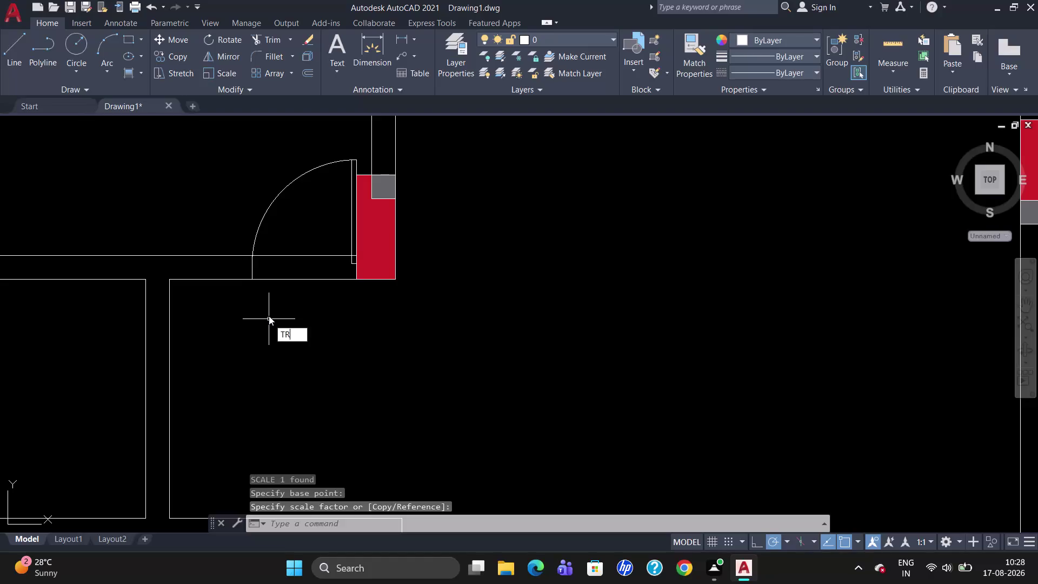
Trim both wall line pieces inside the doorway beside the red column.
key(Return)
key(Return)
click(308, 256)
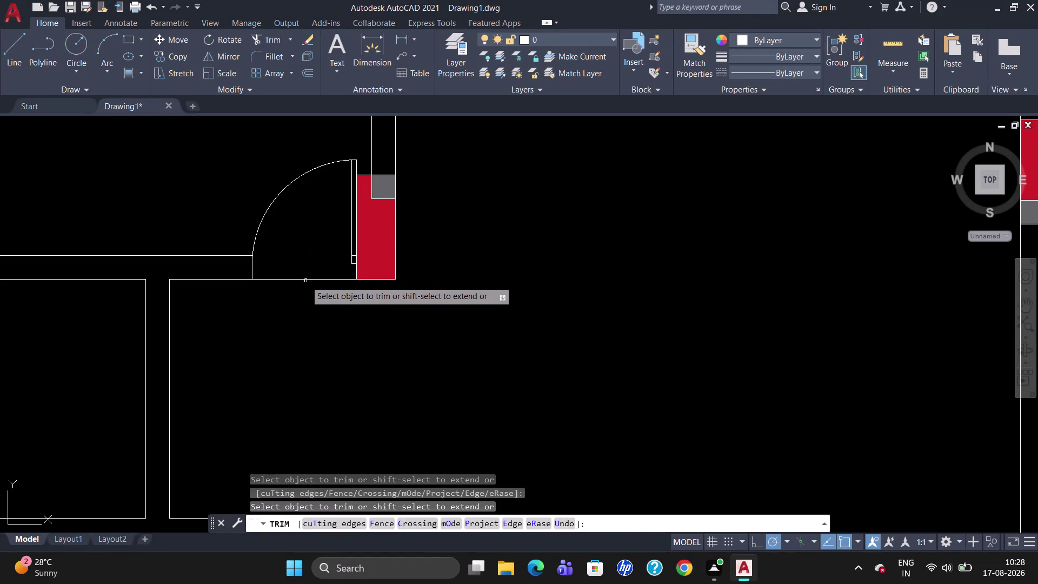
click(306, 281)
key(Escape)
scroll(down, 3)
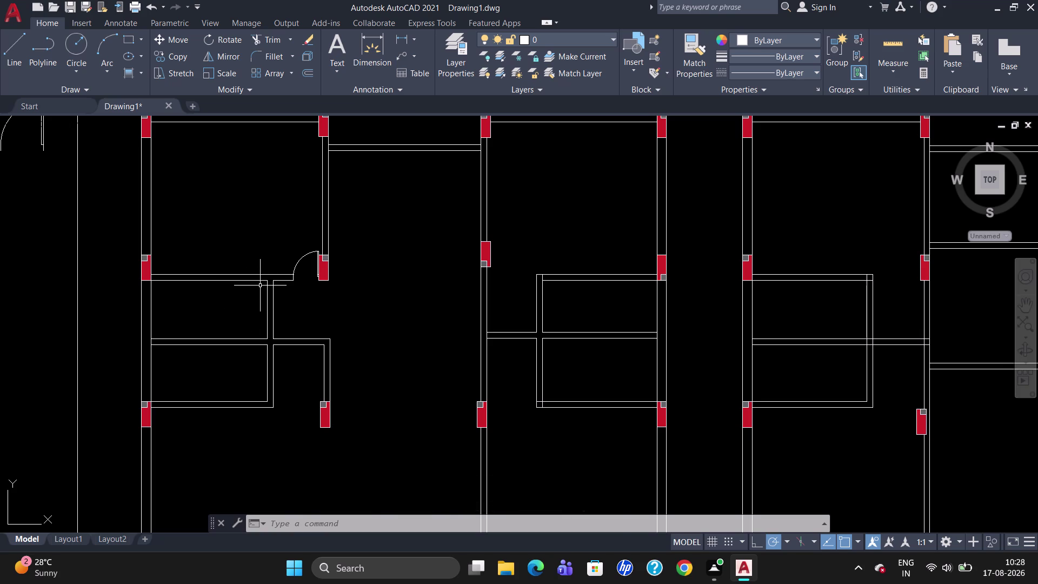
scroll(up, 3)
Try starting a line tracked 2' from the wall junction, cancelling the misplaced attempts.
key(l)
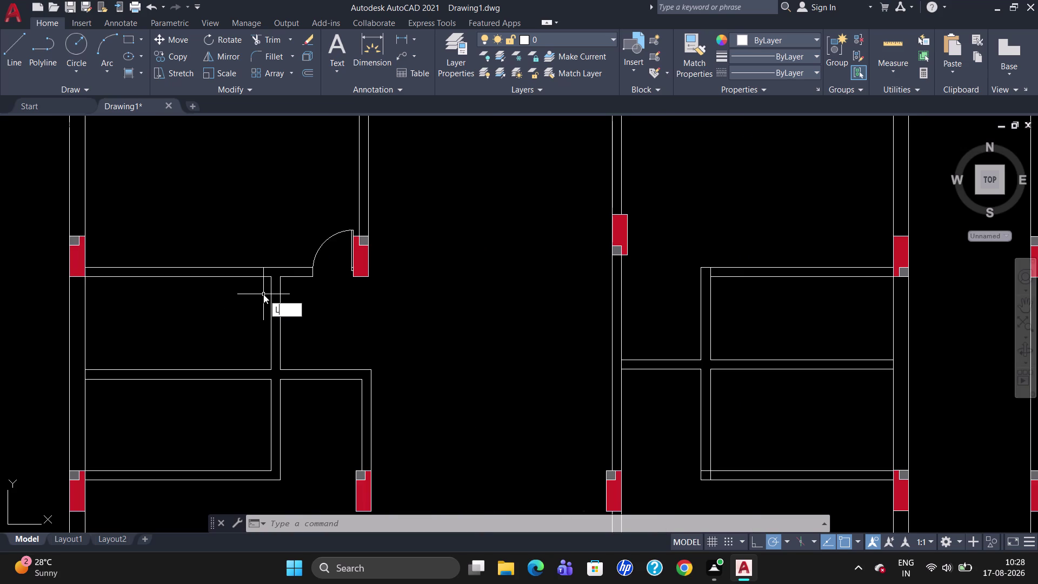
key(Return)
click(270, 282)
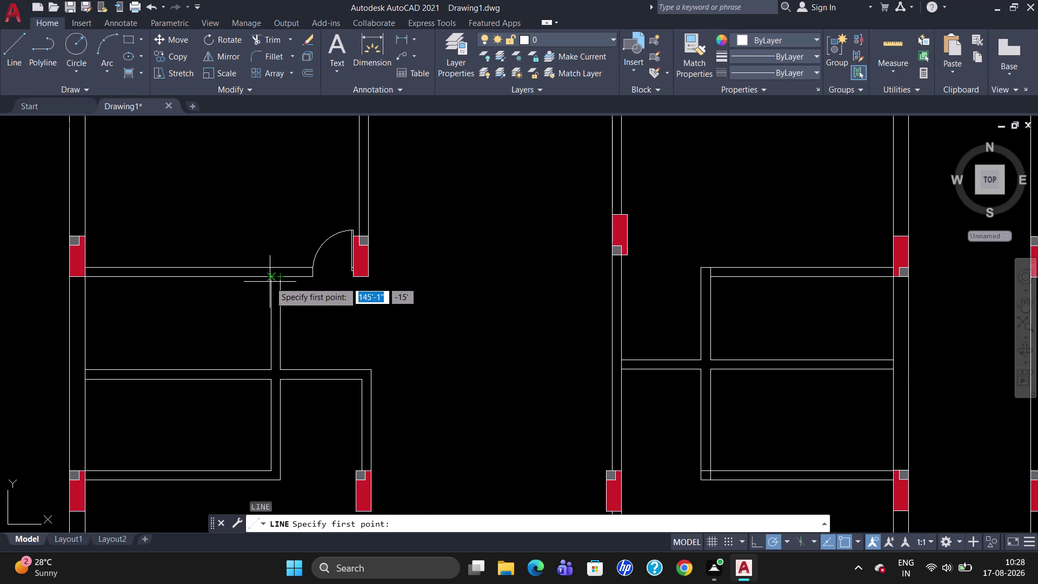
click(271, 265)
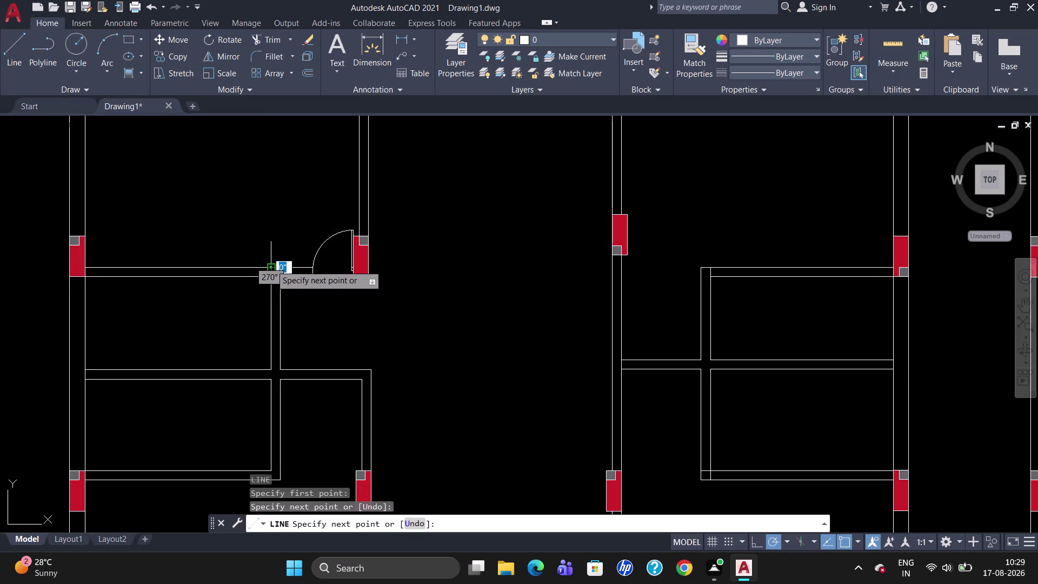
key(Escape)
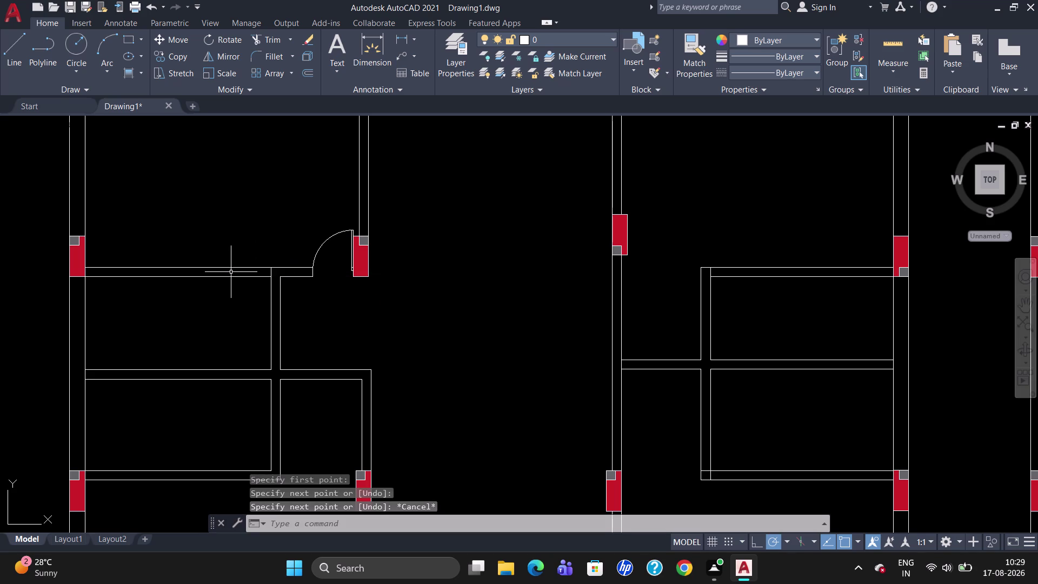
key(l)
key(Return)
text(TK)
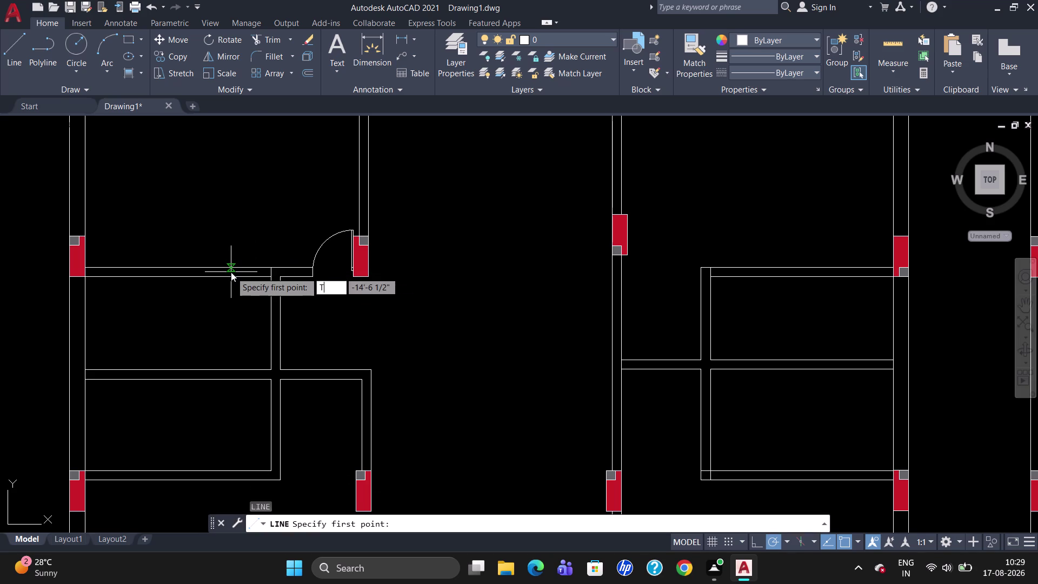
key(Return)
text(2')
key(Return)
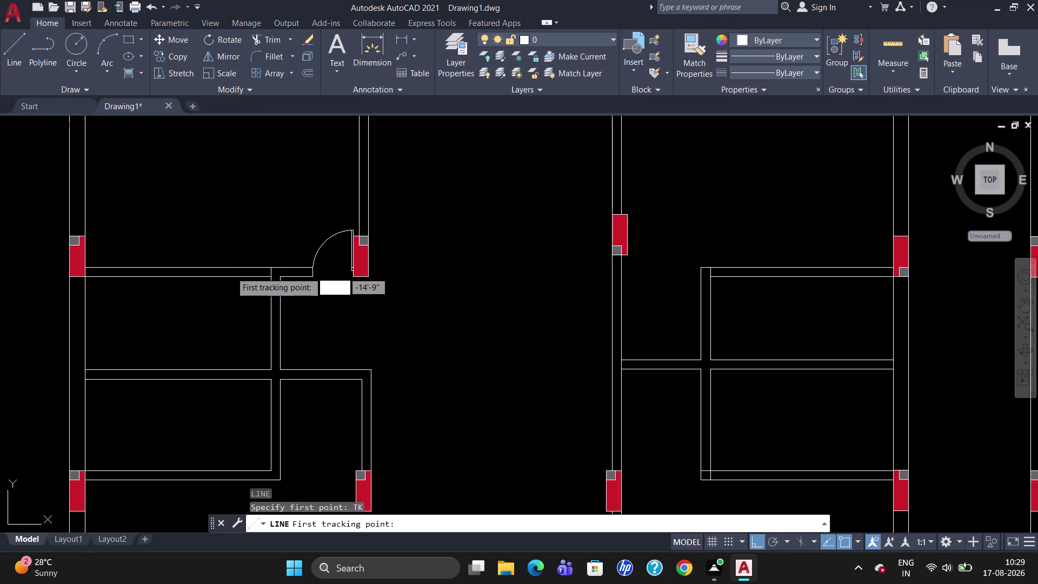
key(Return)
key(Escape)
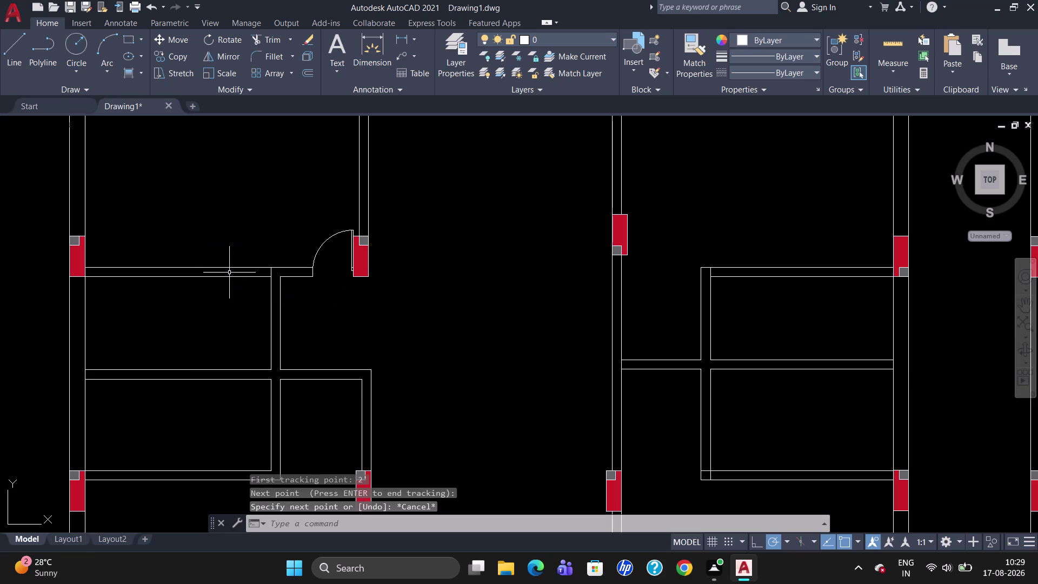
Draw a line starting 2' from the wall junction down across the wall.
key(l)
key(Return)
text(TK)
key(Return)
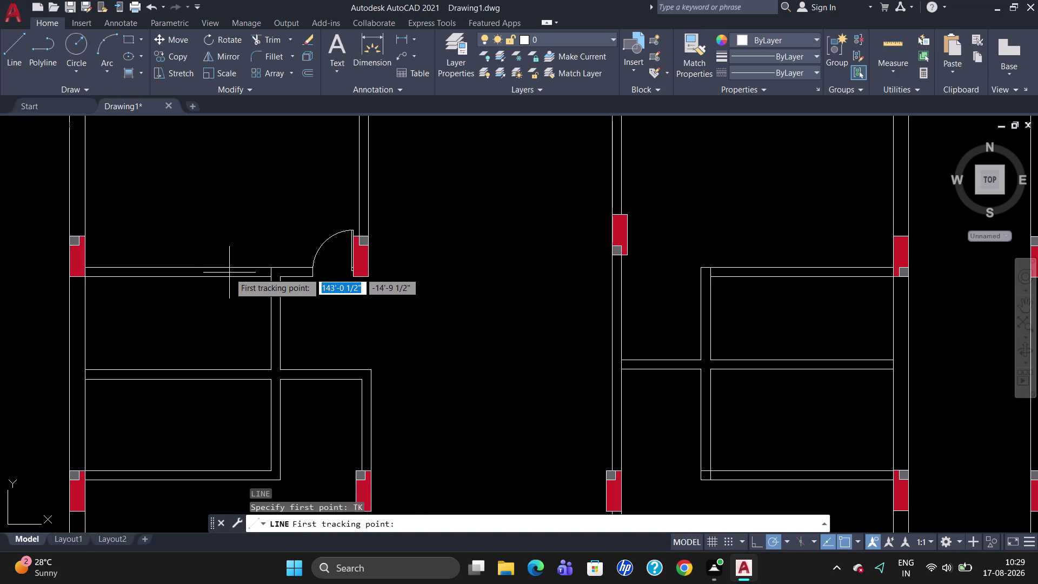
click(268, 280)
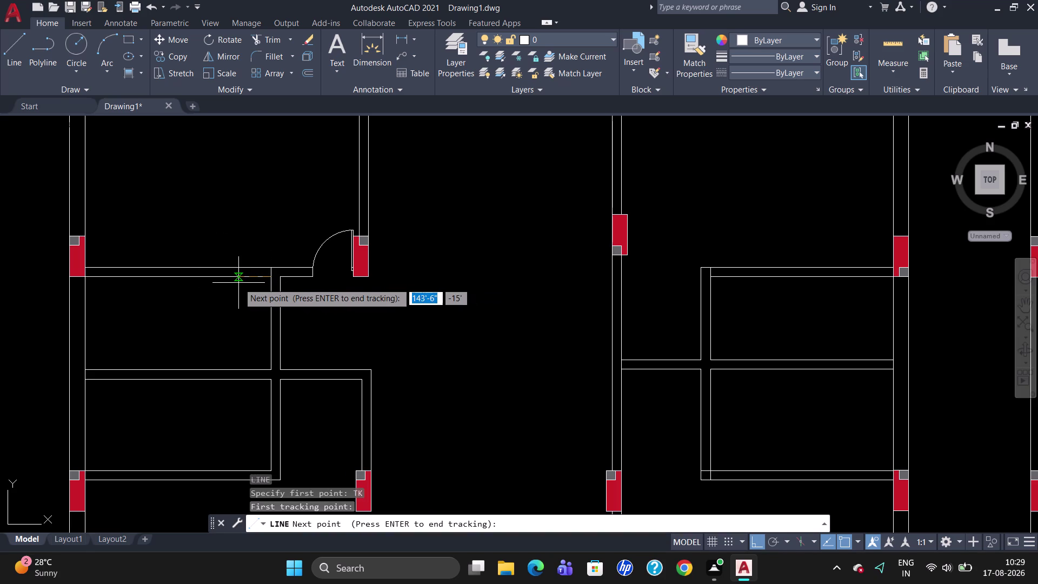
text(2')
key(Return)
key(Return)
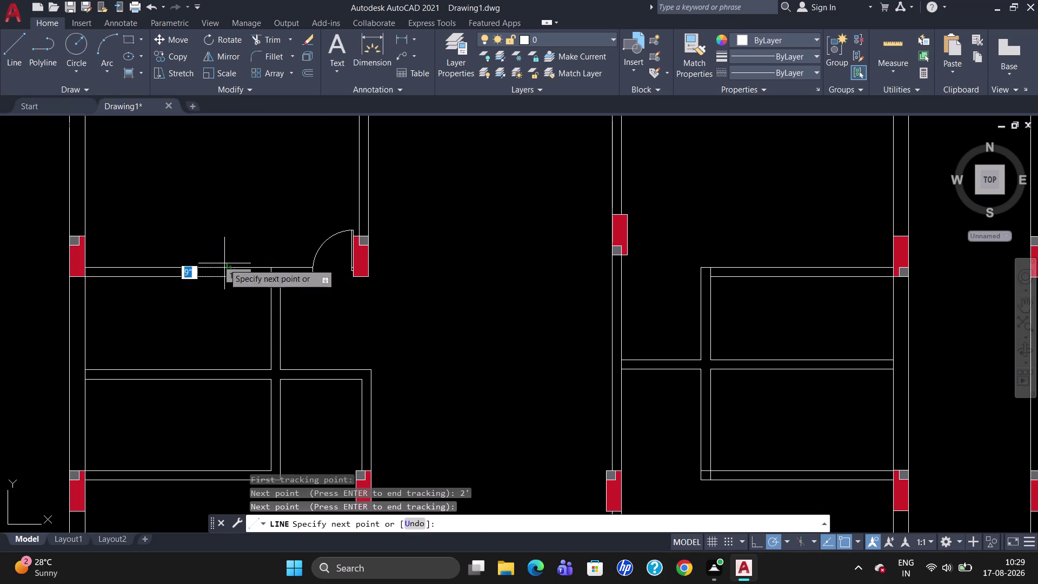
click(231, 267)
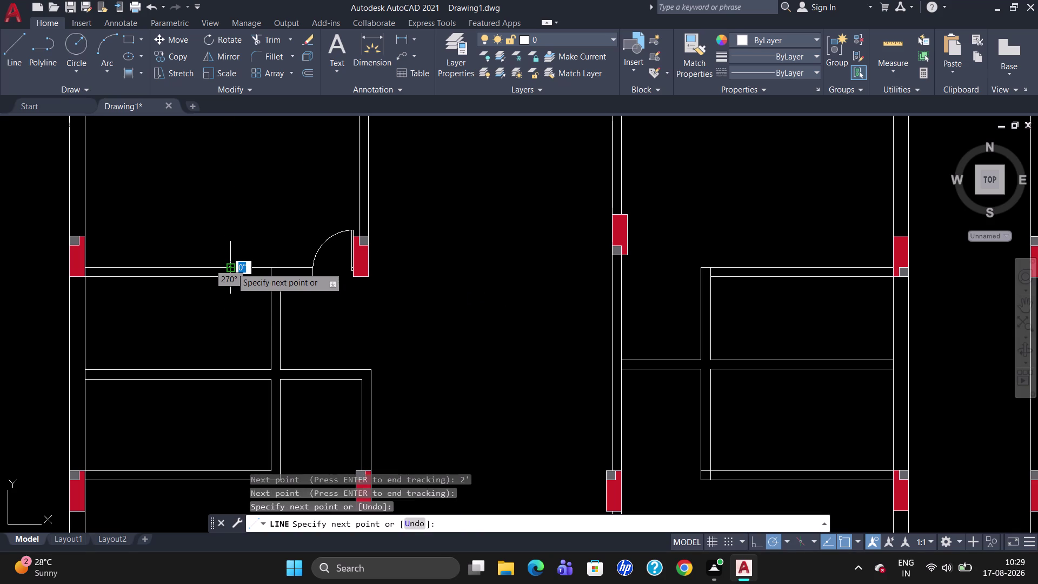
key(Escape)
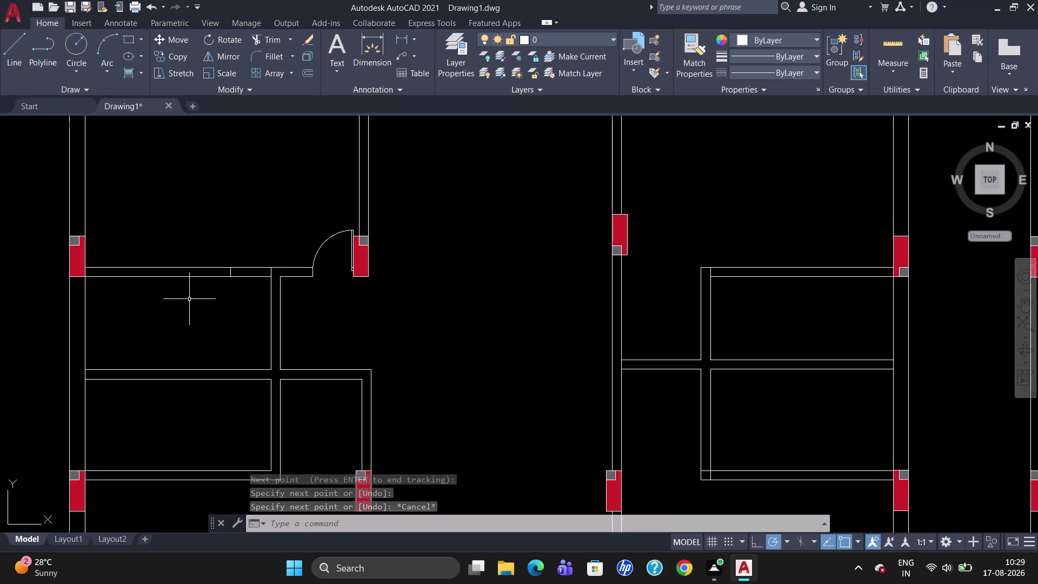
scroll(down, 3)
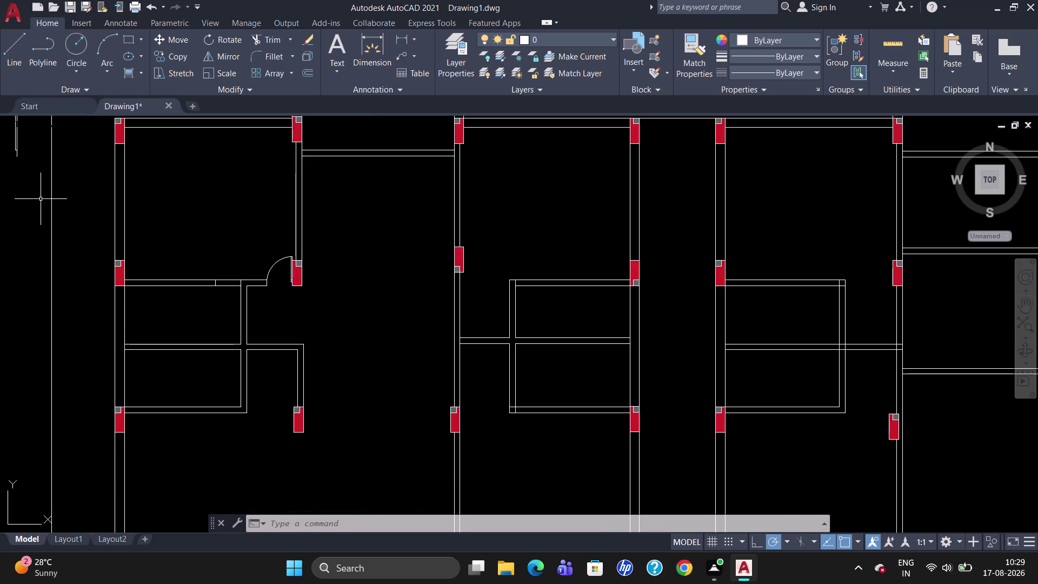
Zoom to the doorway and erase the door swing arc next to the red column.
scroll(down, 3)
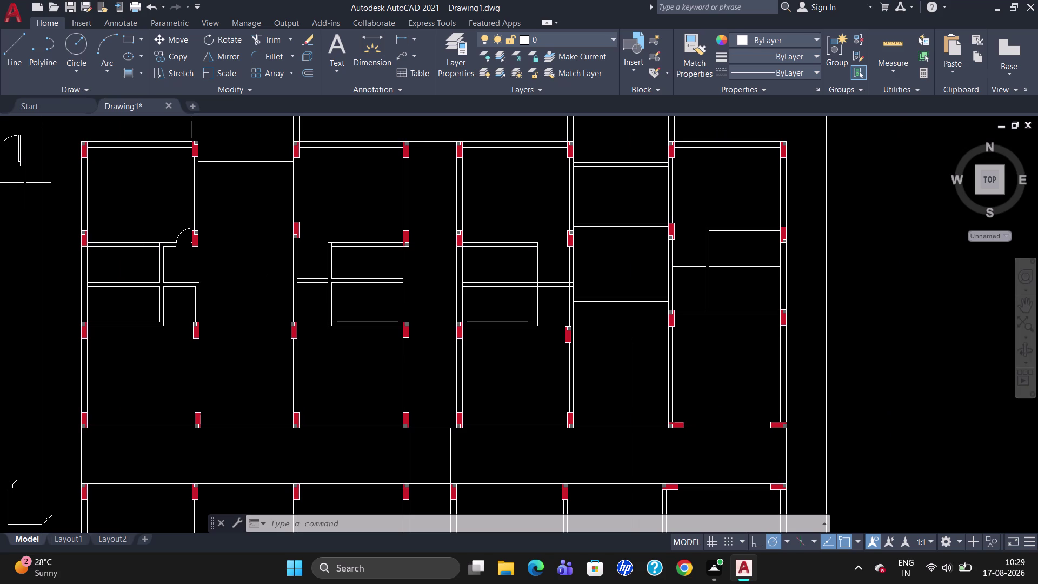
scroll(up, 3)
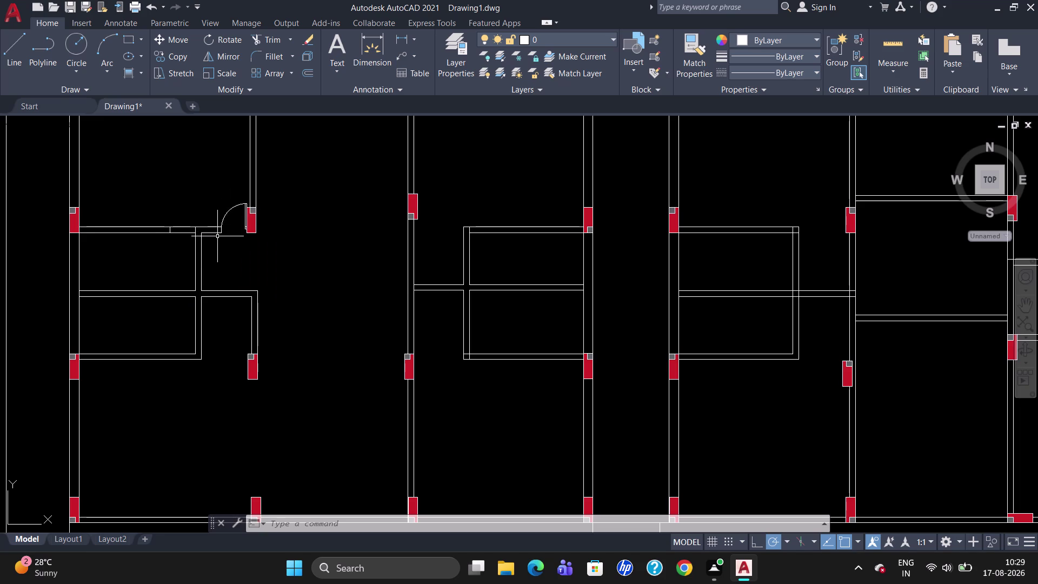
scroll(up, 3)
scroll(up, 3)
click(239, 178)
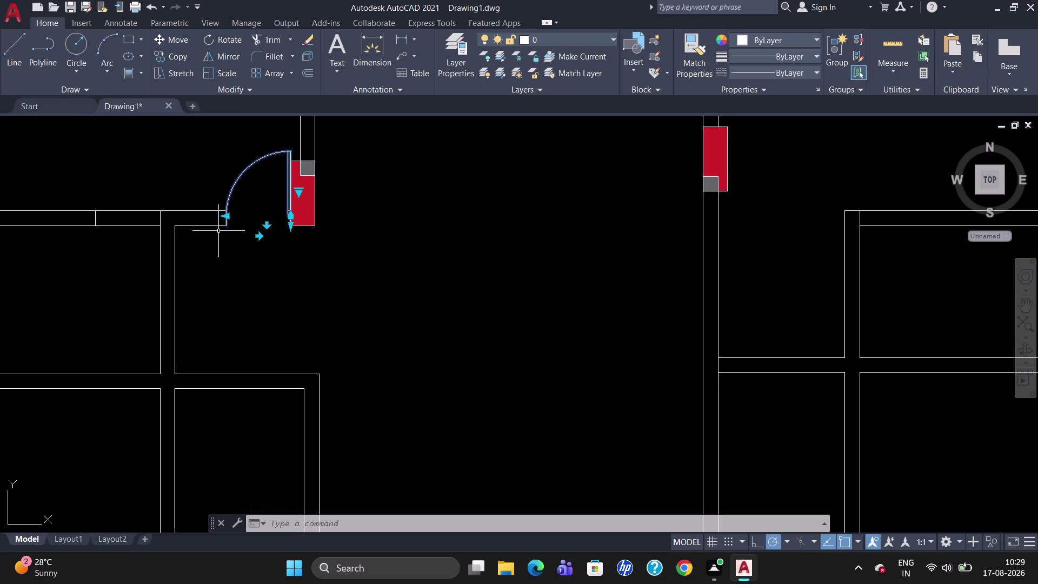
key(Delete)
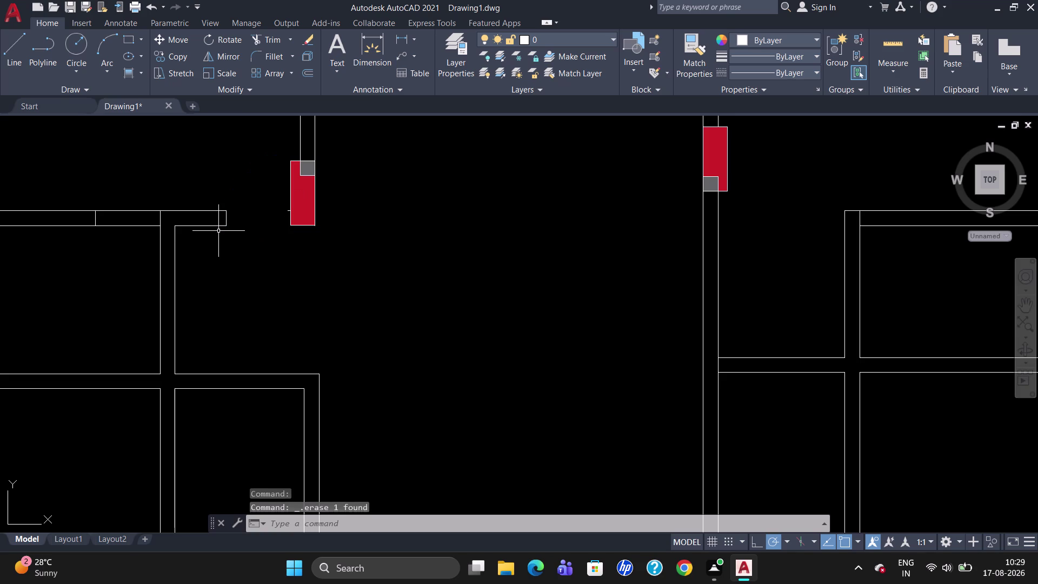
Offset the wall end line 1' to its left.
key(o)
key(Return)
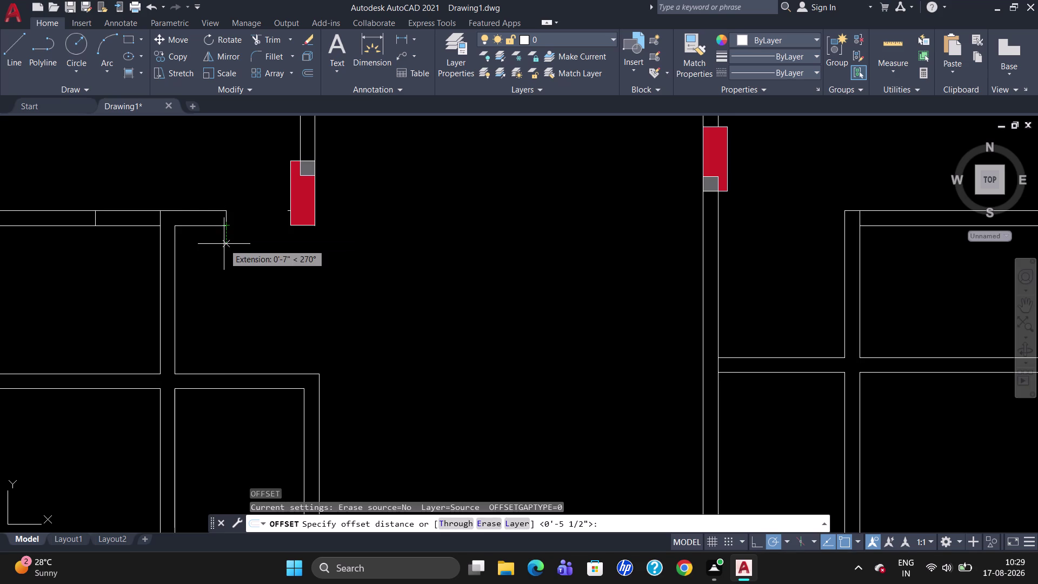
key(1)
key(apostrophe)
key(Return)
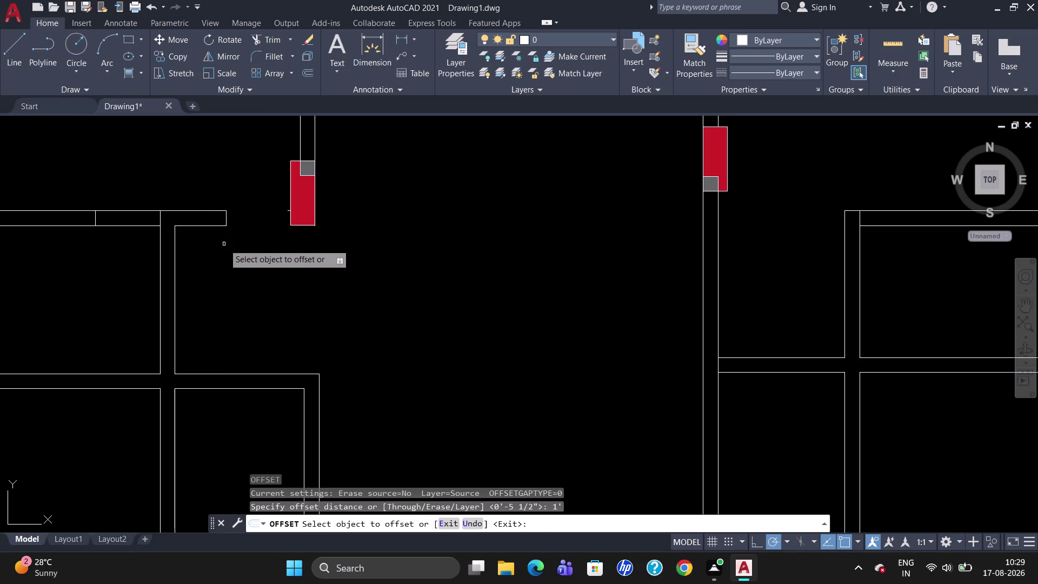
click(226, 219)
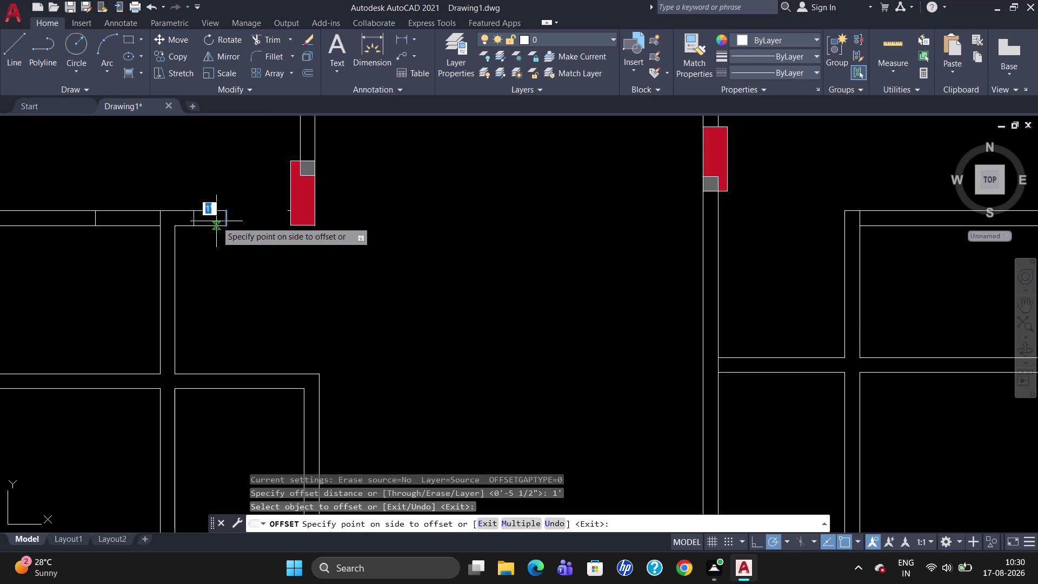
click(216, 221)
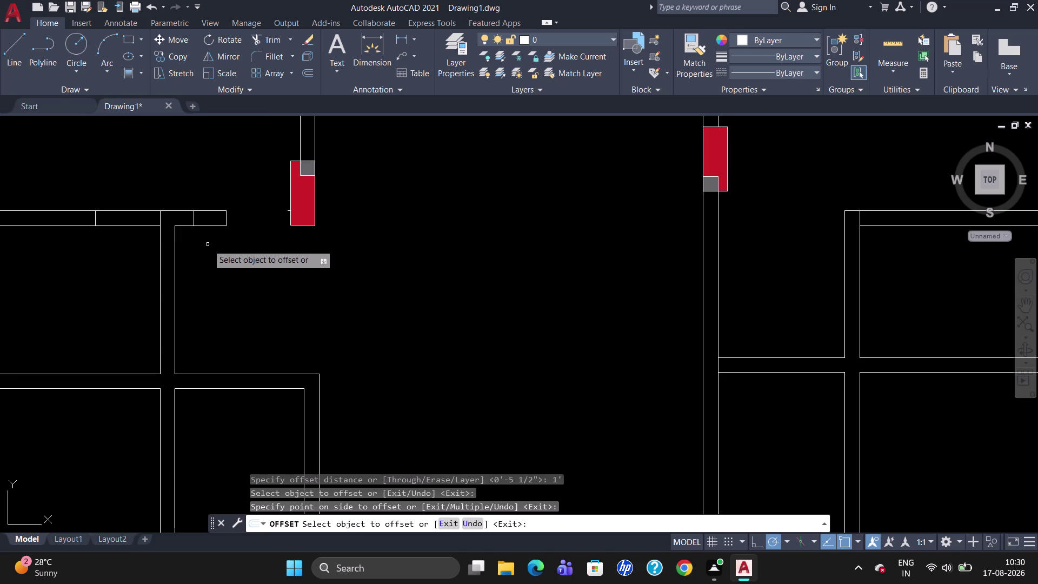
key(Escape)
scroll(down, 3)
scroll(down, 3)
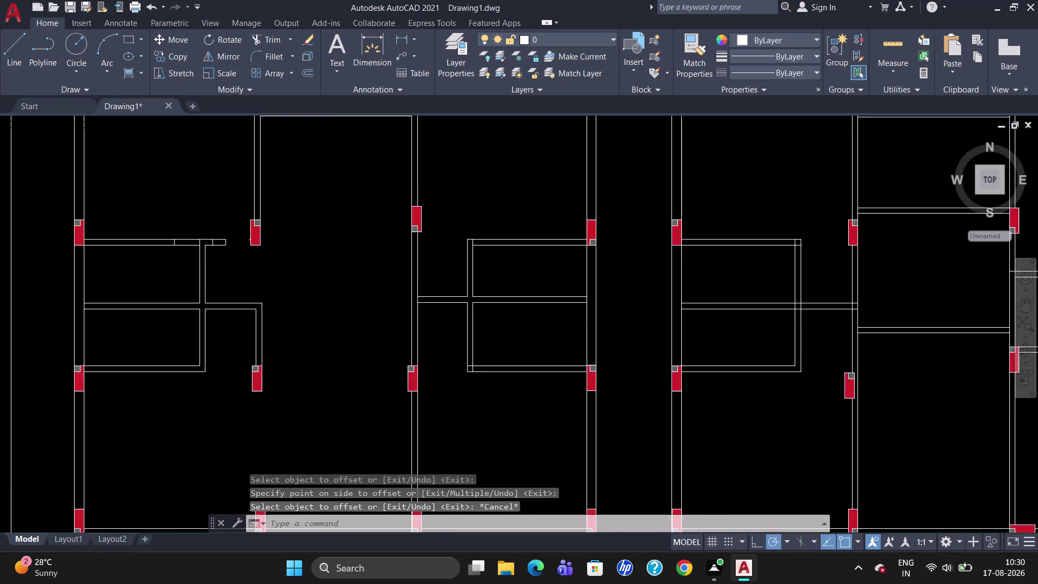
click(67, 152)
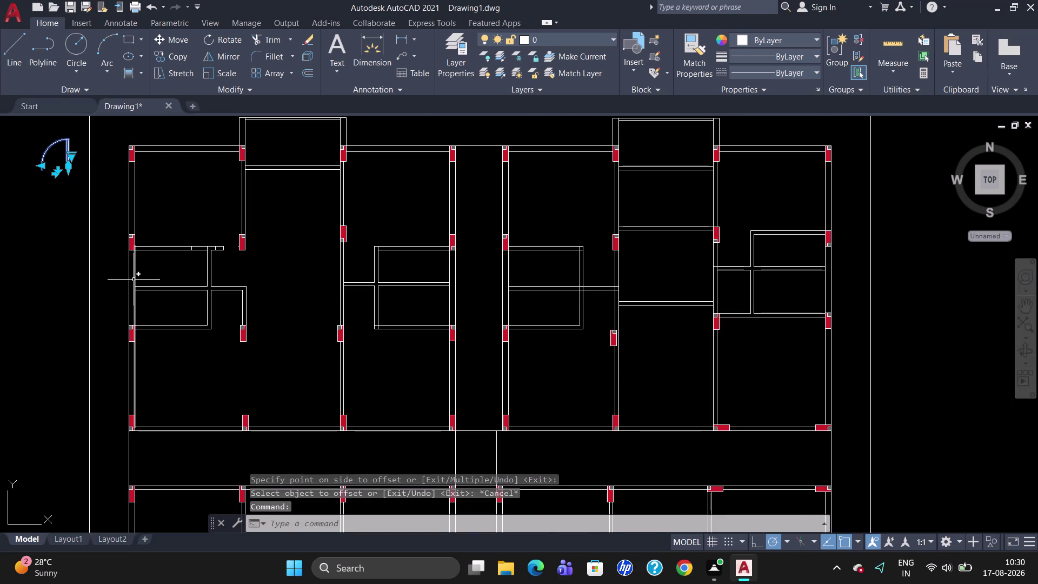
Copy the door swing to a spot beside the red column.
text(CO)
key(Return)
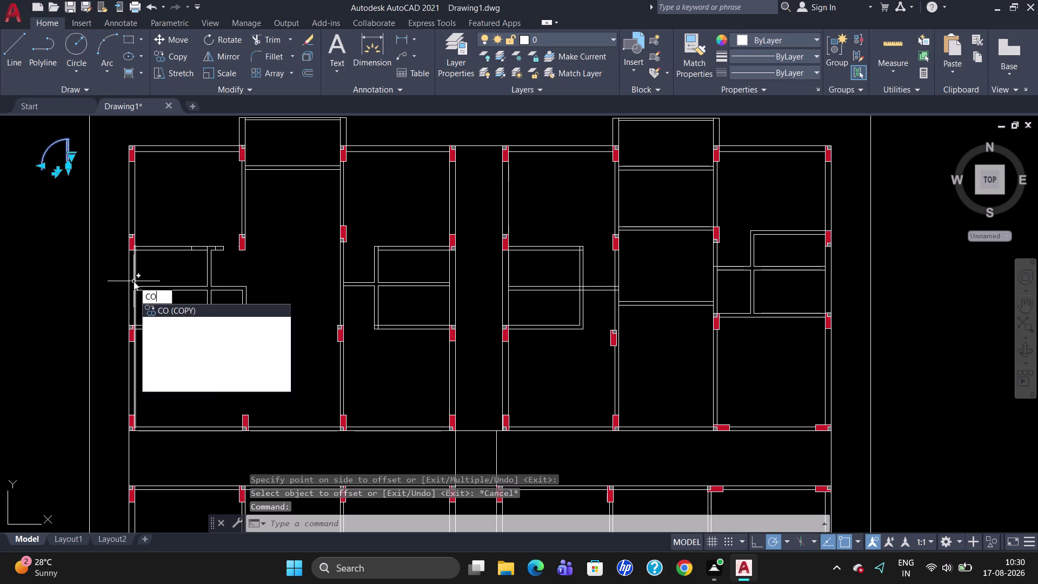
click(71, 174)
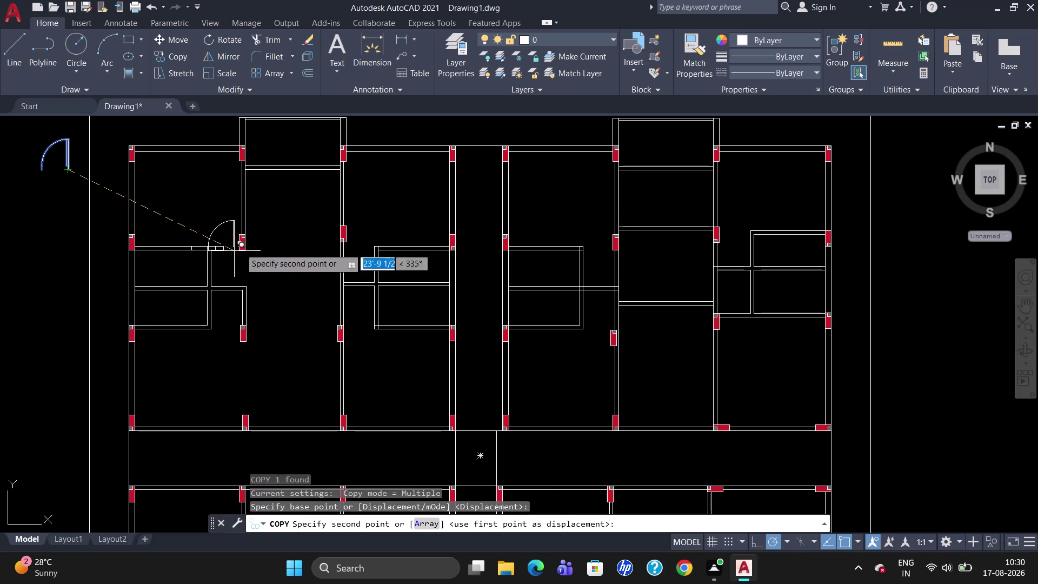
scroll(up, 3)
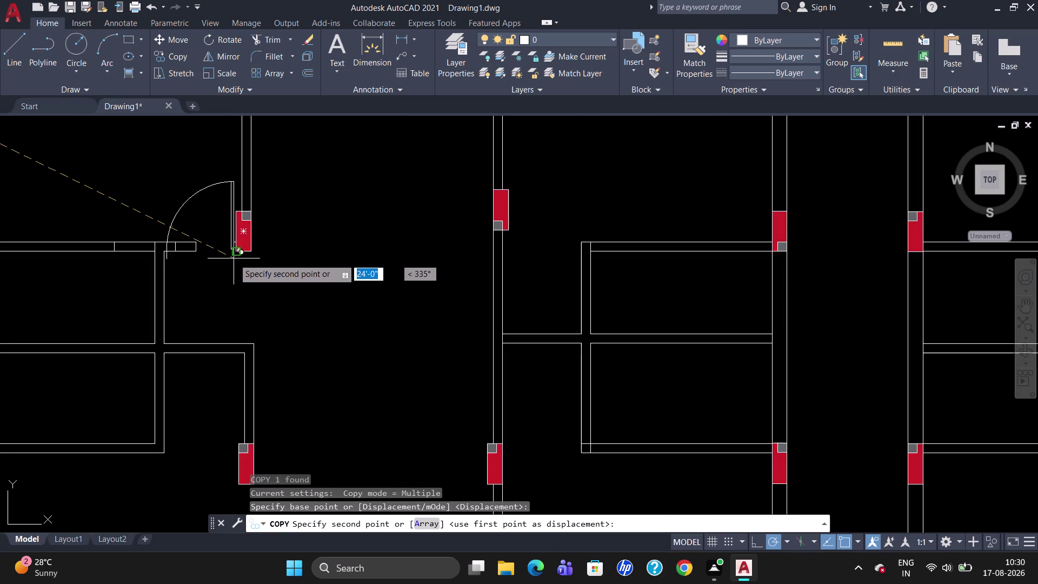
click(236, 256)
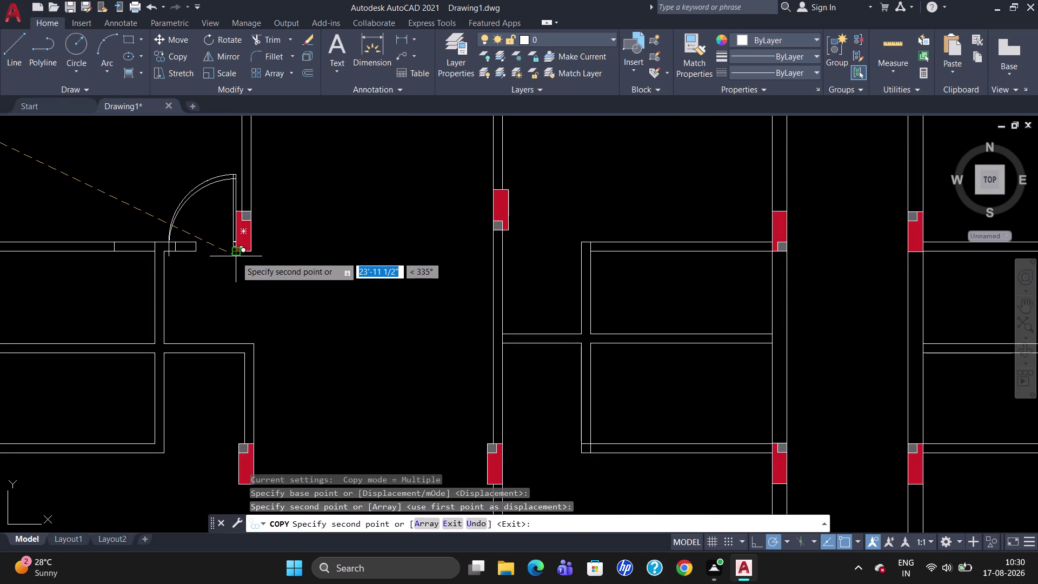
key(Escape)
Erase the stray short line crossing the column edge.
scroll(up, 3)
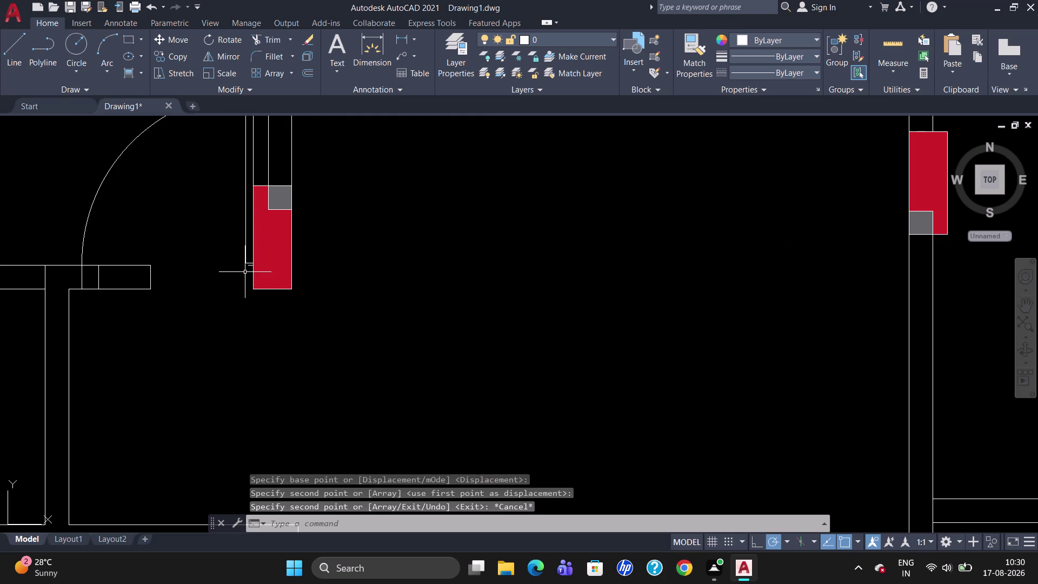
click(251, 267)
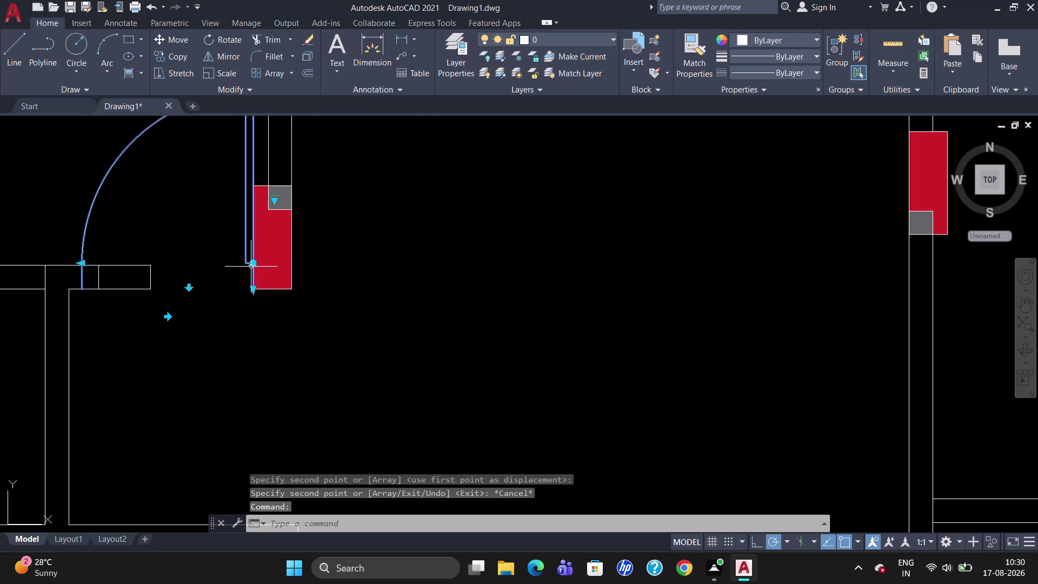
scroll(up, 3)
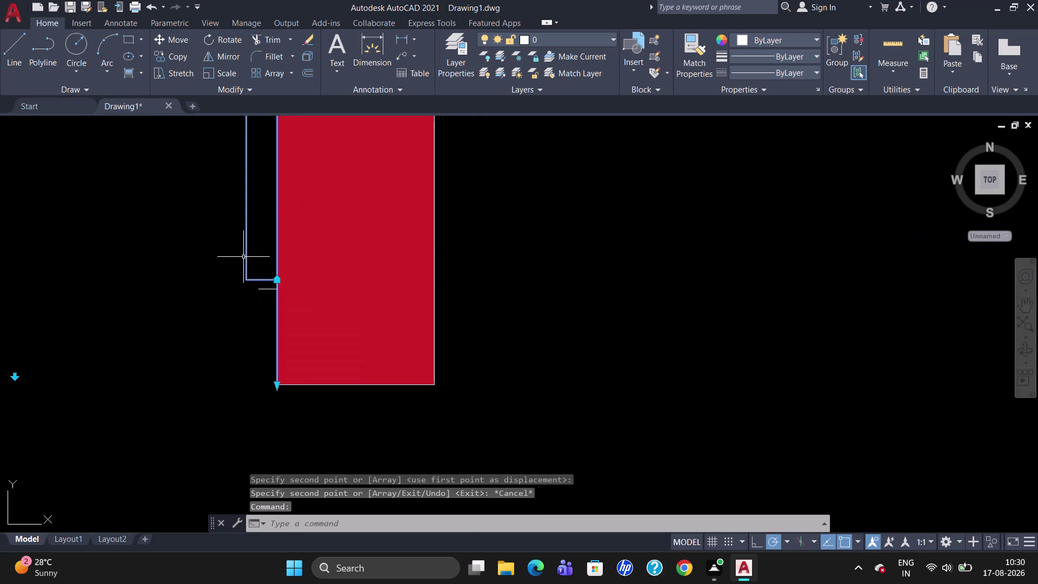
key(Escape)
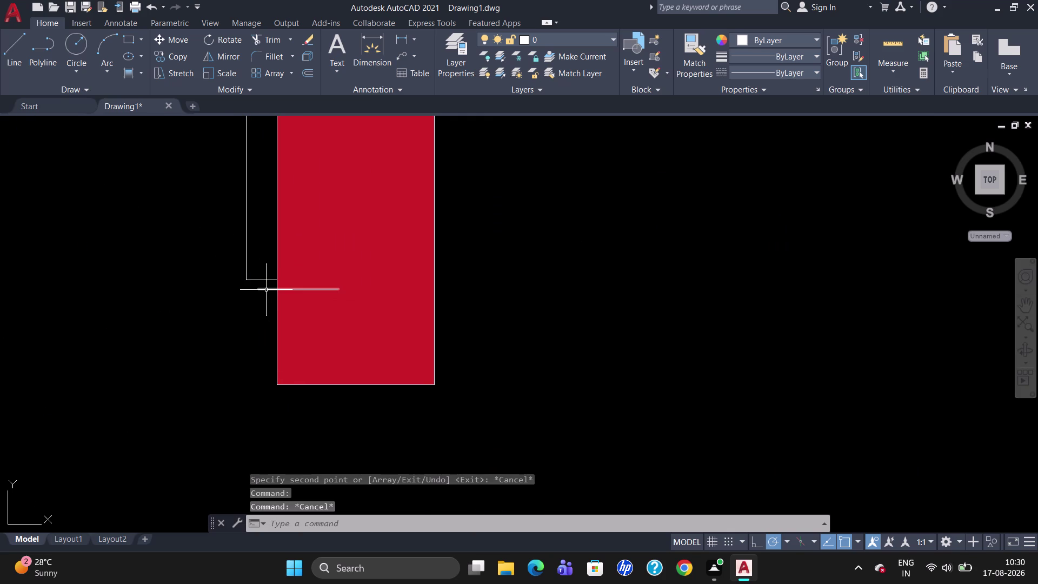
click(266, 290)
key(Delete)
scroll(down, 3)
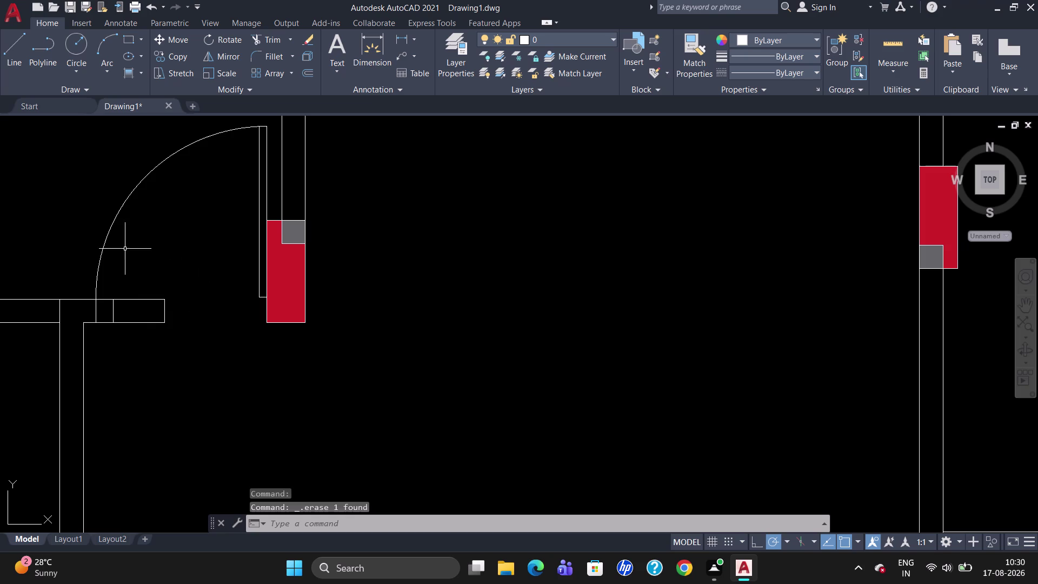
Scale the door swing down from its hinge point to fit the opening.
key(s)
key(c)
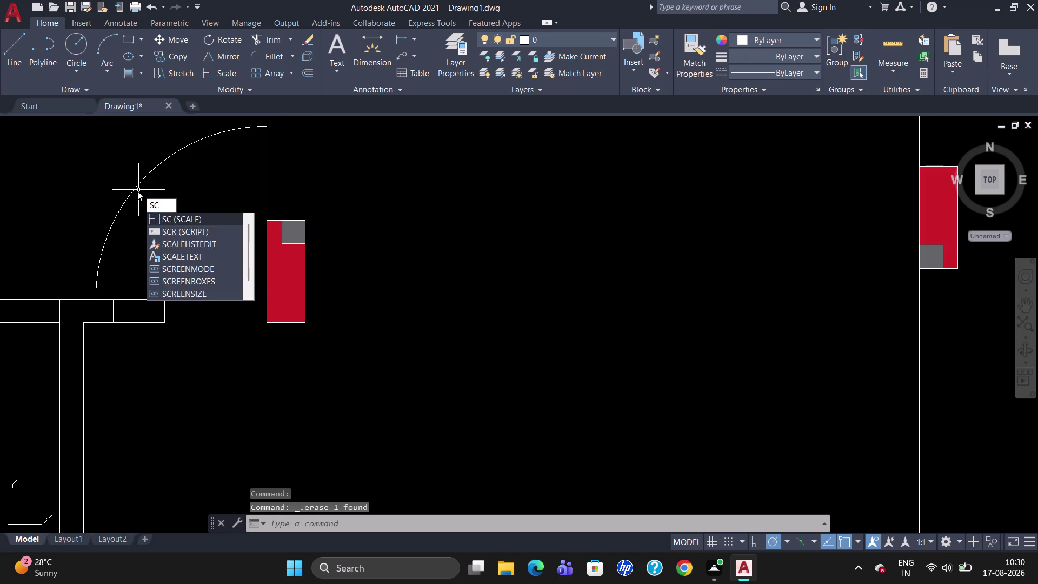
key(Return)
click(138, 185)
key(Return)
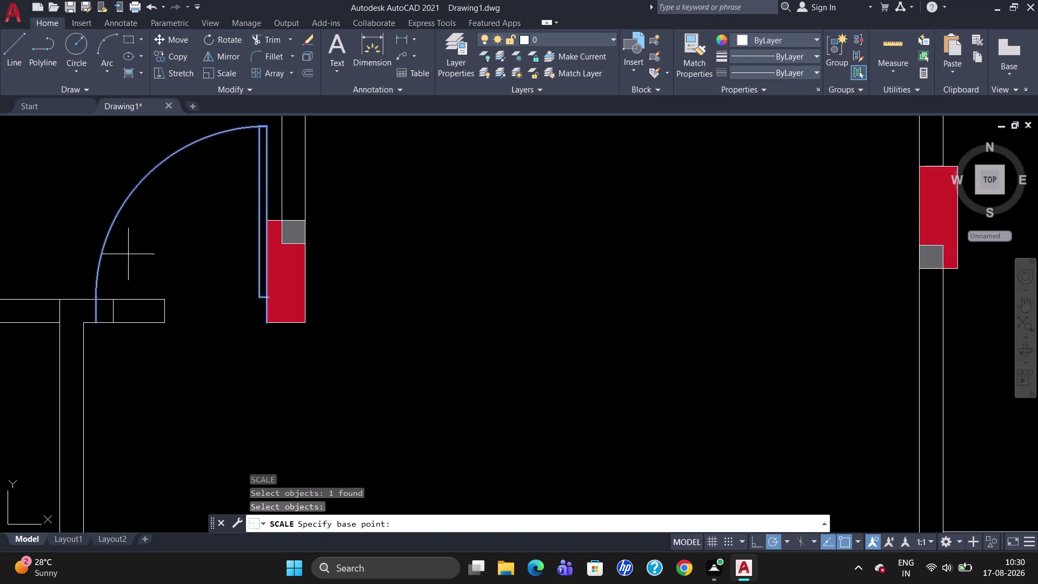
click(267, 324)
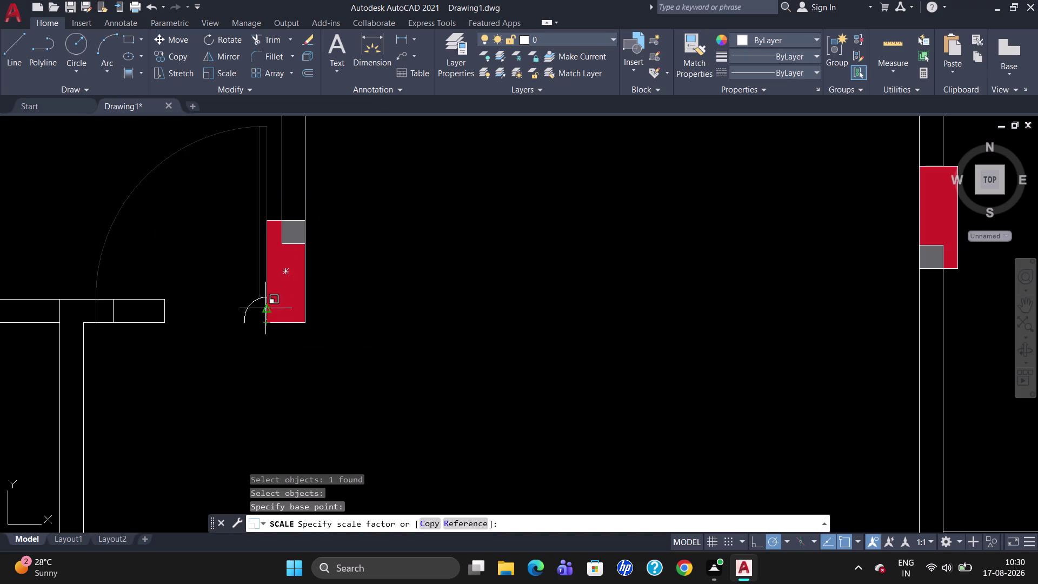
click(242, 238)
key(Escape)
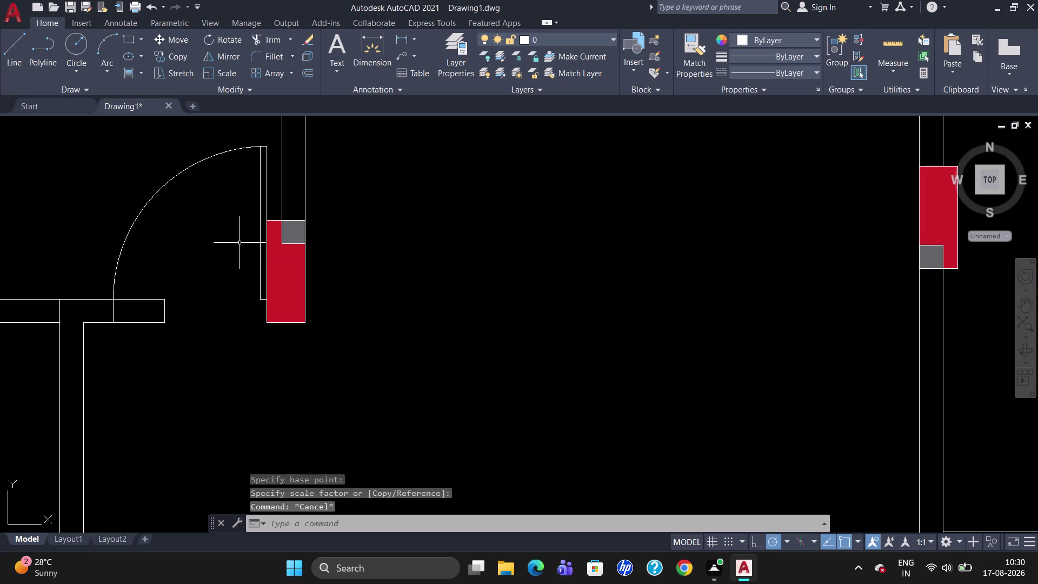
Trim away the wall stub edges inside the doorway.
text(TR)
key(Return)
key(Return)
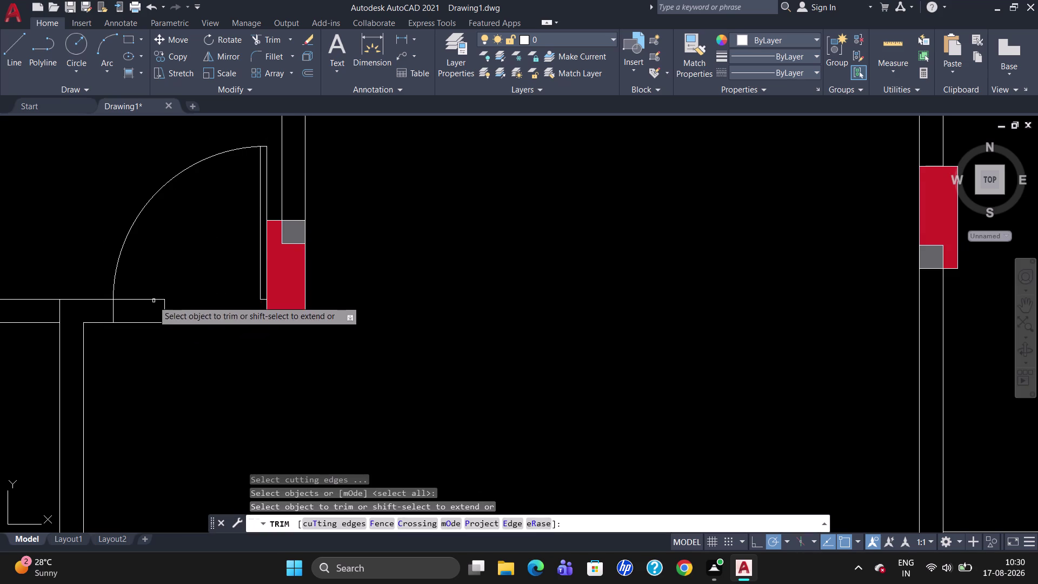
click(142, 299)
click(146, 322)
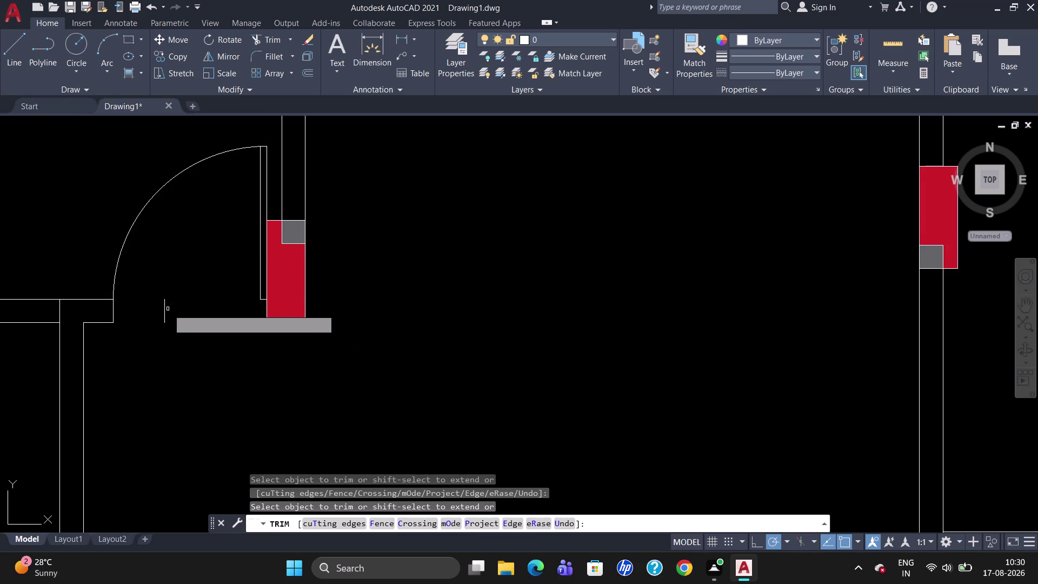
key(Escape)
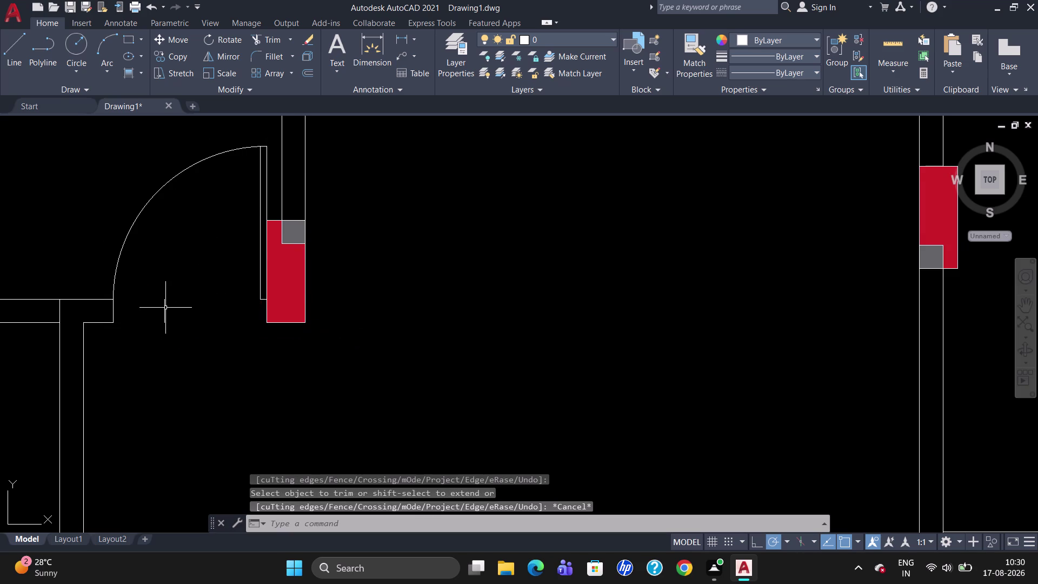
Delete the leftover linework piece and the tiny stray point near the column.
click(165, 308)
key(Delete)
scroll(down, 3)
scroll(up, 3)
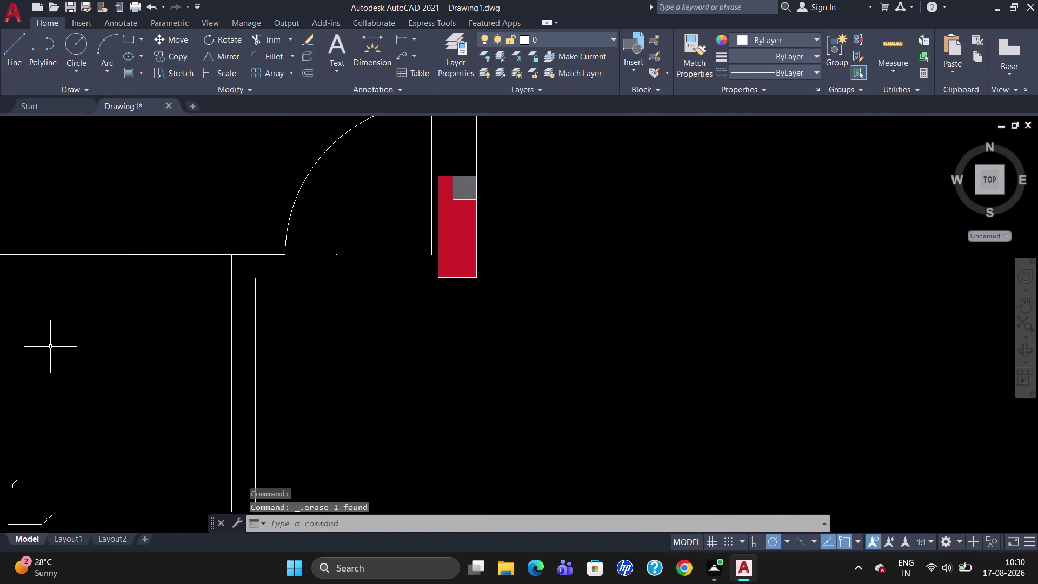
click(332, 255)
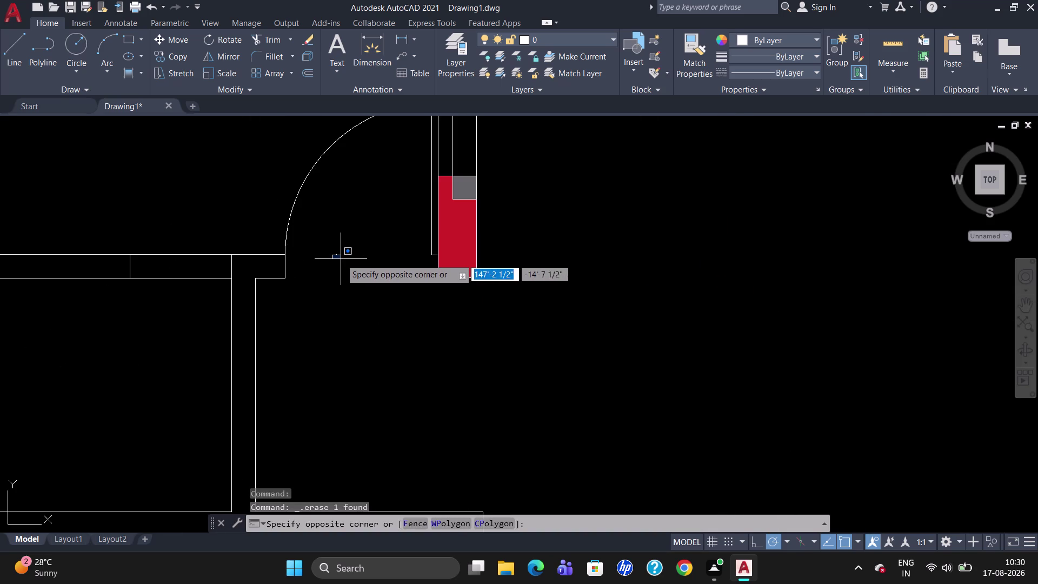
click(340, 257)
click(338, 256)
key(Delete)
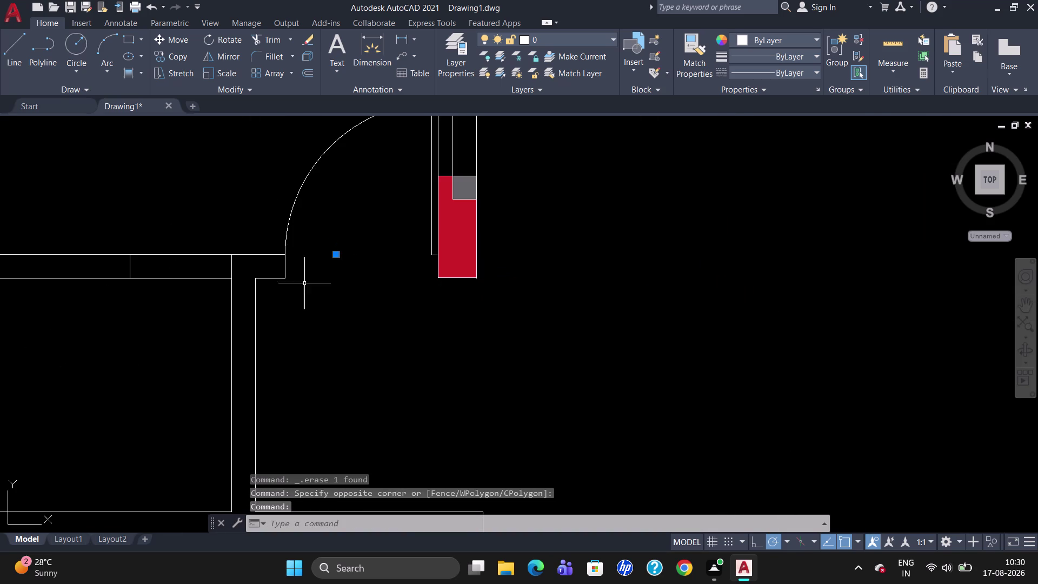
scroll(down, 3)
key(Delete)
scroll(down, 3)
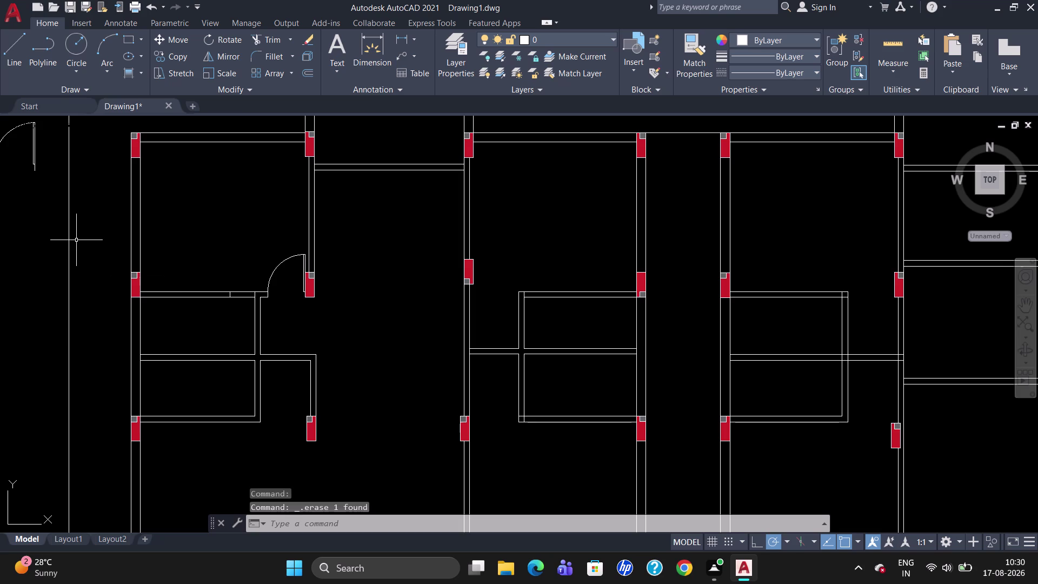
Zoom out to the whole plan and start rotating the spare door swing on its left.
scroll(down, 3)
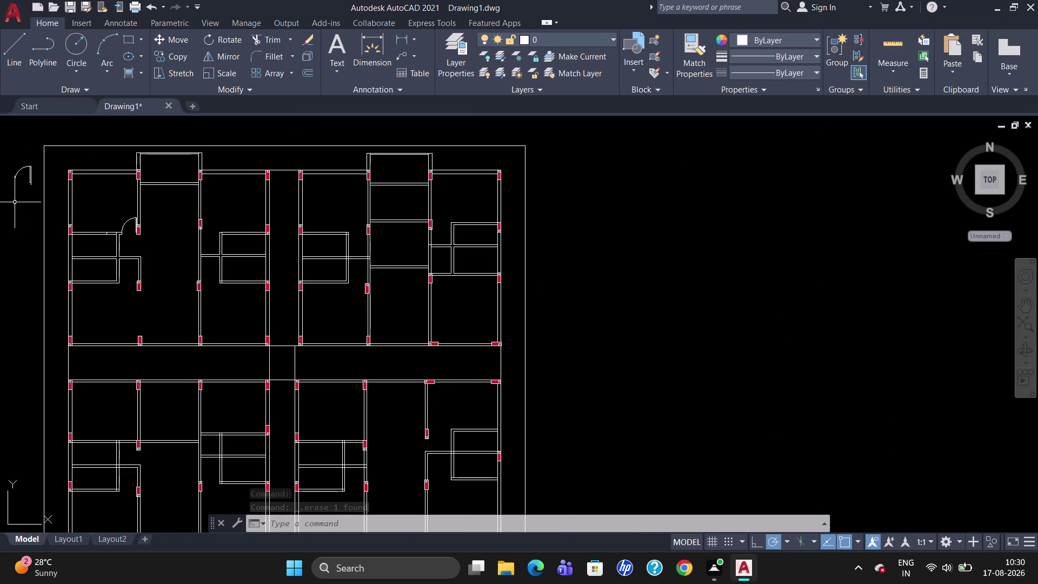
scroll(up, 3)
scroll(down, 3)
scroll(up, 3)
scroll(down, 3)
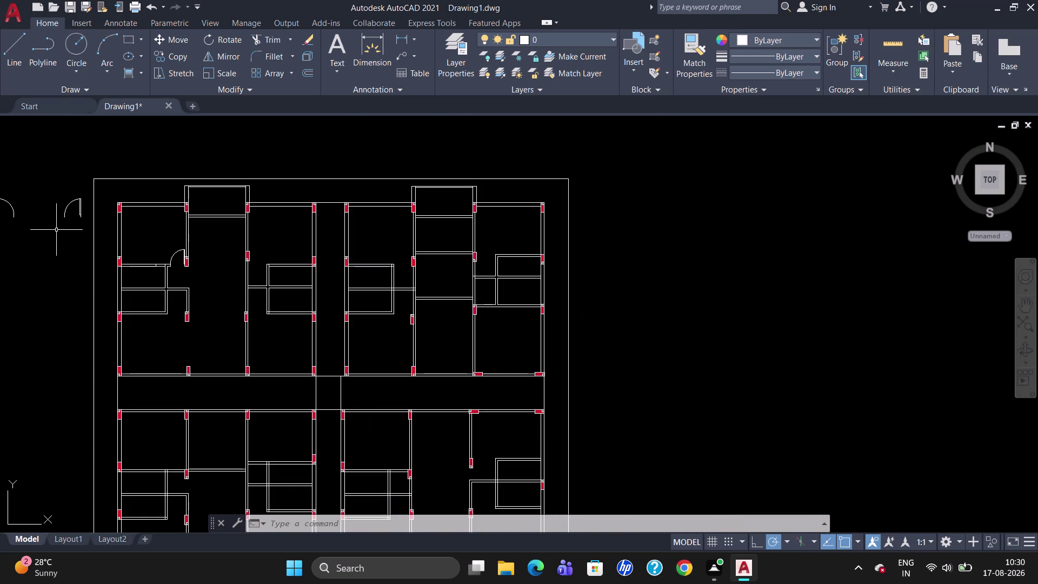
scroll(down, 3)
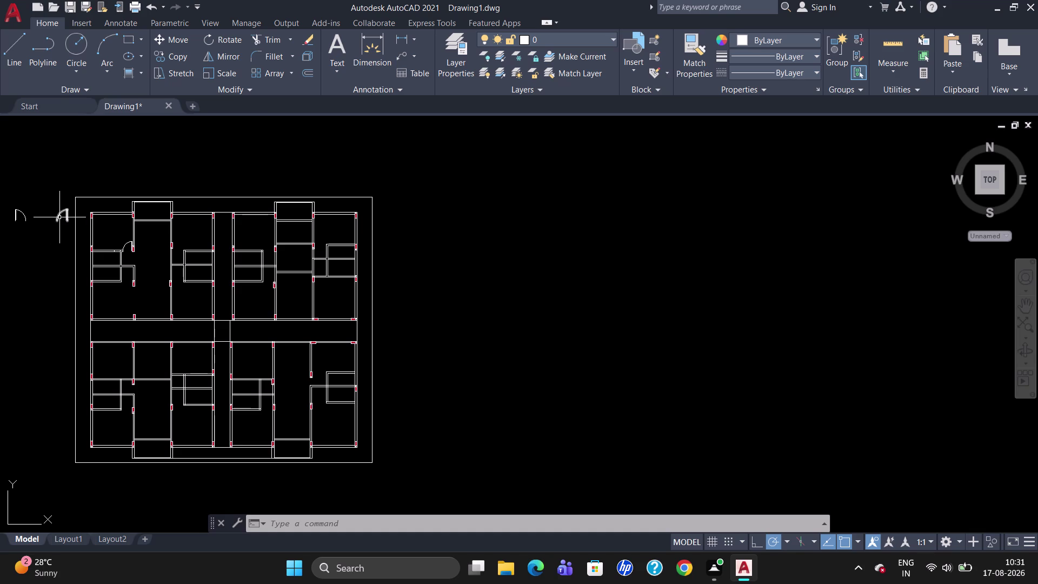
click(16, 214)
text(RO)
key(Return)
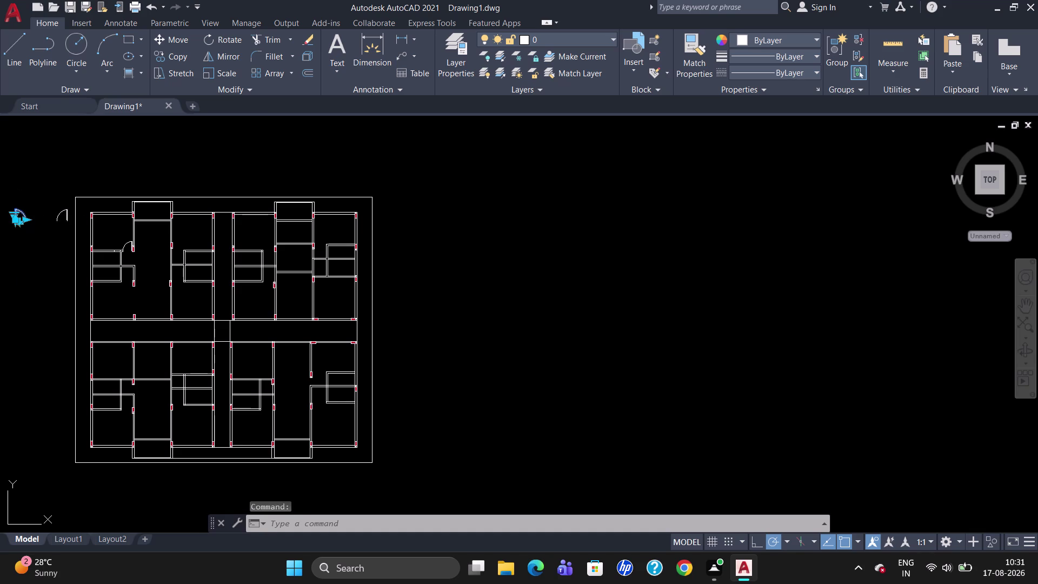
click(17, 214)
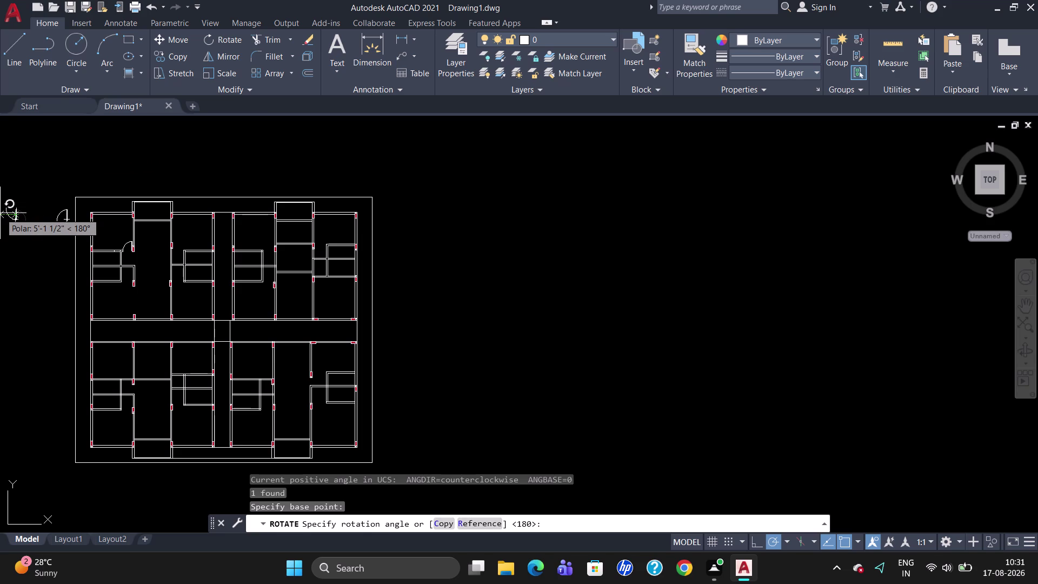
Rotate the spare door swing 180° and copy it to the upper-left apartment doorway.
click(0, 213)
click(16, 212)
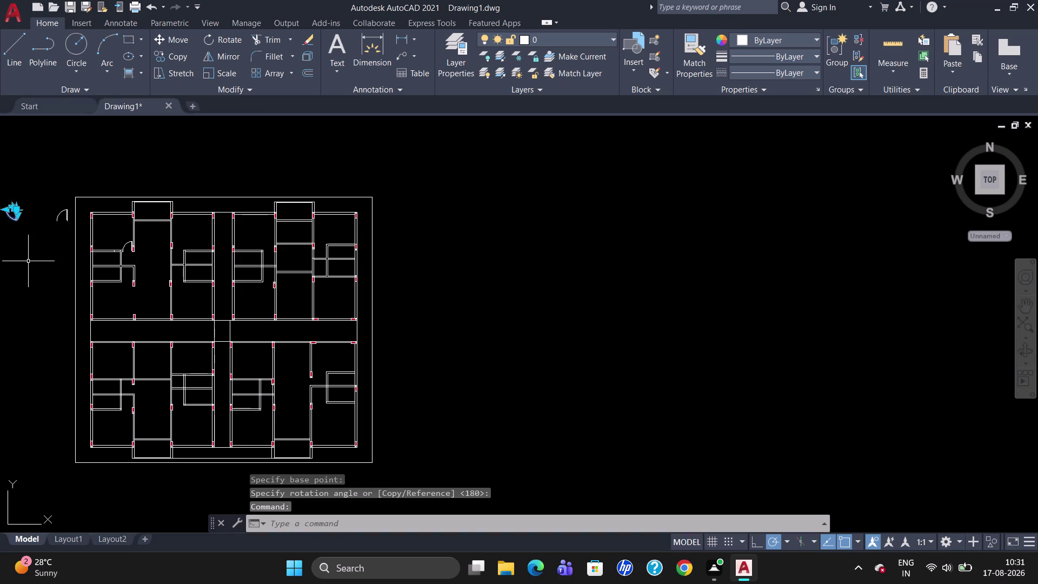
text(CO)
key(Return)
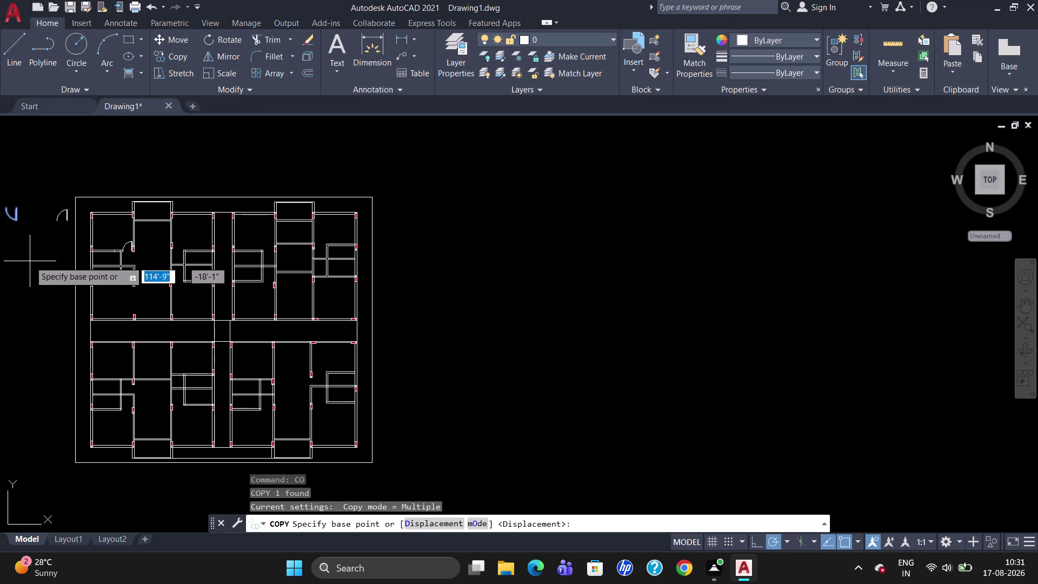
click(21, 207)
scroll(up, 3)
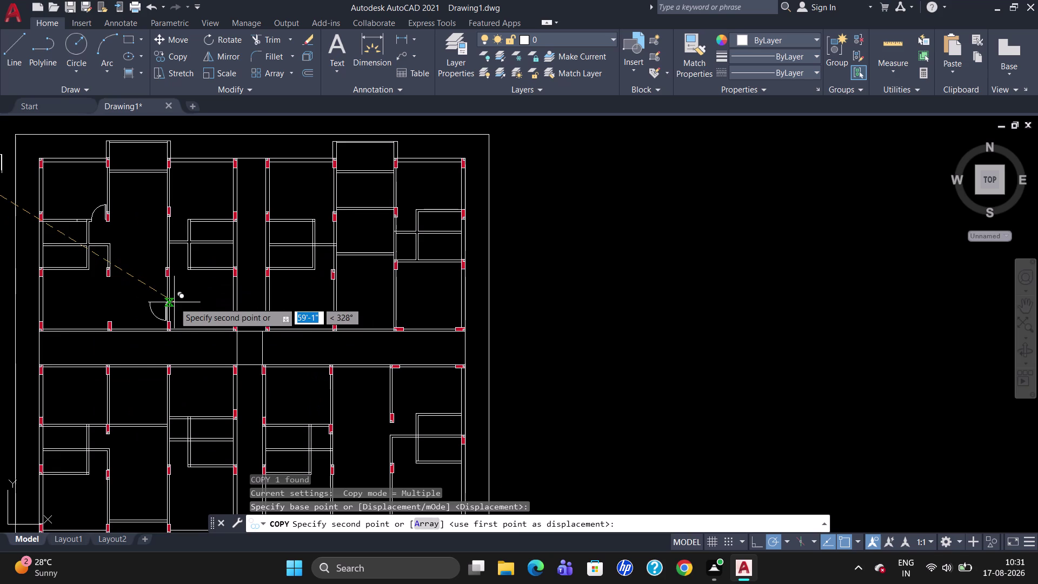
scroll(up, 3)
scroll(up, 3)
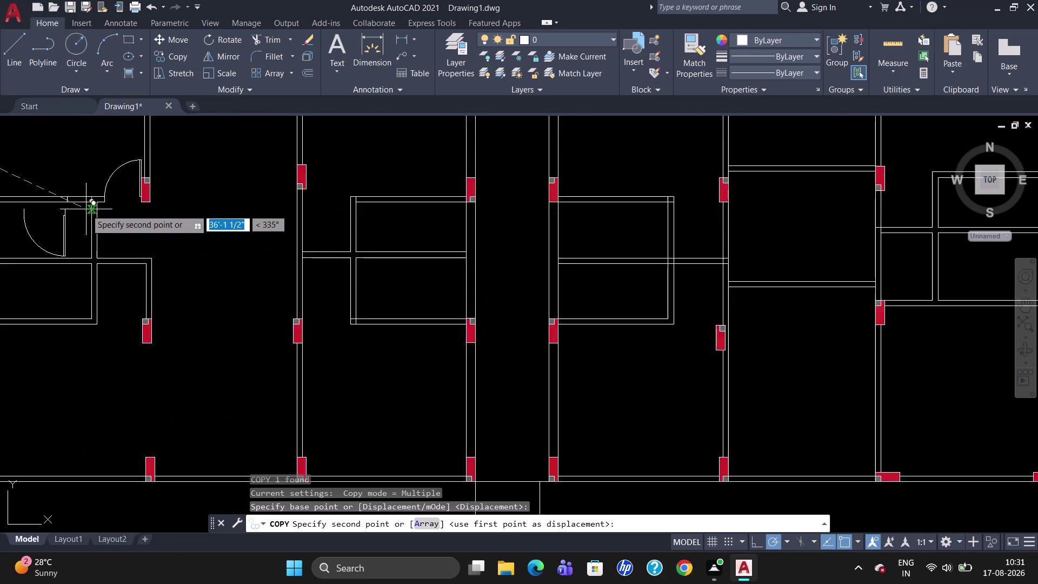
scroll(up, 3)
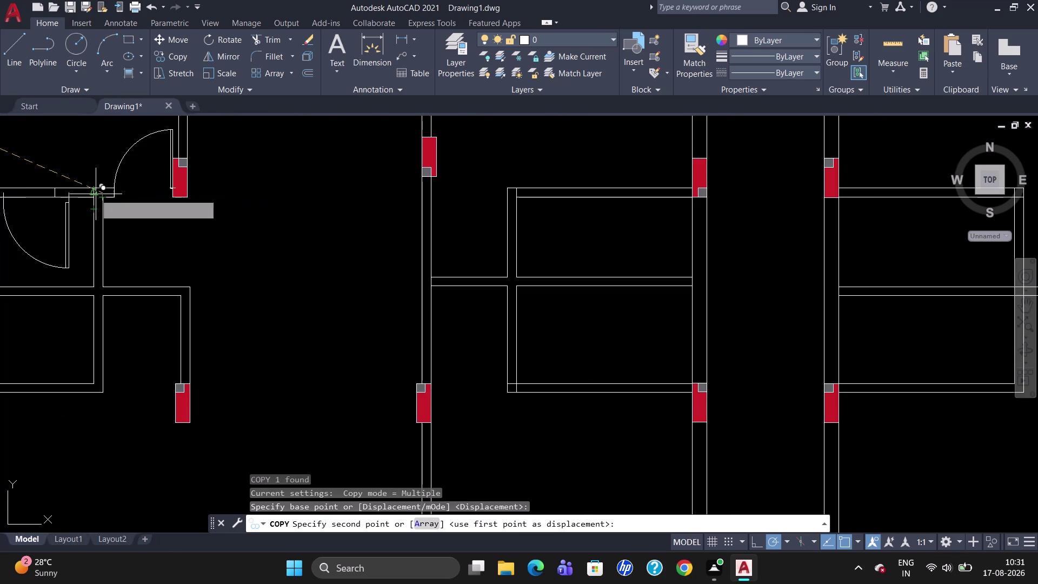
click(95, 186)
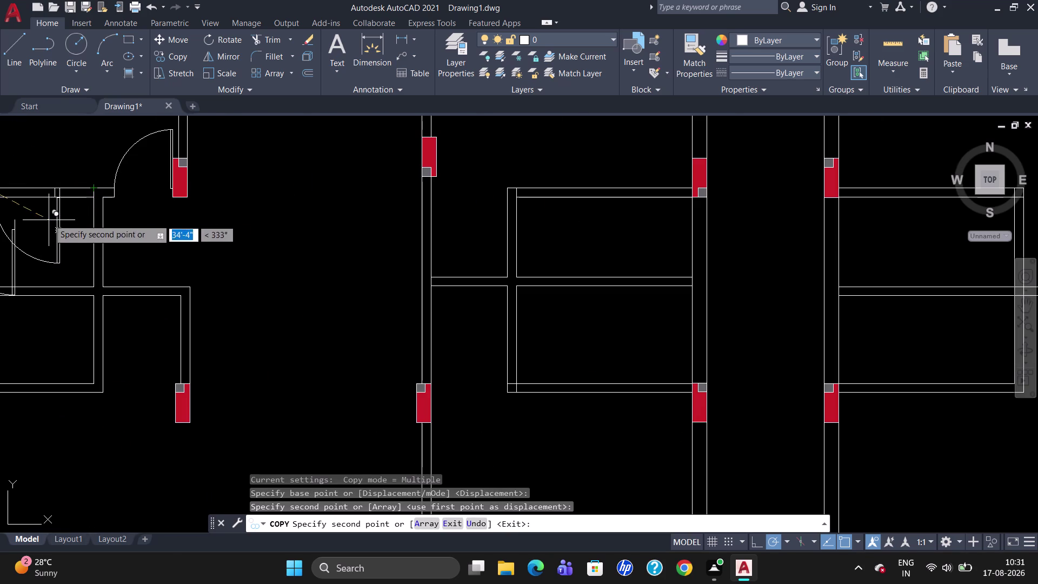
key(Escape)
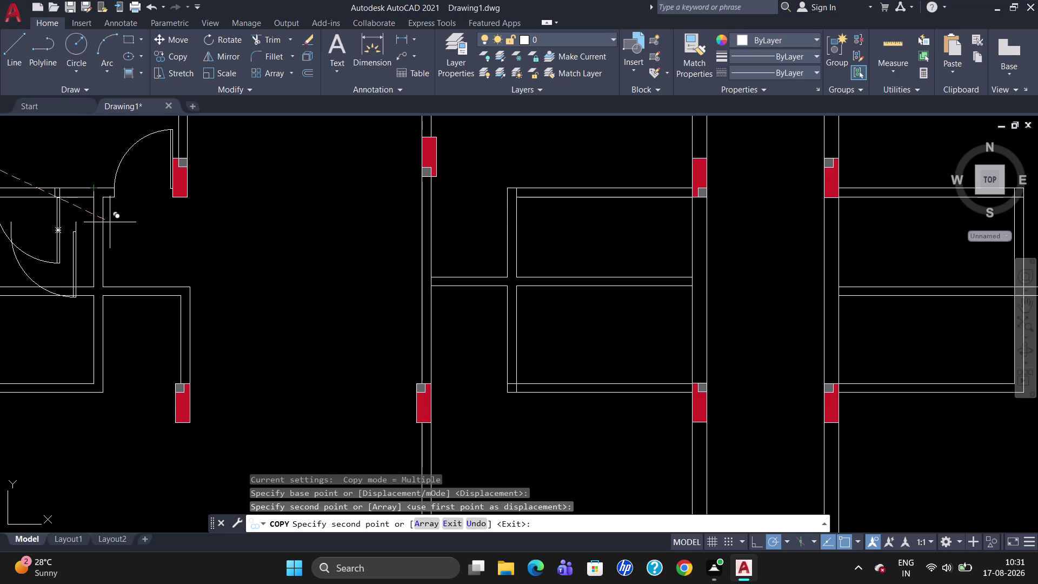
key(m)
key(Return)
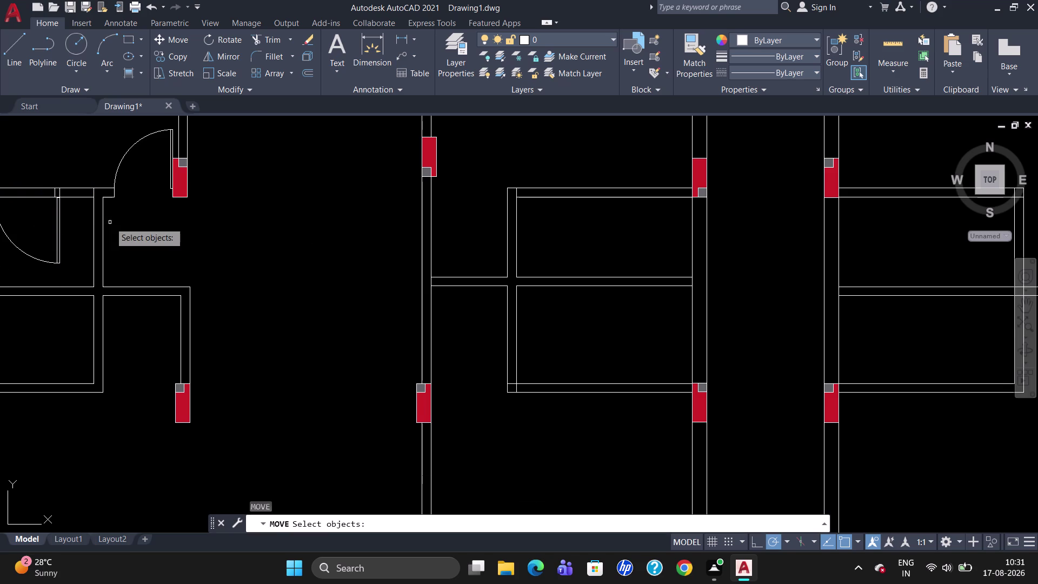
Move the copied door swing into the upper-left wall opening.
click(60, 226)
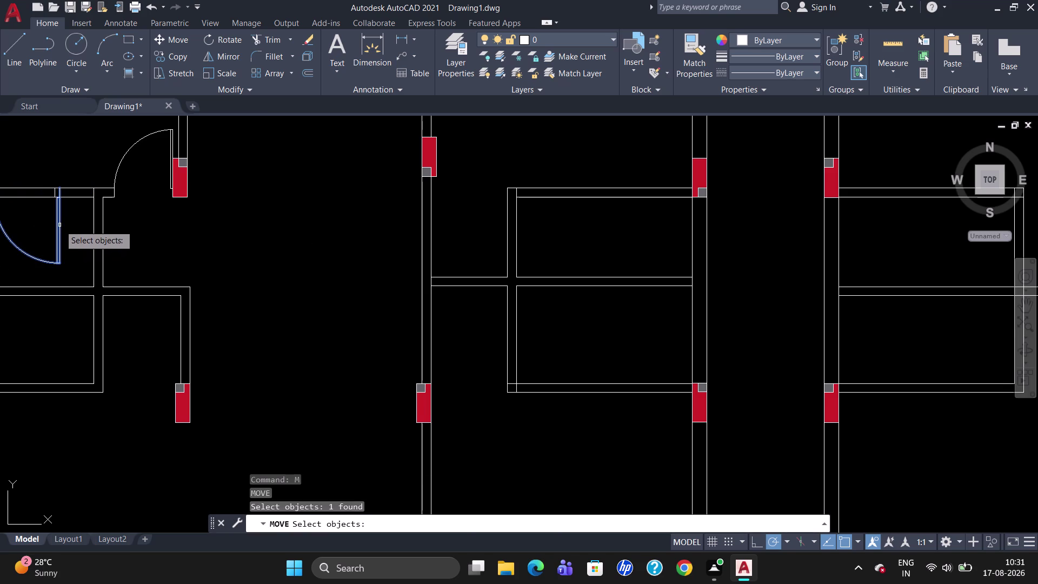
key(Return)
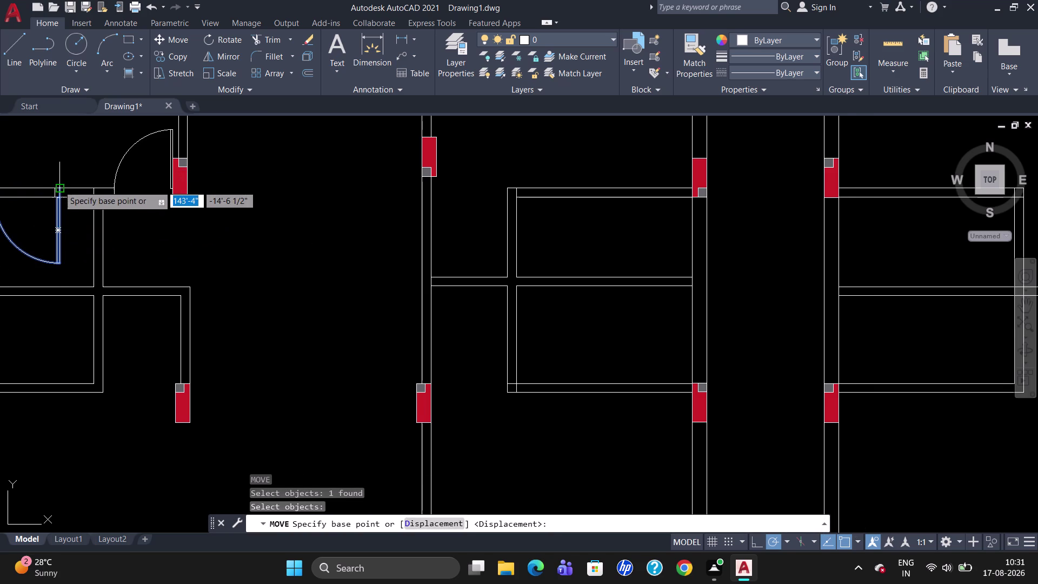
click(60, 186)
scroll(up, 3)
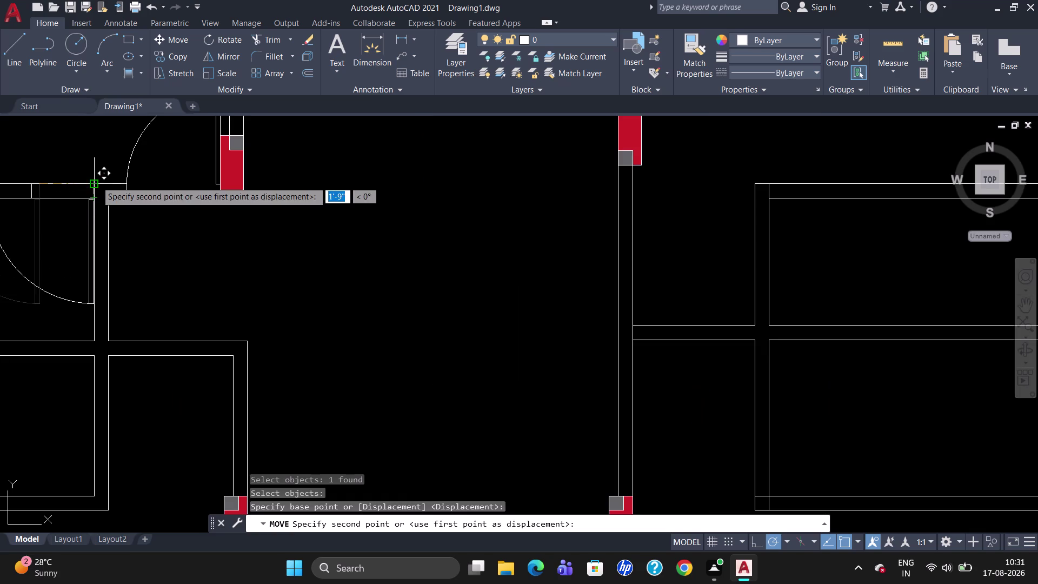
click(96, 180)
scroll(down, 3)
Scale the door swing from its hinge so it fits the opening.
click(56, 198)
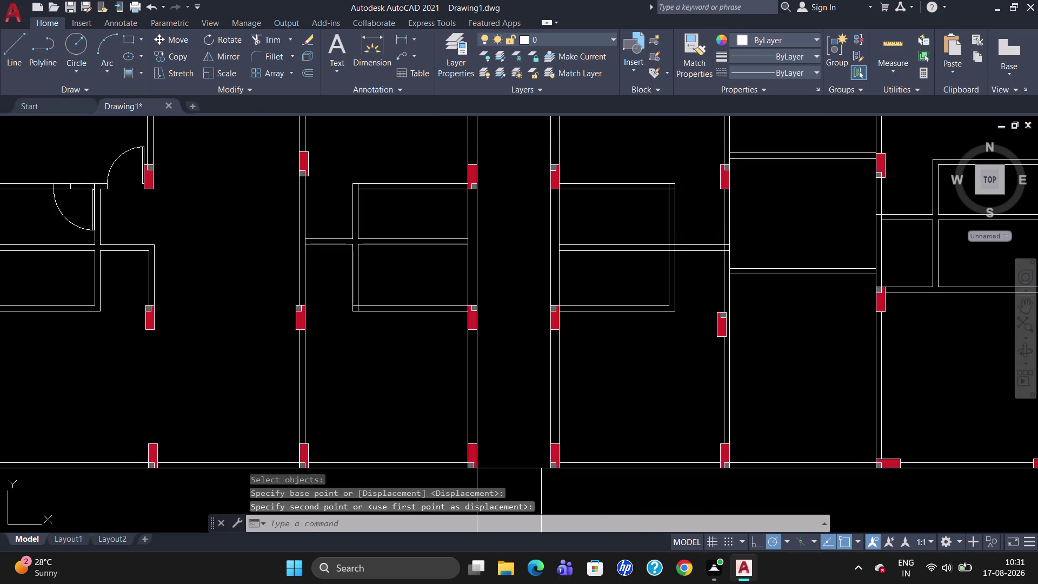
text(SC)
key(Return)
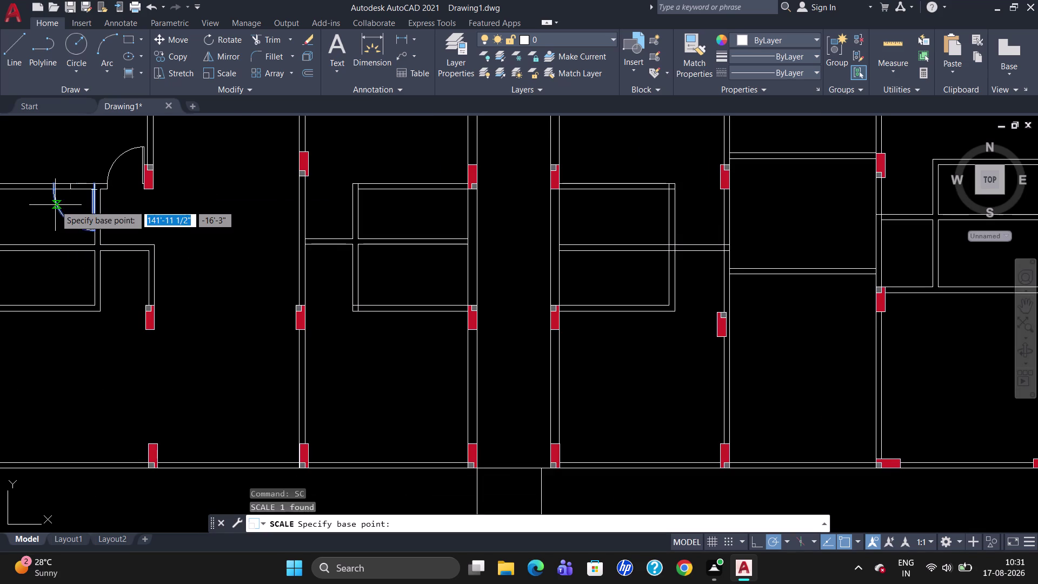
scroll(up, 3)
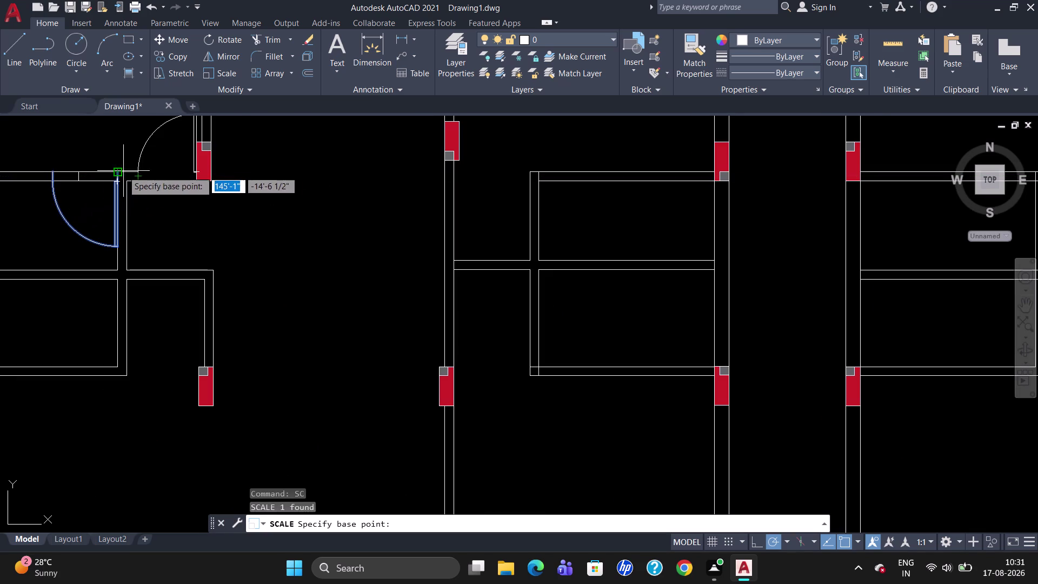
click(121, 171)
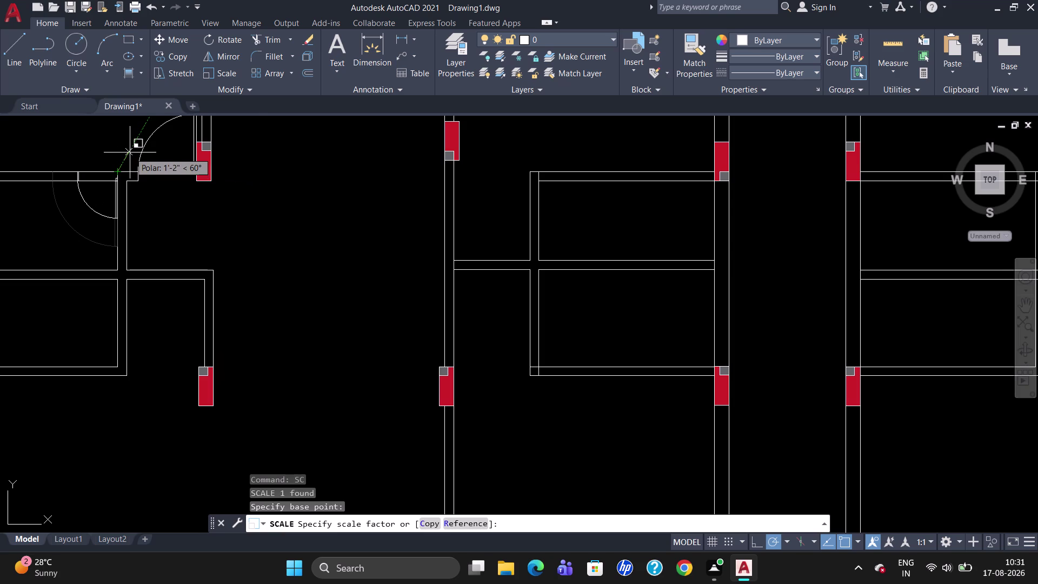
scroll(up, 3)
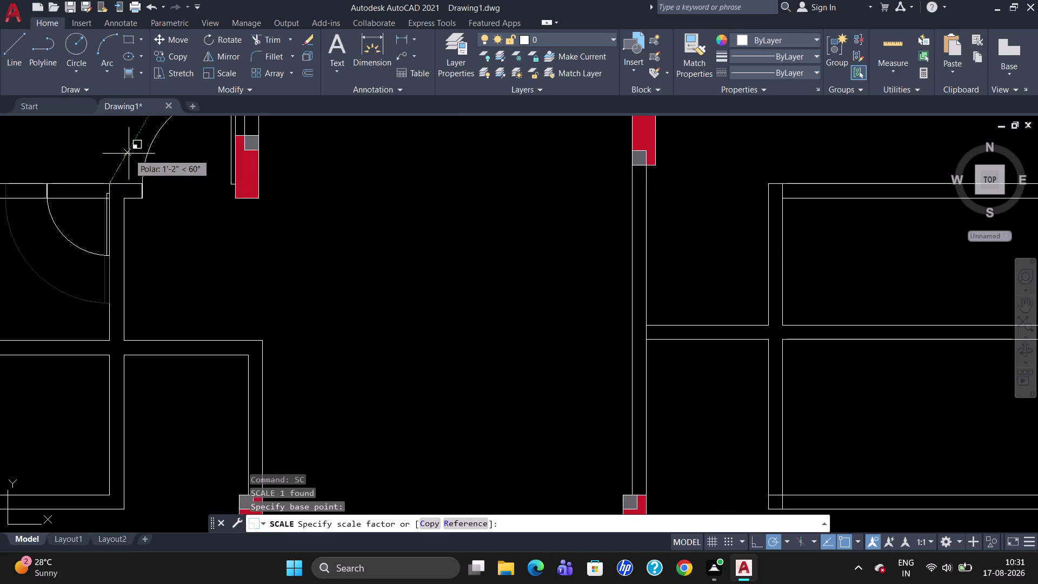
click(129, 154)
text(T)
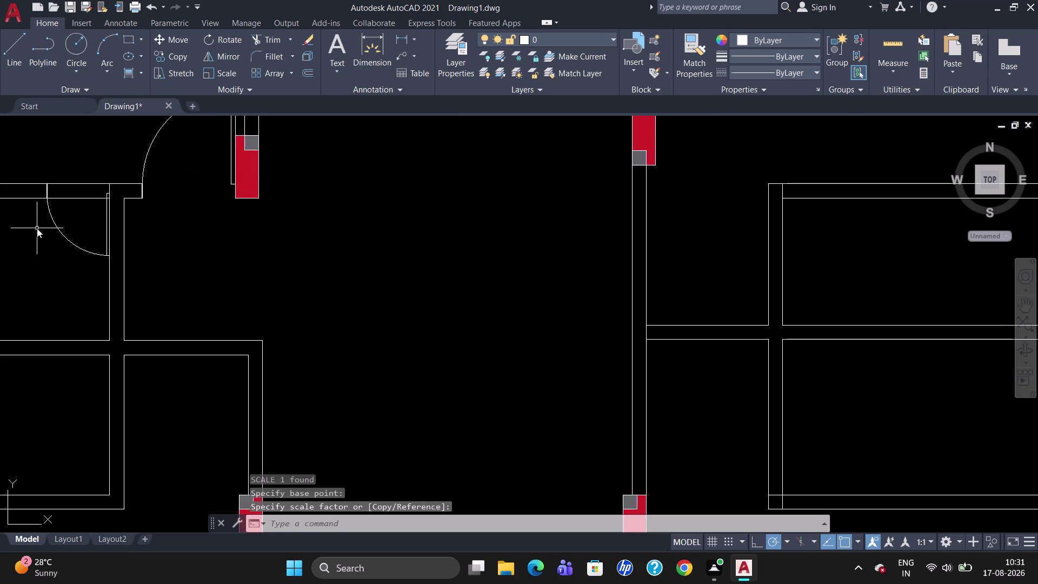
text(R)
key(Return)
key(Return)
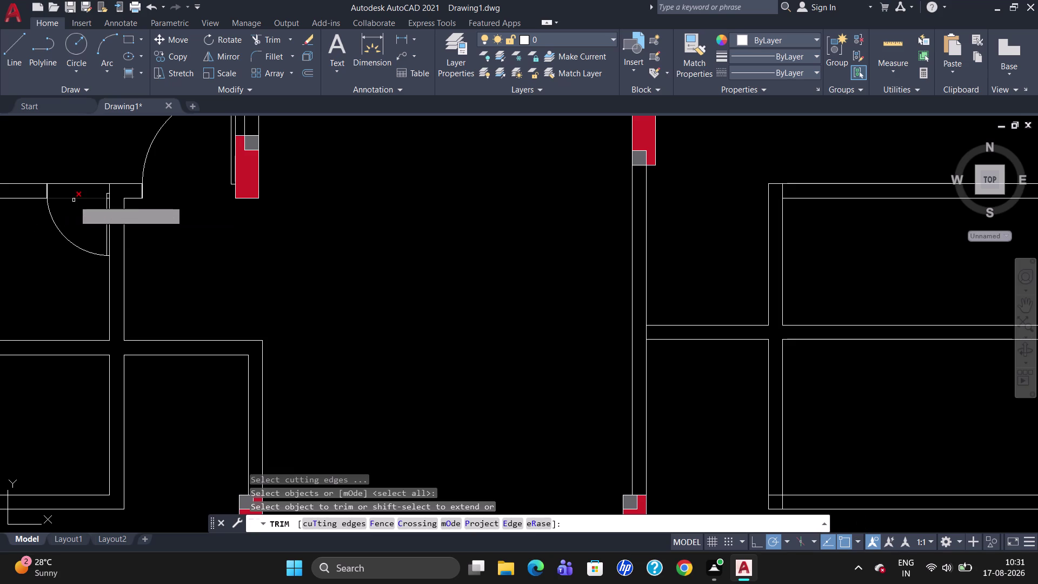
click(84, 199)
click(83, 184)
scroll(down, 3)
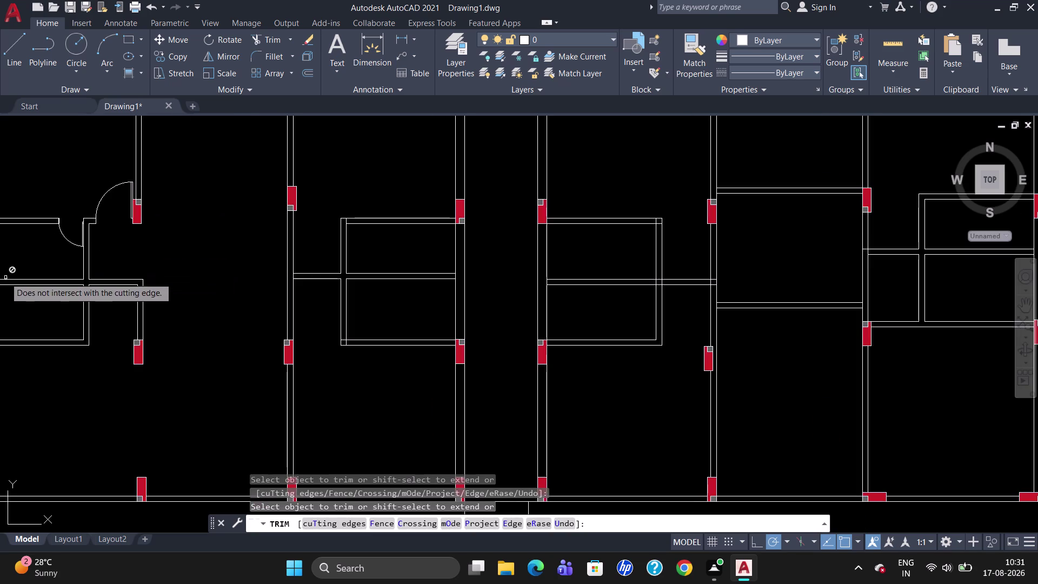
scroll(up, 3)
scroll(down, 3)
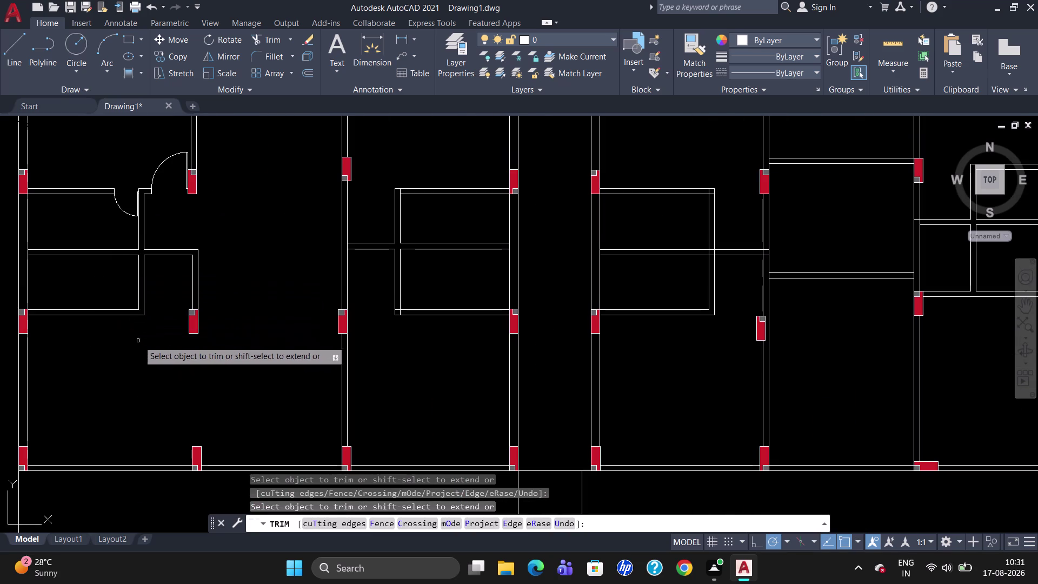
scroll(up, 3)
scroll(down, 3)
scroll(down, 3)
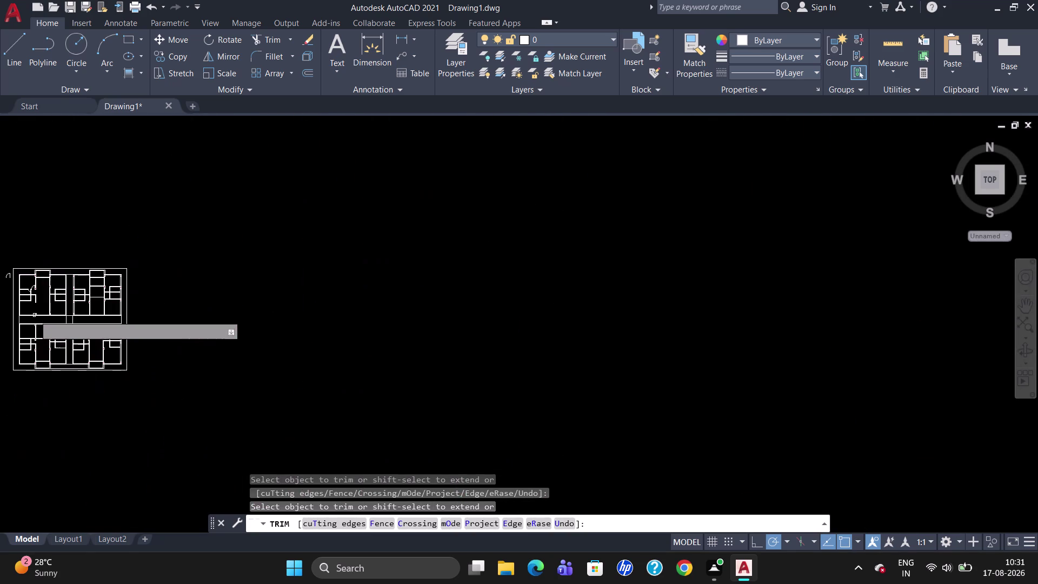
scroll(up, 3)
scroll(down, 3)
scroll(up, 3)
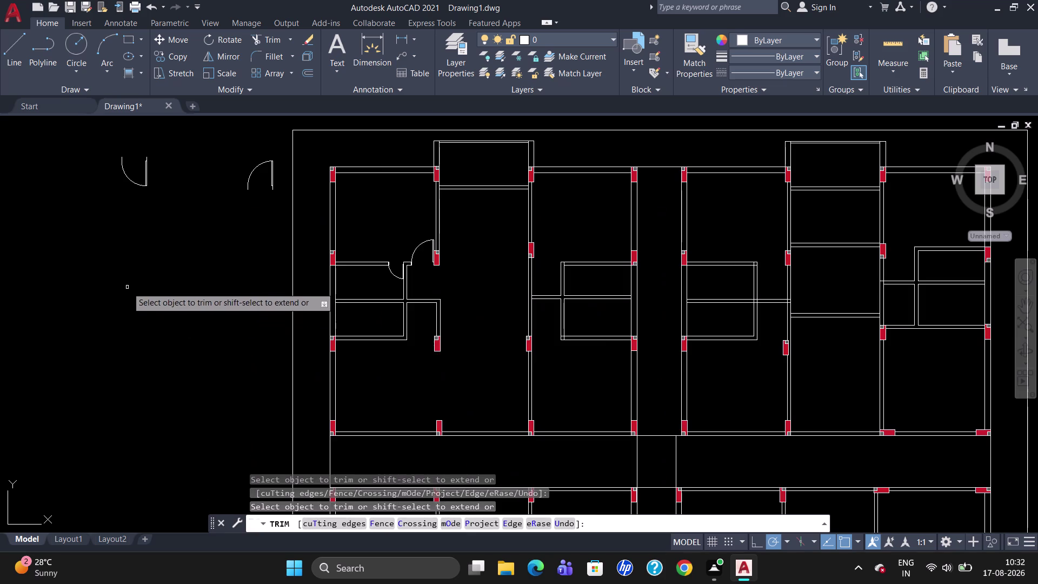
scroll(up, 3)
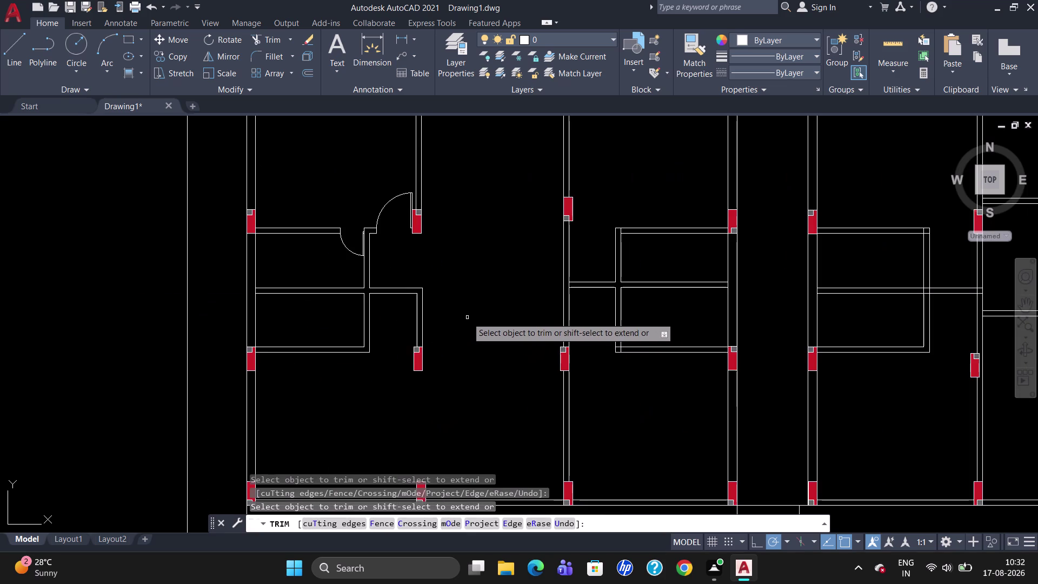
key(Escape)
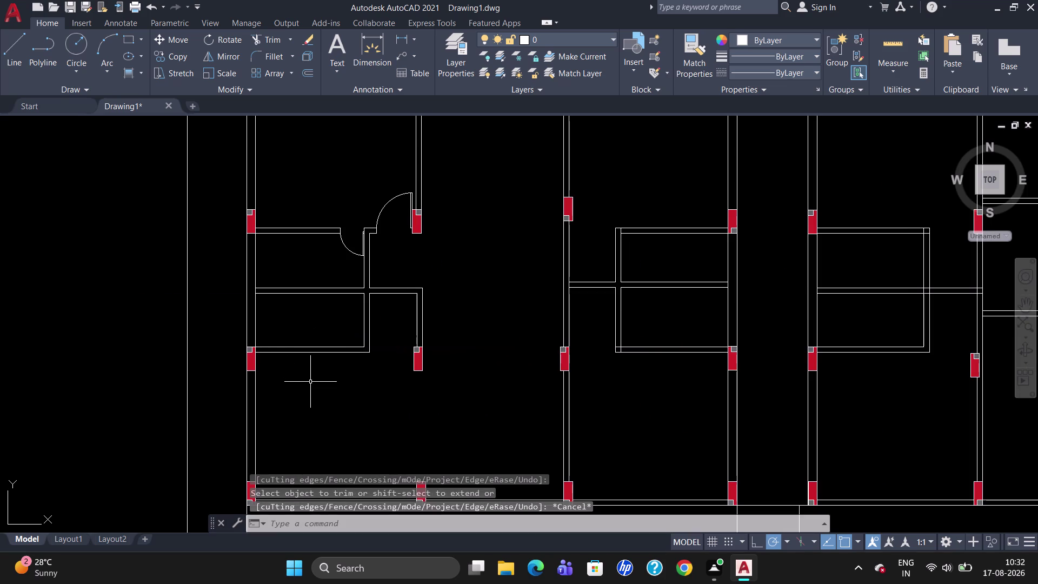
key(l)
Draw a short line near the wall corner.
key(Return)
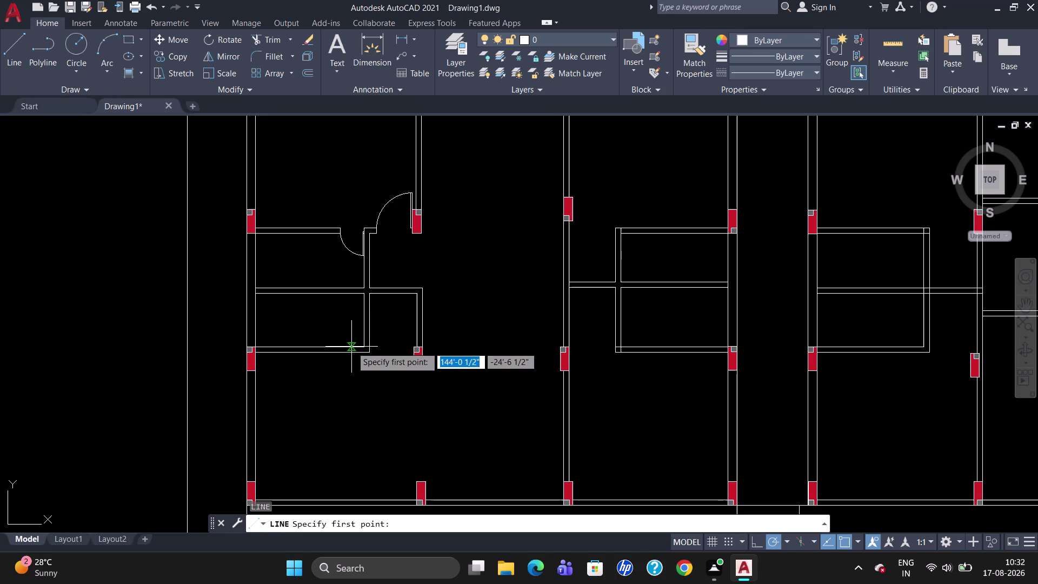
click(365, 345)
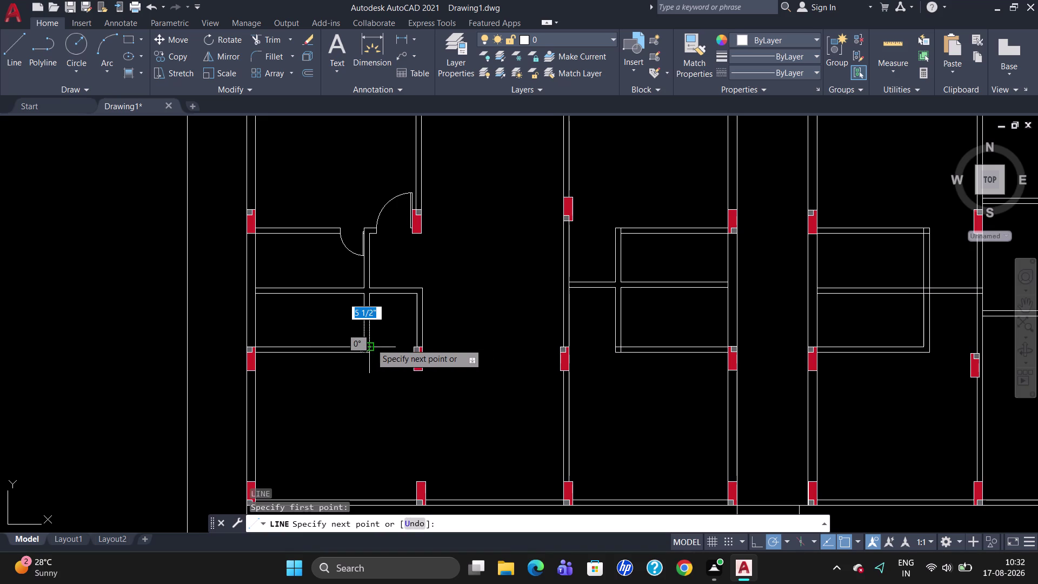
click(371, 343)
key(Escape)
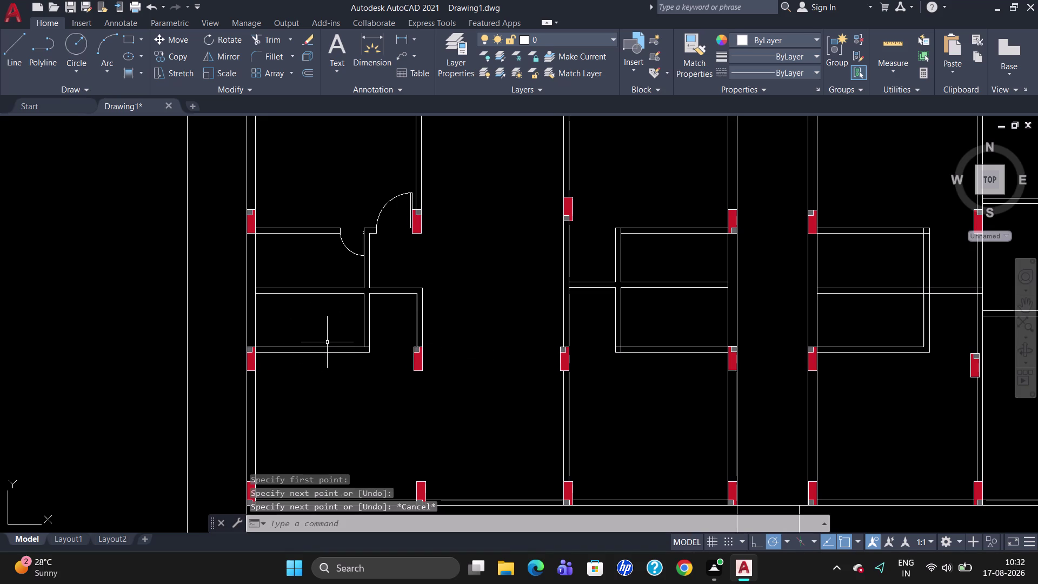
Draw a line across the wall, tracking (TK) 2' from the wall corner.
key(l)
key(Return)
text(TK)
key(Return)
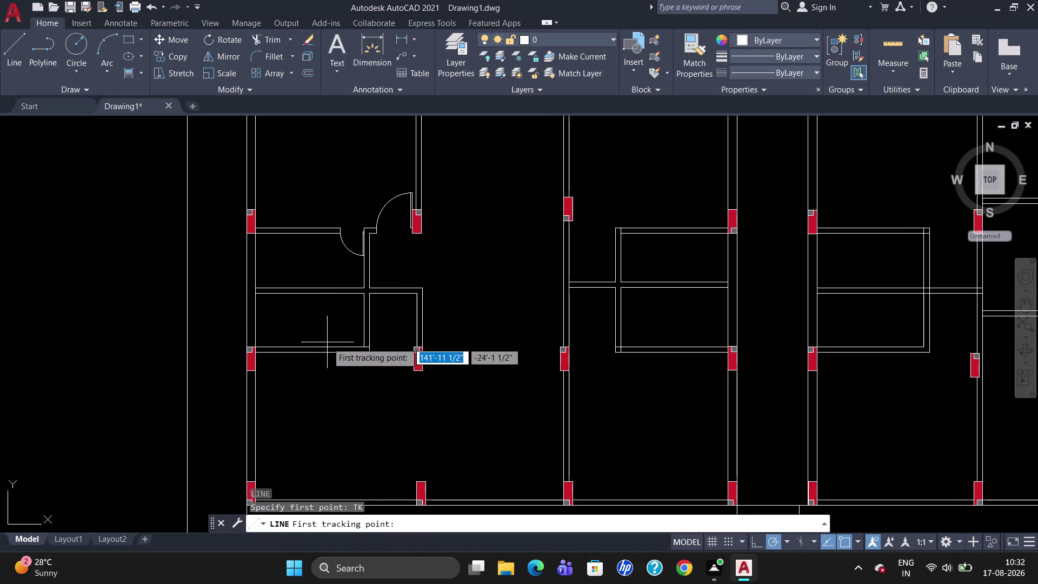
click(363, 346)
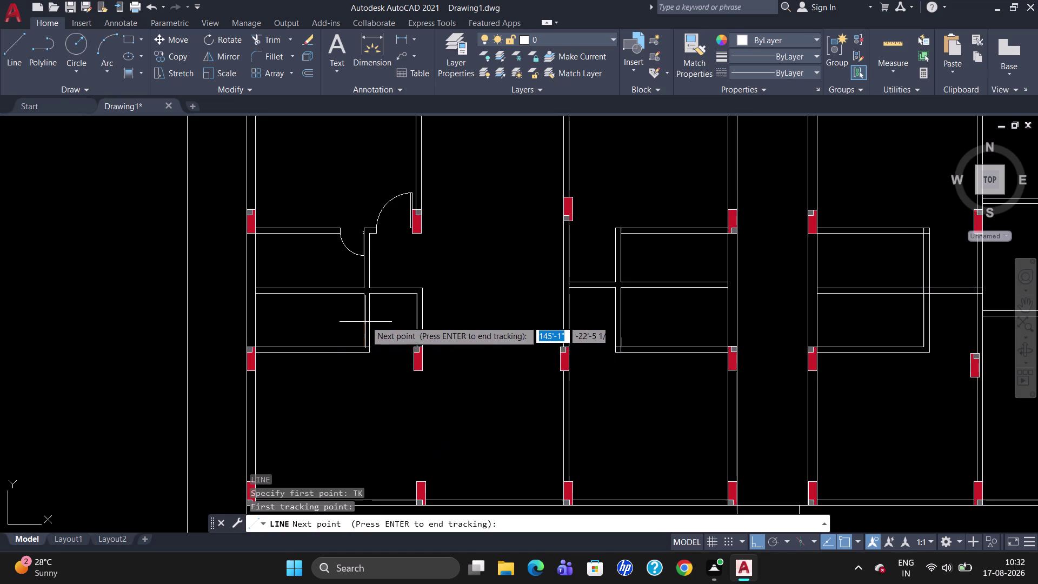
text(2')
key(Return)
key(Return)
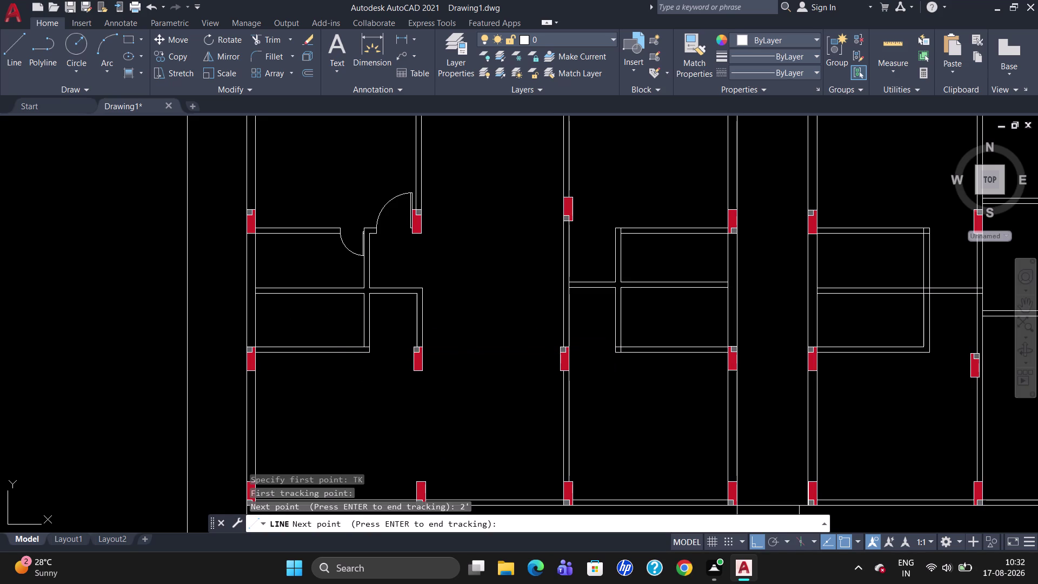
click(374, 321)
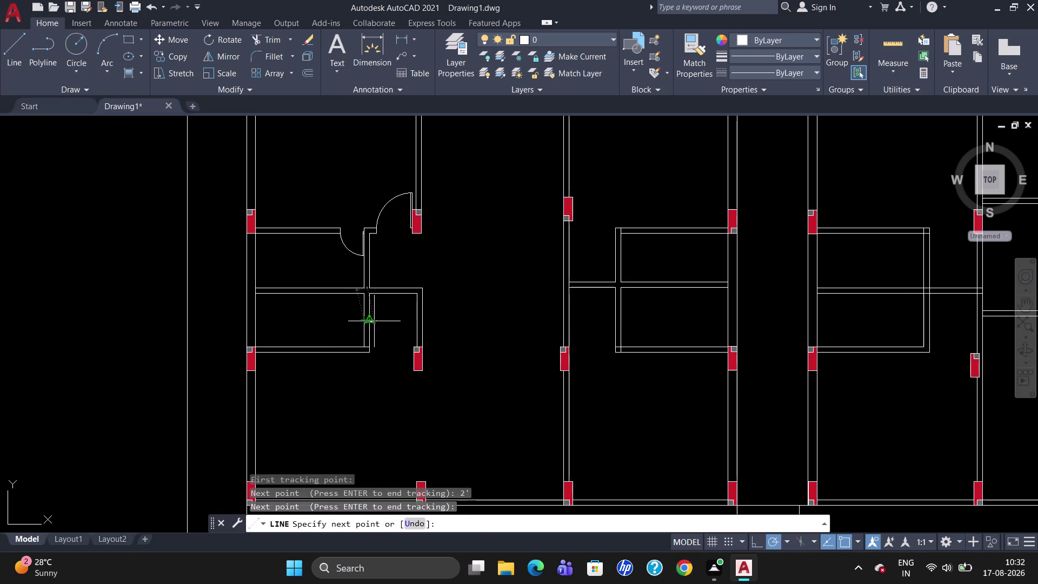
key(Escape)
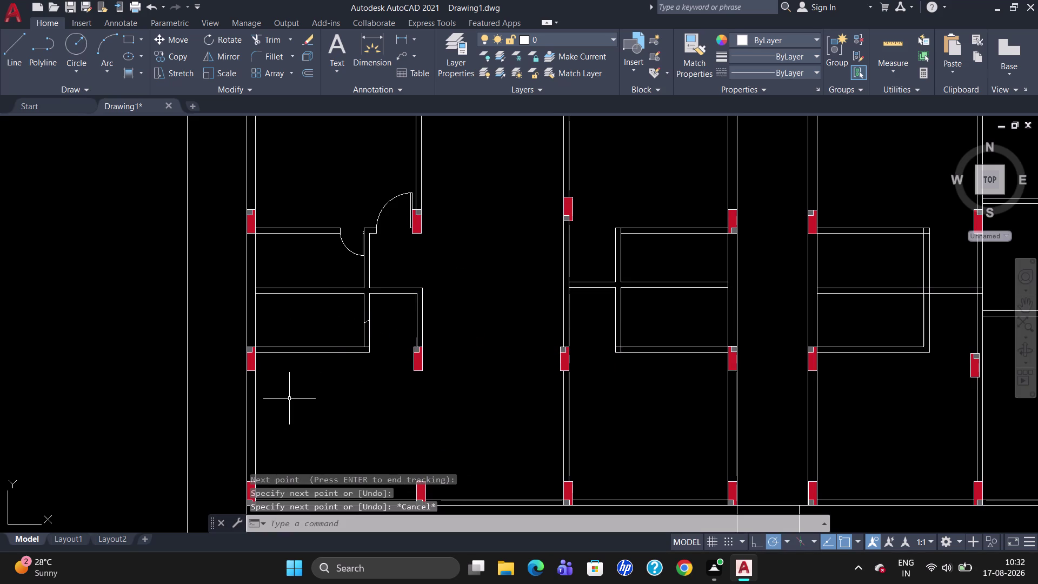
Delete the stray short line and redraw the cross line 2' from the inner corner.
scroll(up, 3)
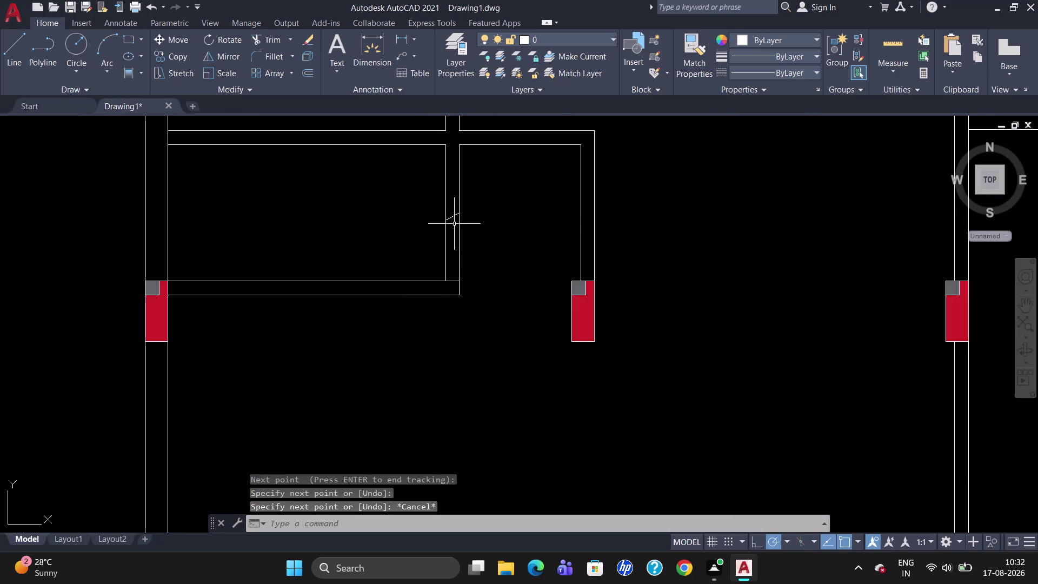
click(453, 217)
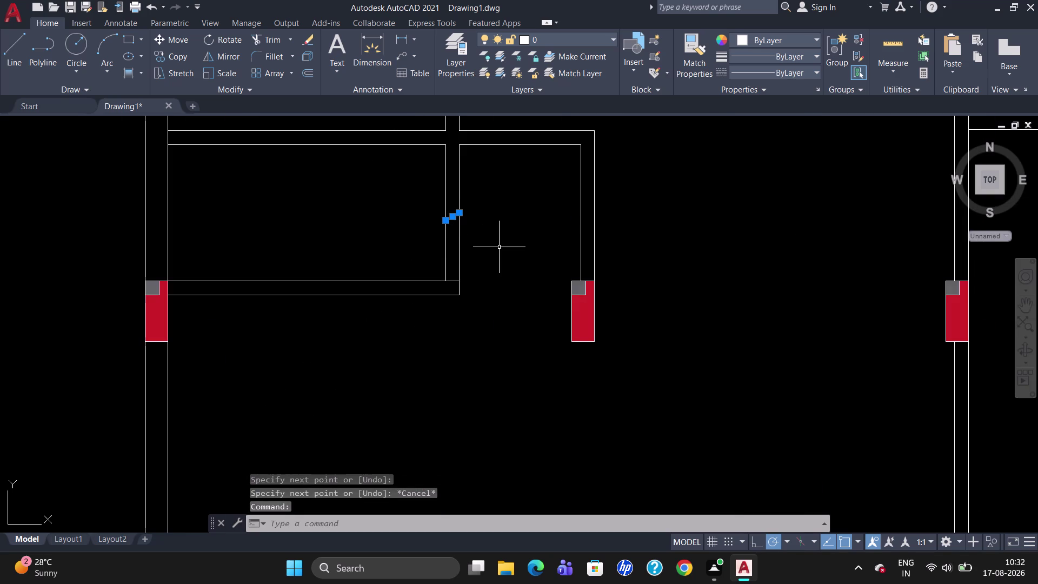
key(Delete)
key(l)
key(Return)
text(TK)
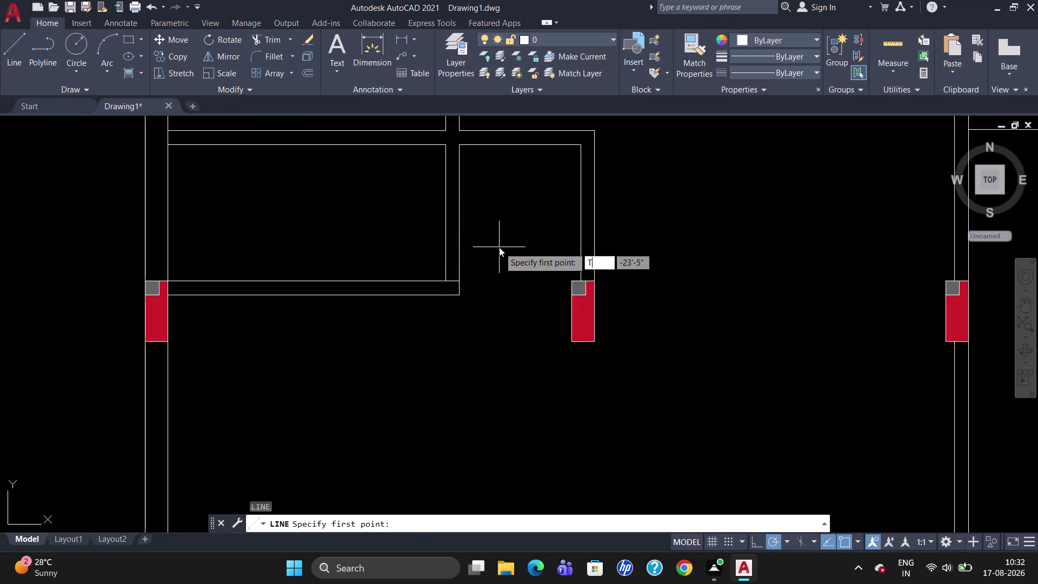
key(Return)
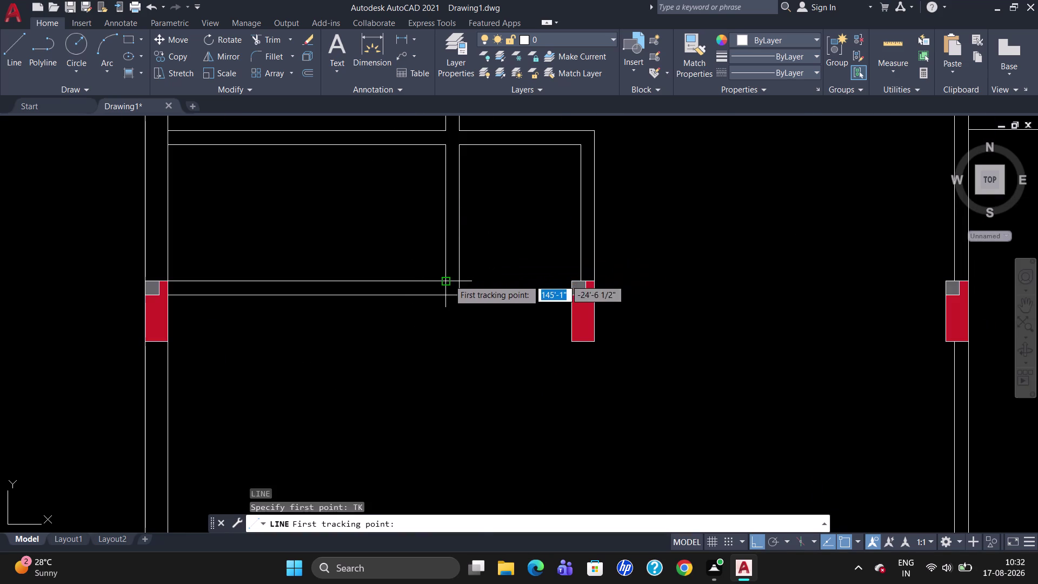
click(448, 280)
text(2')
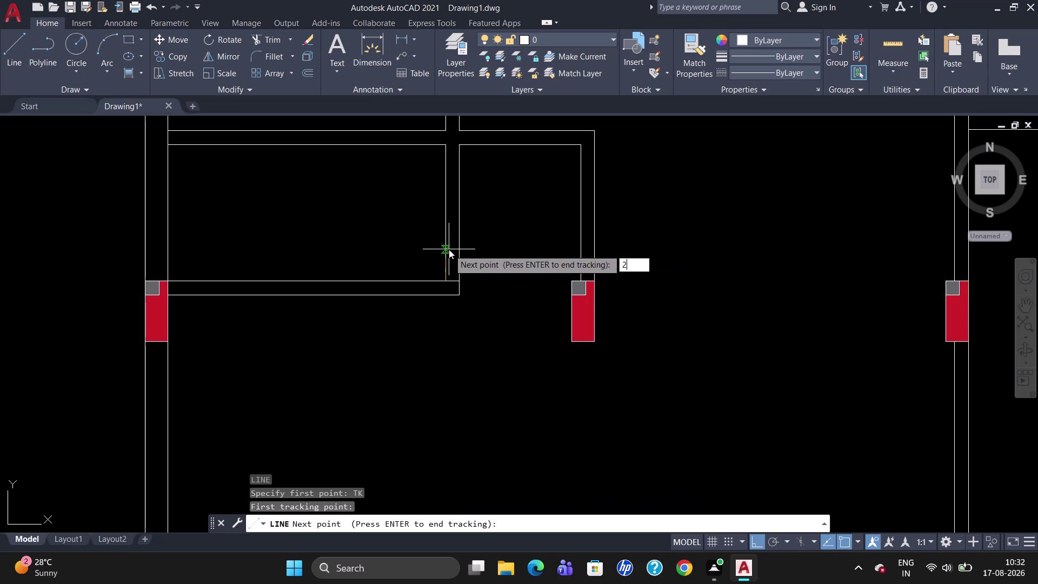
key(Return)
key(Return)
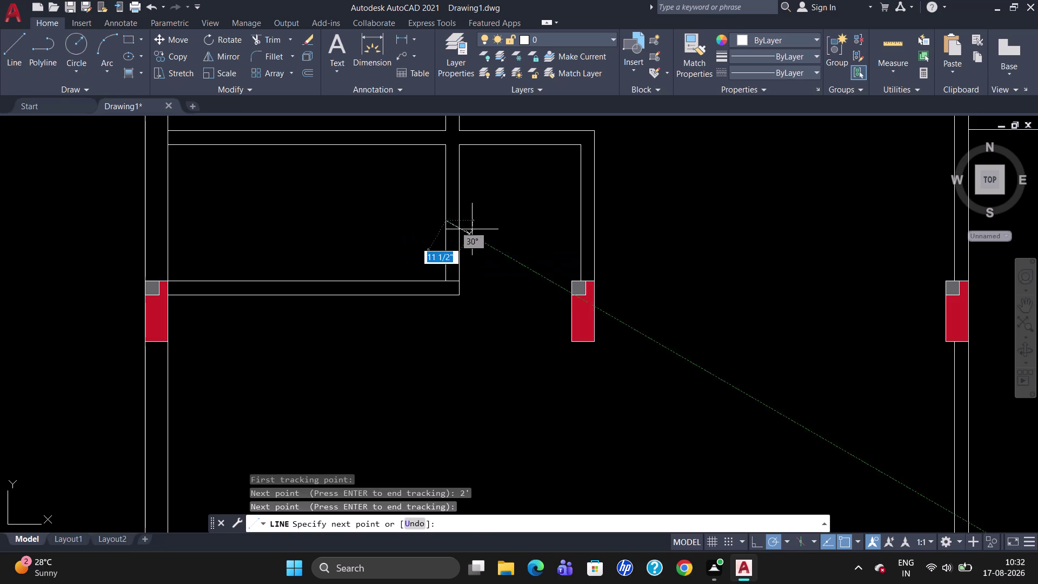
click(464, 218)
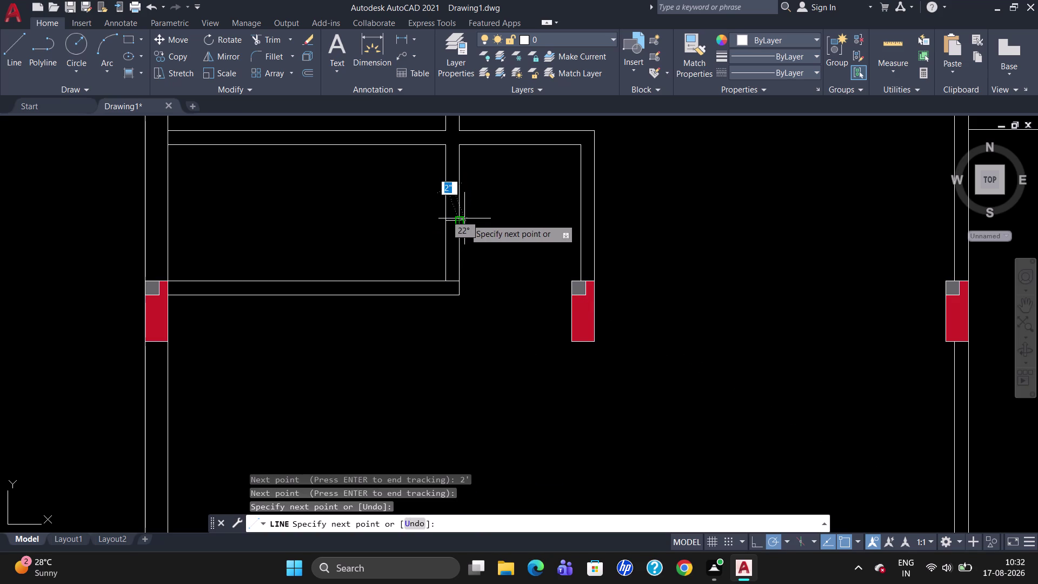
key(Escape)
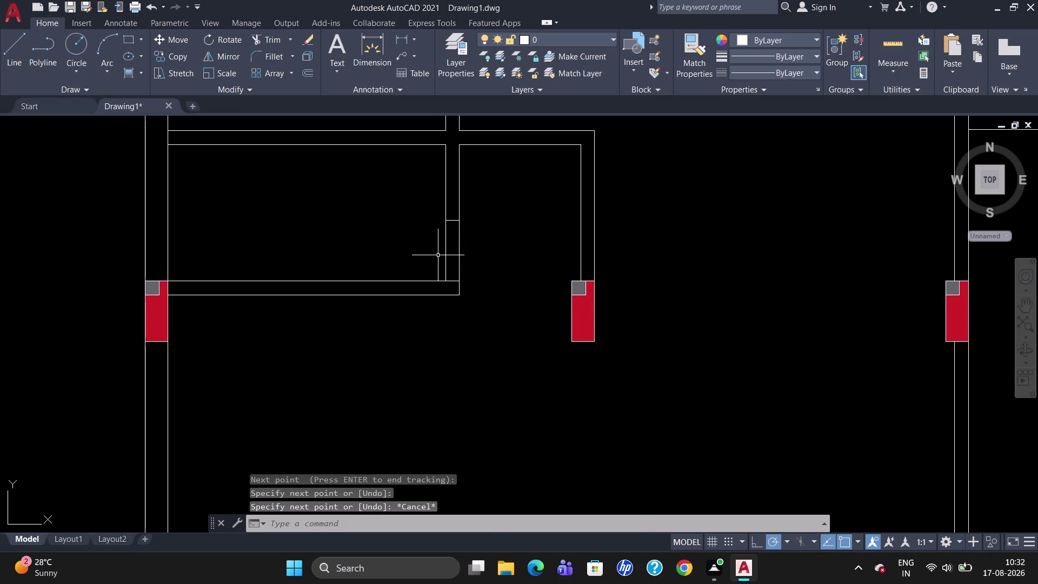
Rotate the spare door swing outside the plan to a new orientation.
scroll(down, 3)
scroll(down, 3)
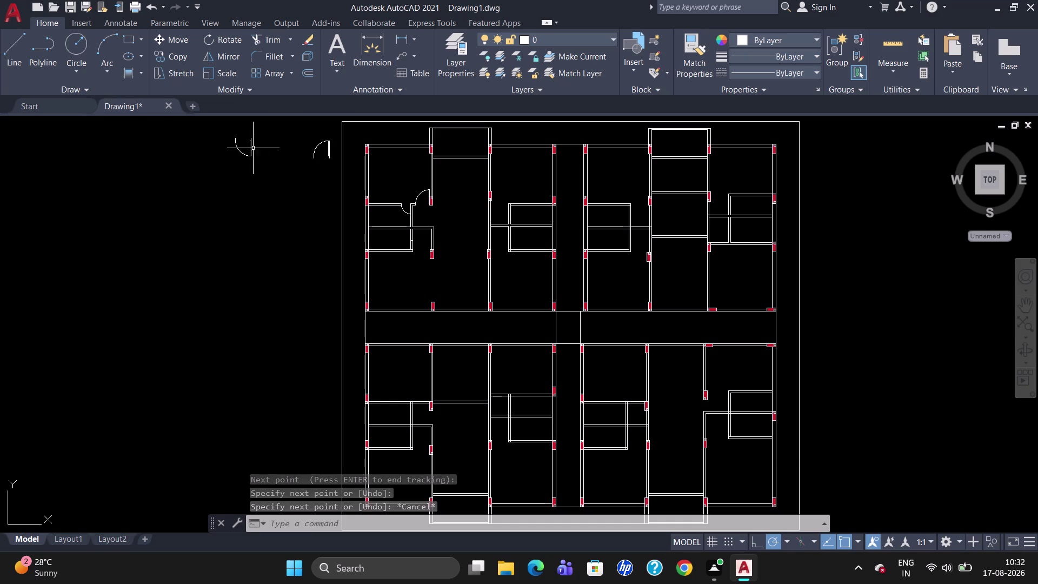
click(249, 146)
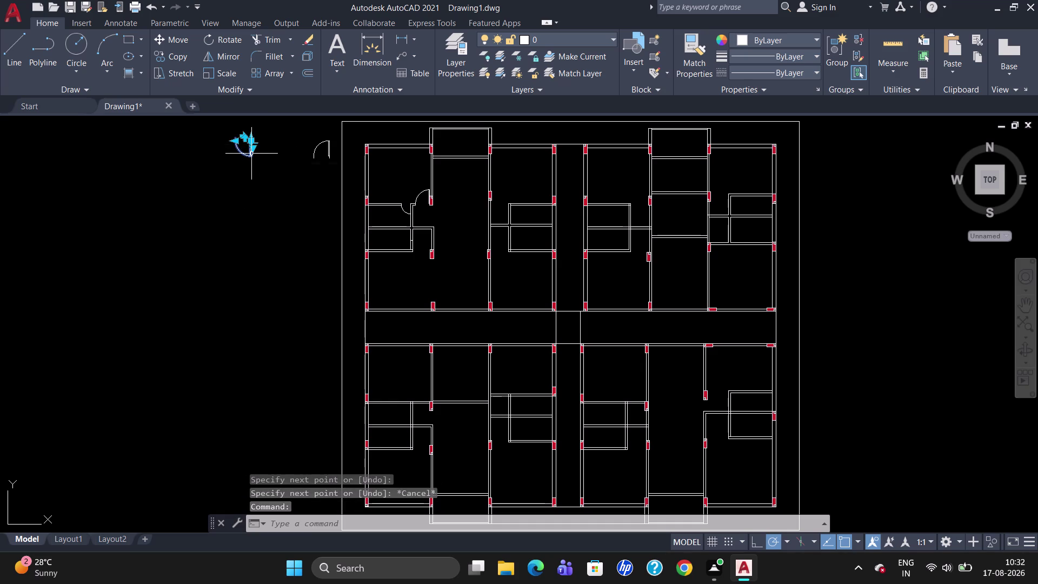
text(RO)
key(Return)
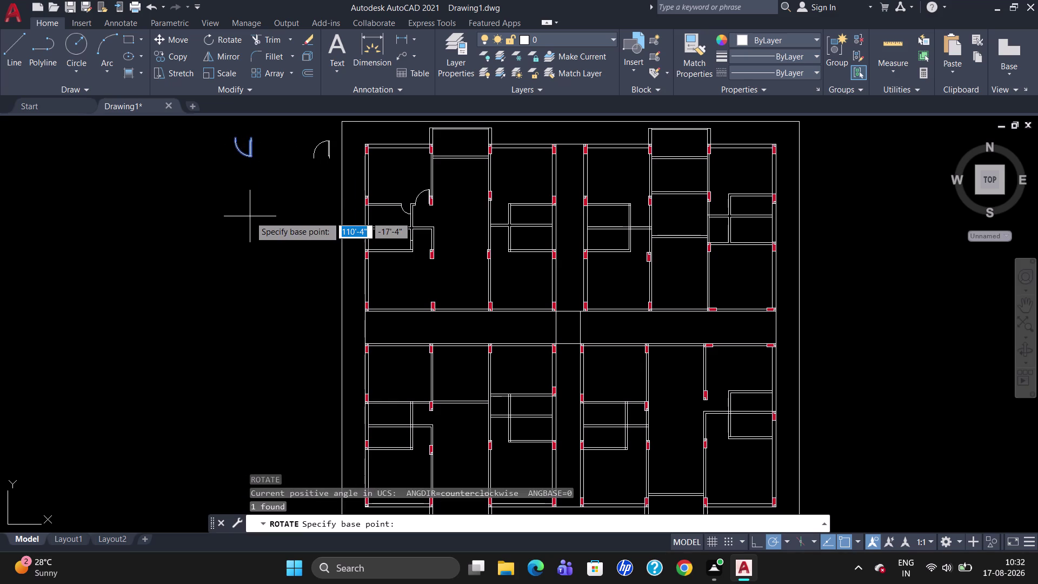
click(252, 133)
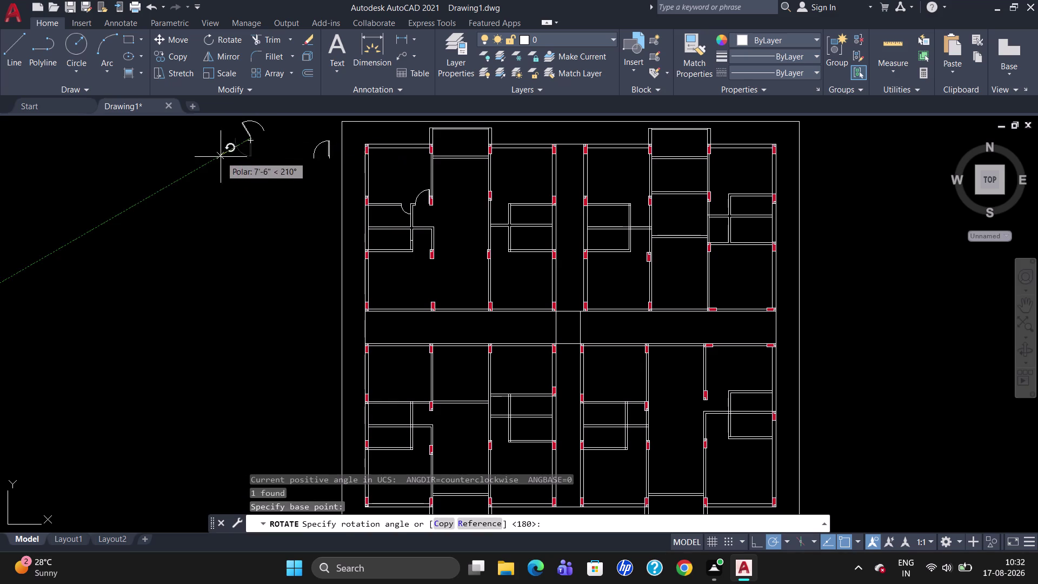
click(245, 208)
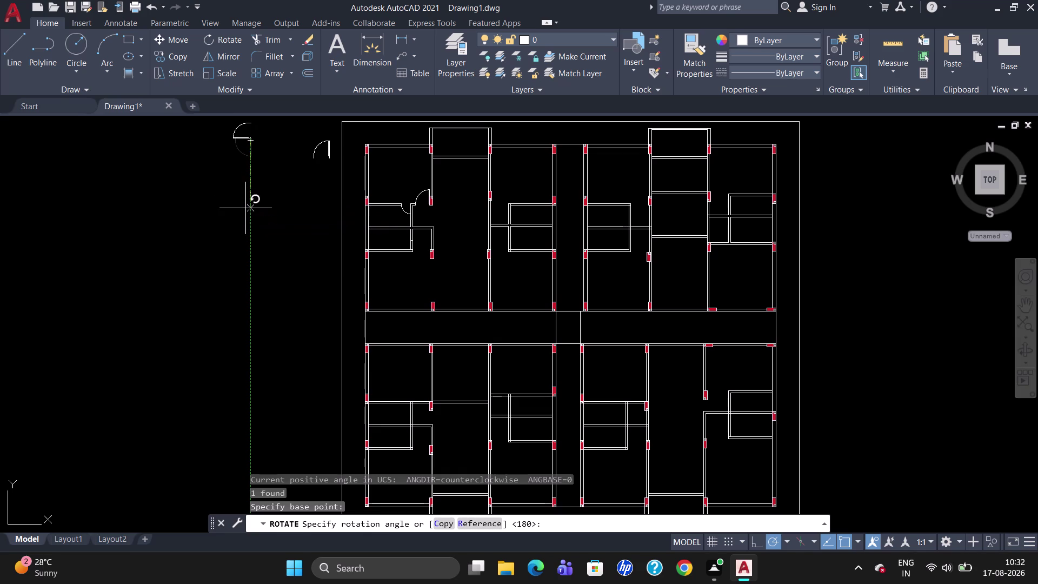
click(234, 131)
Start copying the rotated door swing with CO.
text(C)
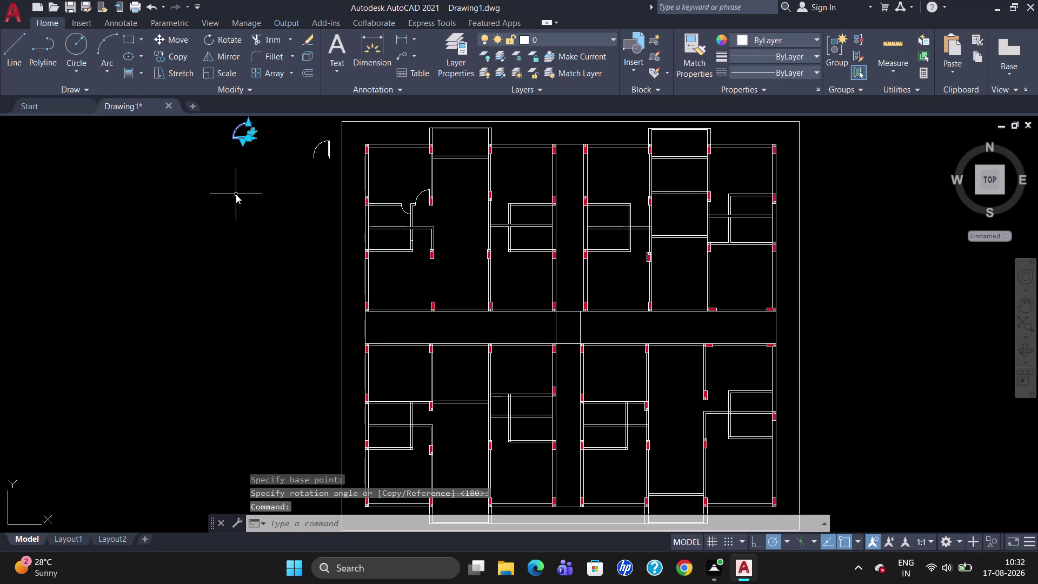
text(O)
key(Return)
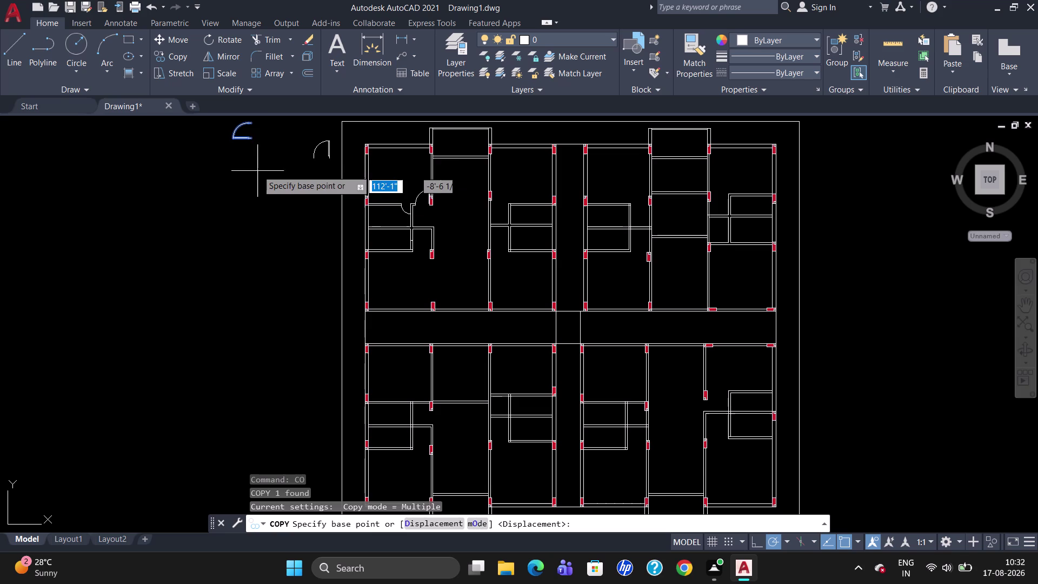
Copy the door swing onto the upper-left room's wall.
click(254, 138)
scroll(up, 3)
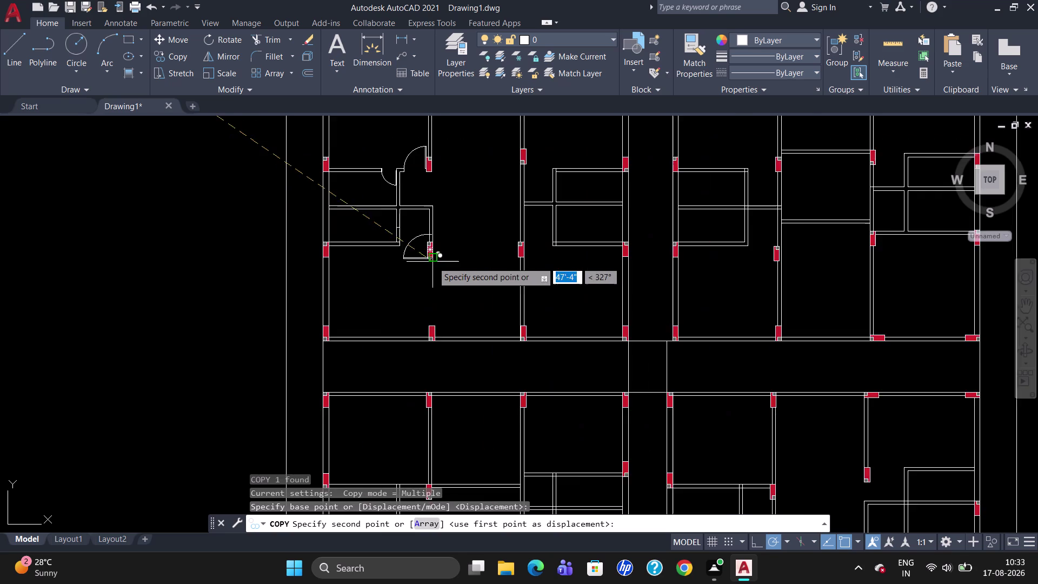
scroll(up, 3)
scroll(up, 3)
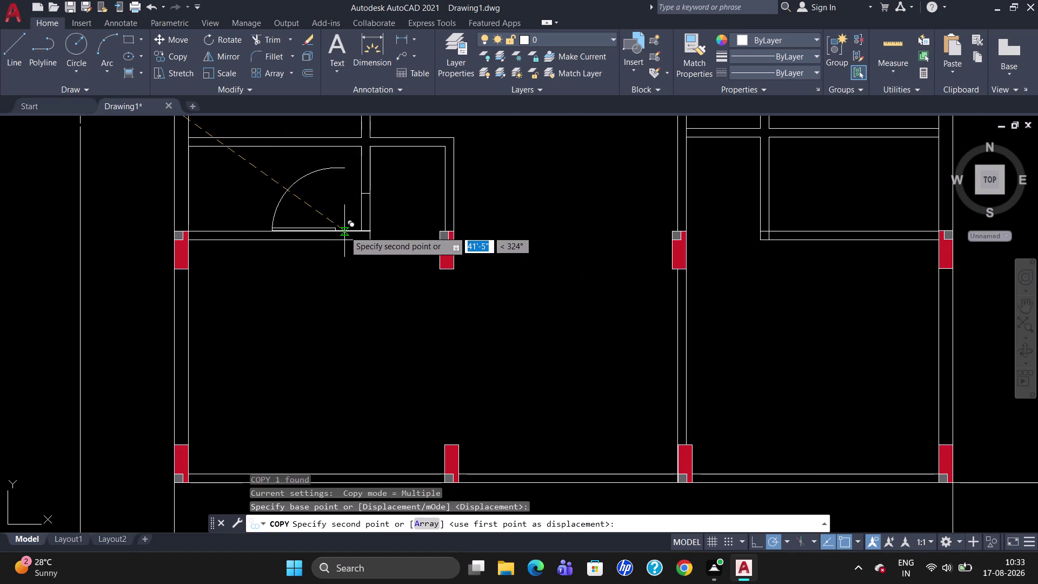
click(344, 231)
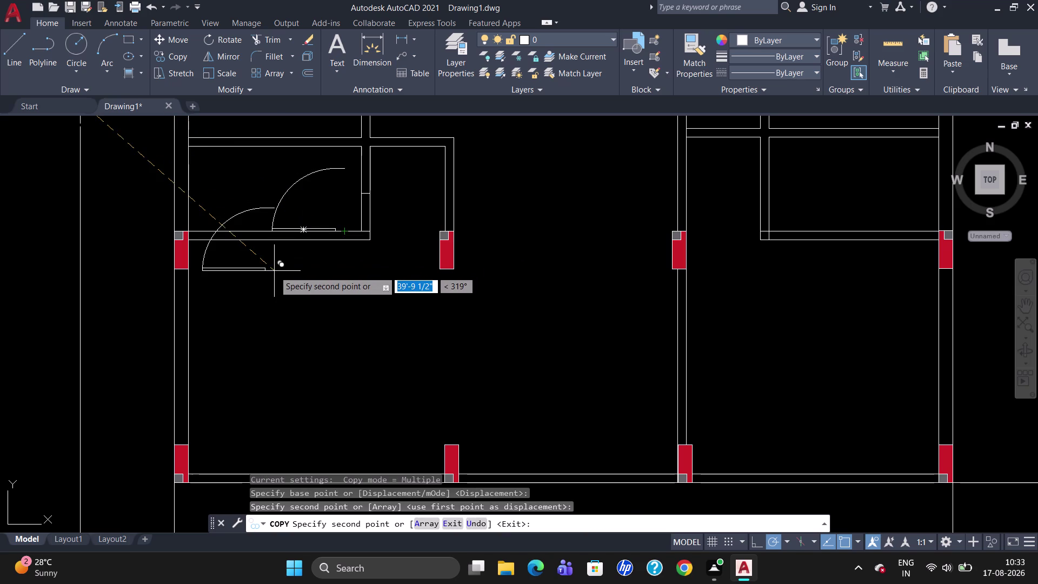
key(Escape)
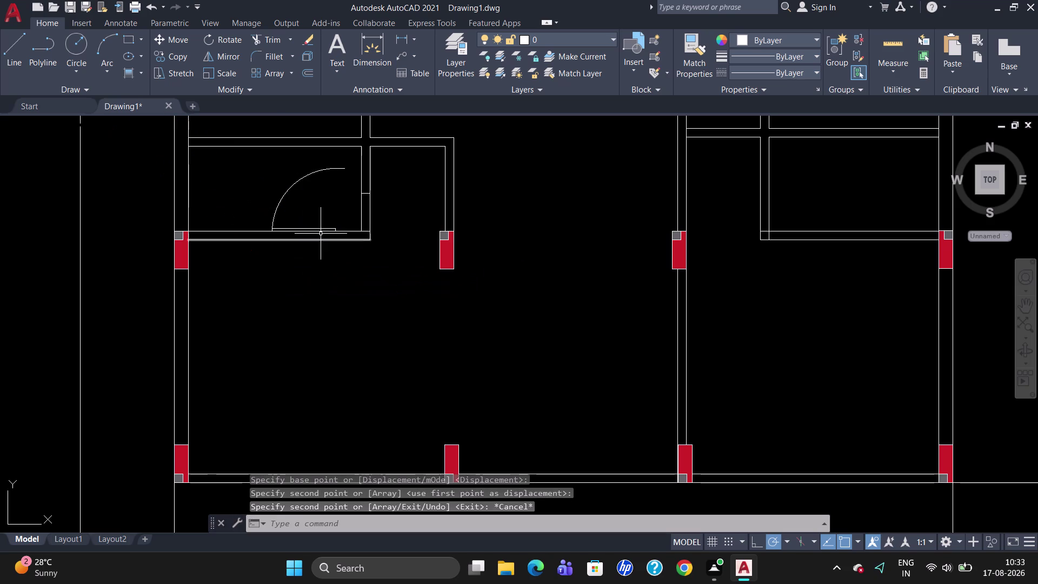
Select the placed door swing and begin moving it.
click(322, 228)
key(m)
key(Return)
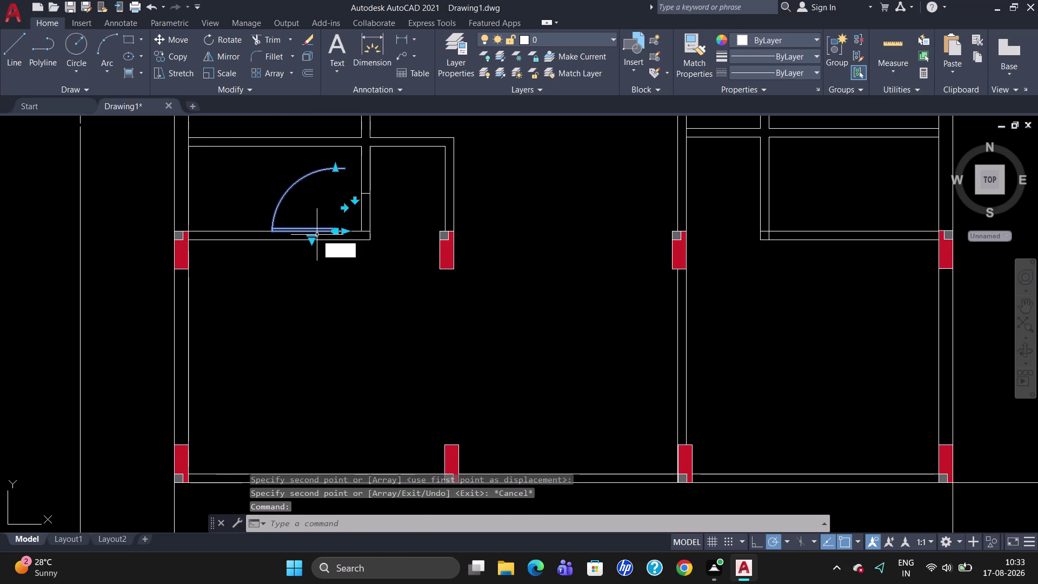
scroll(up, 3)
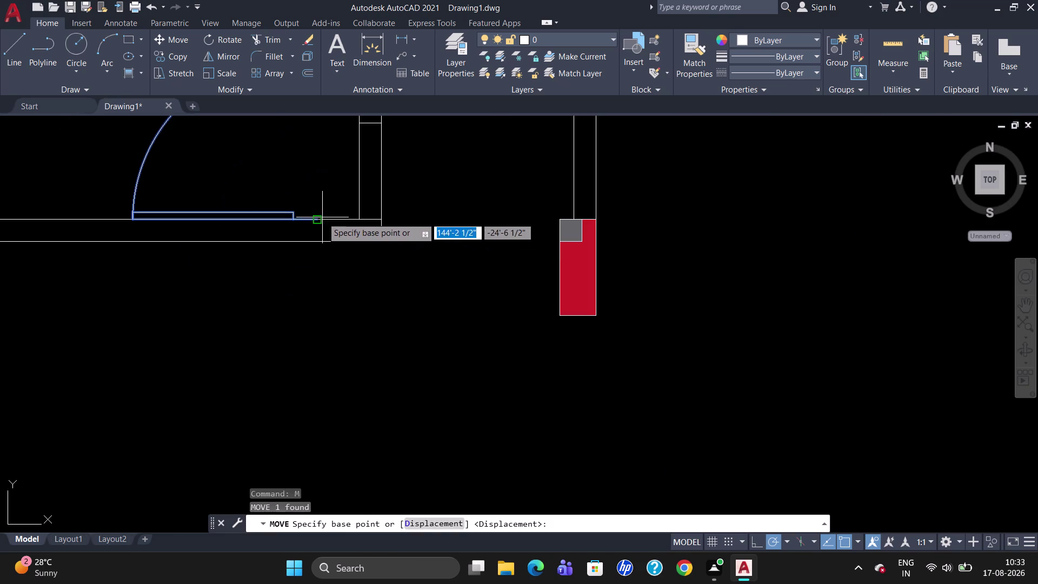
Move the copied door swing right along the wall.
click(322, 216)
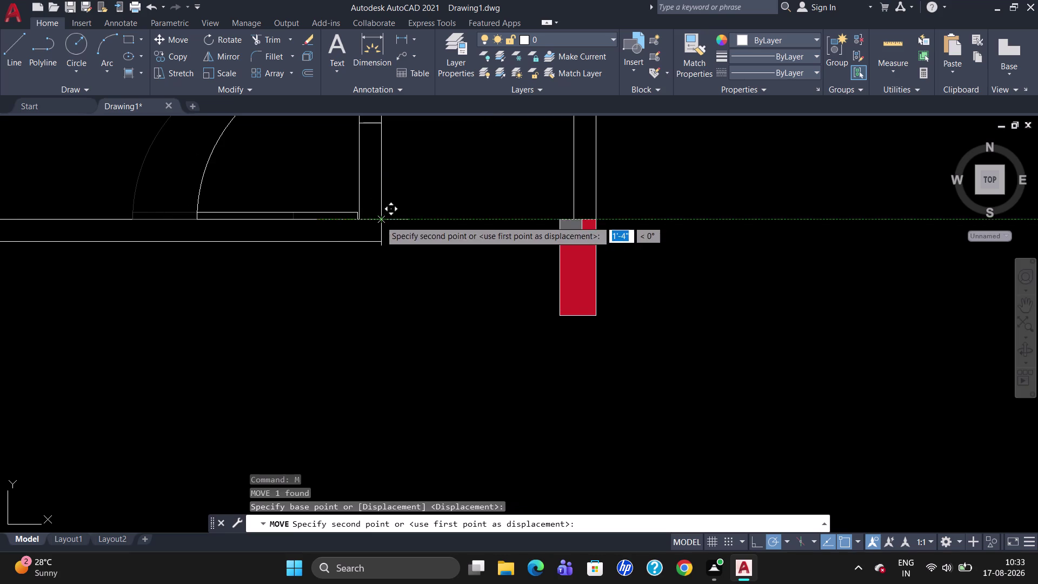
click(381, 216)
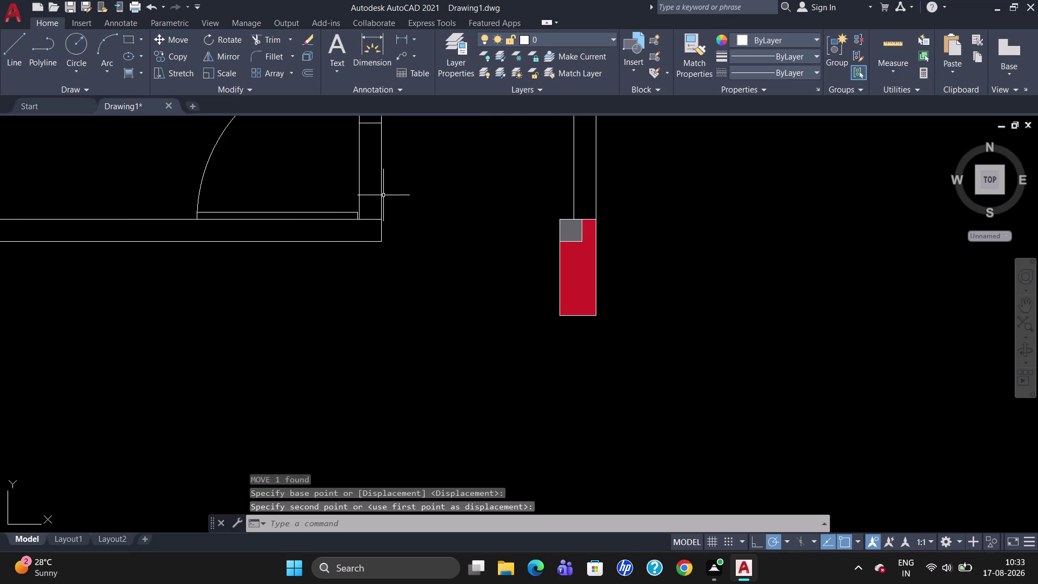
scroll(down, 3)
Scale the door swing down twice, anchored at its wall corner, to fit the opening.
click(342, 149)
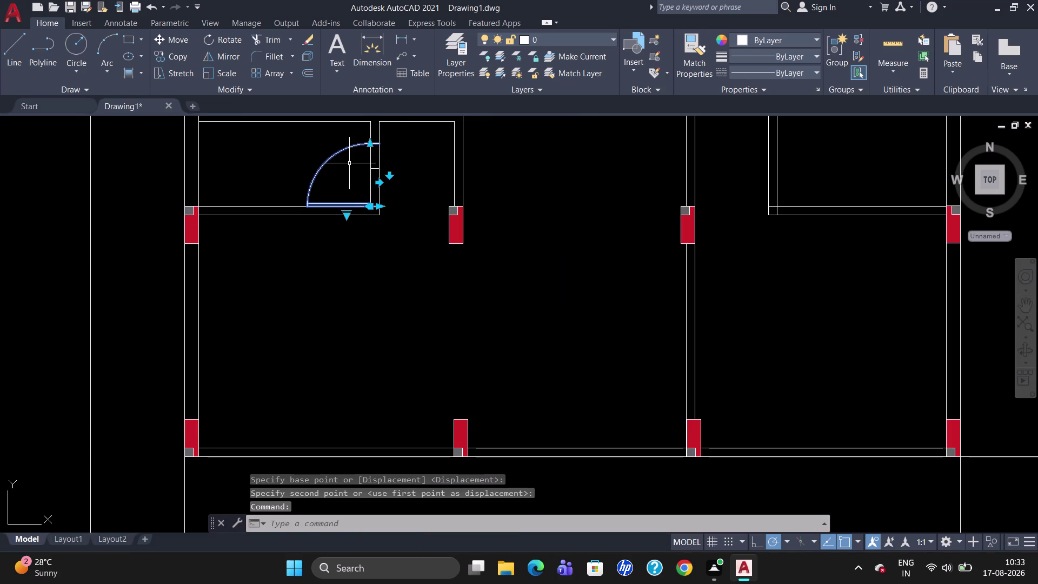
text(SC)
key(Return)
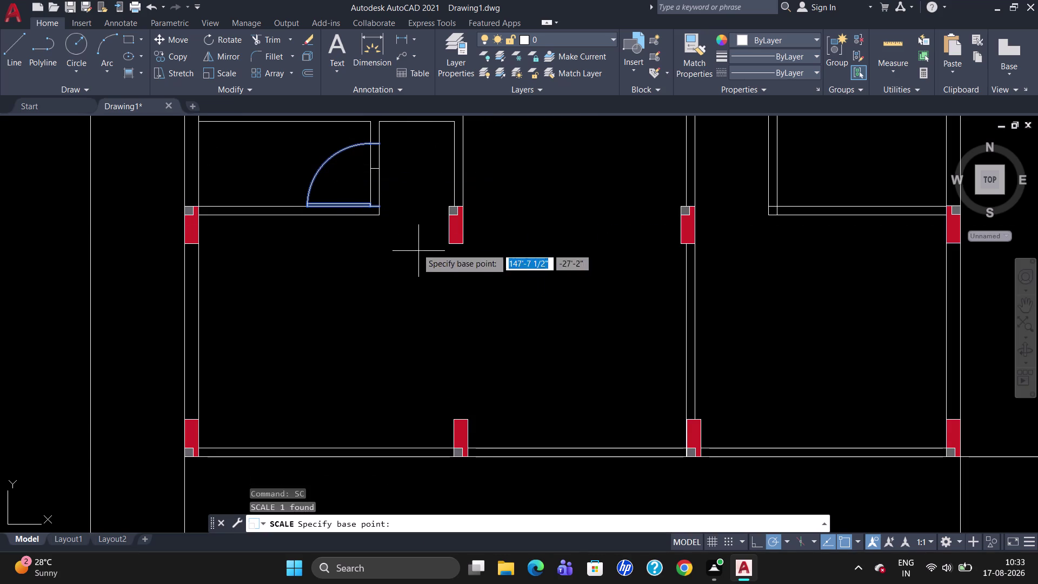
click(384, 206)
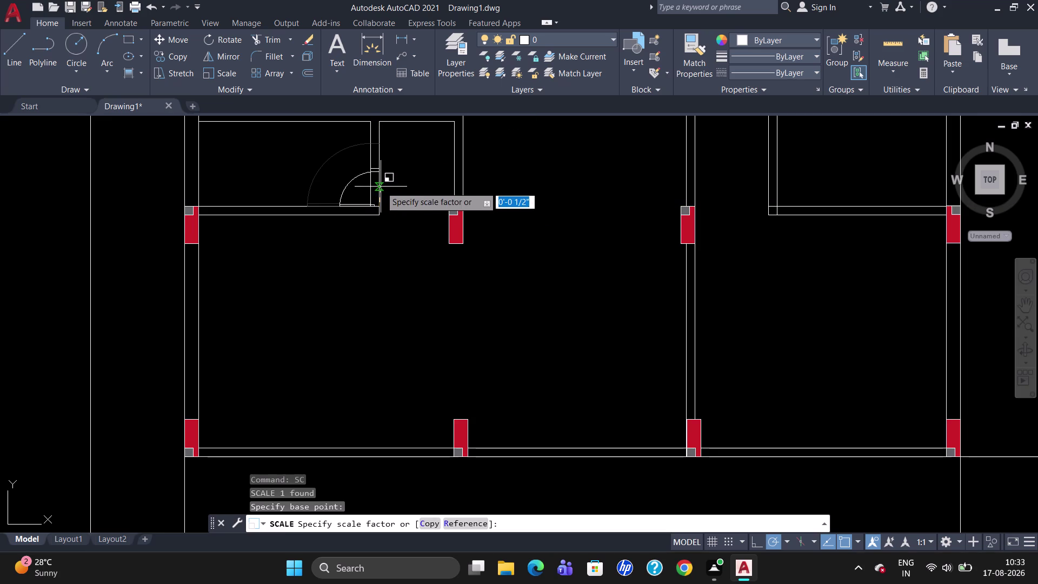
scroll(up, 3)
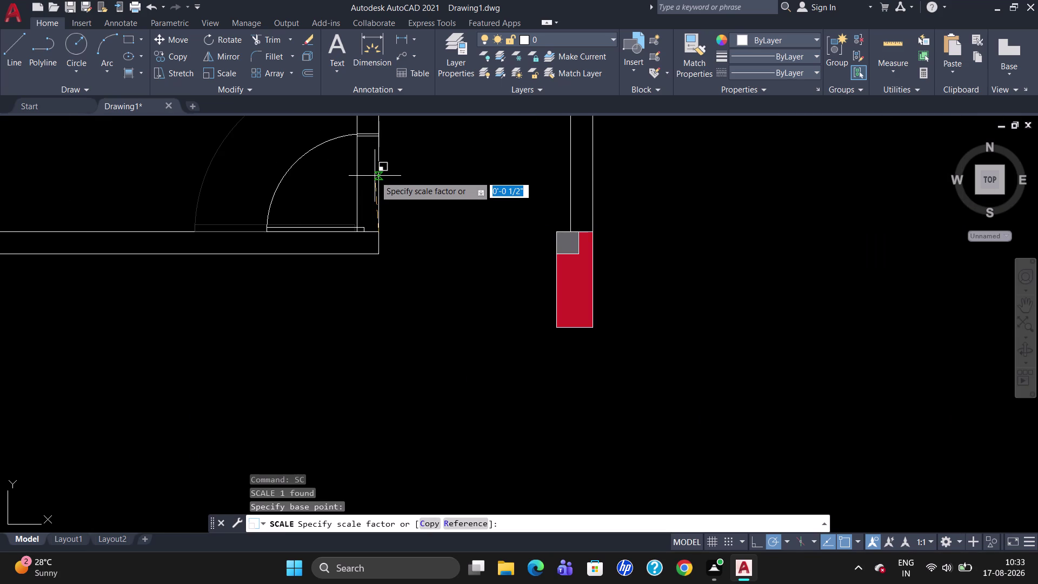
click(376, 175)
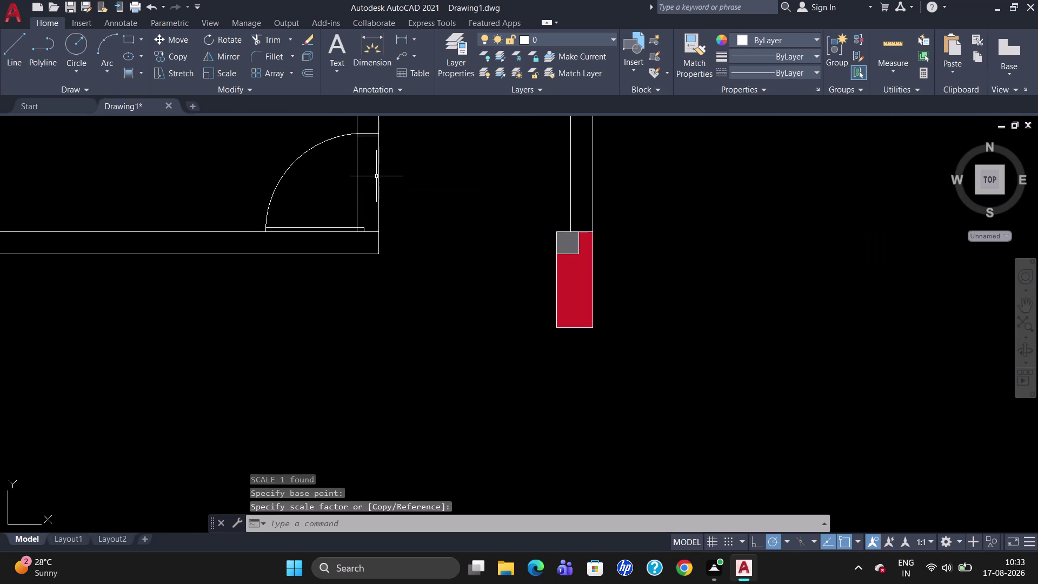
click(352, 227)
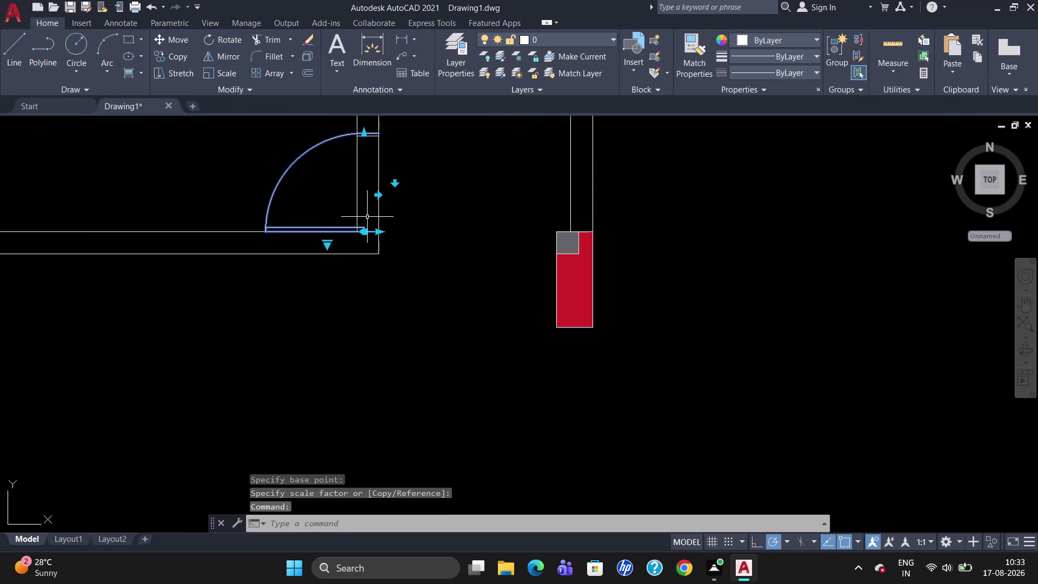
text(SC)
key(Return)
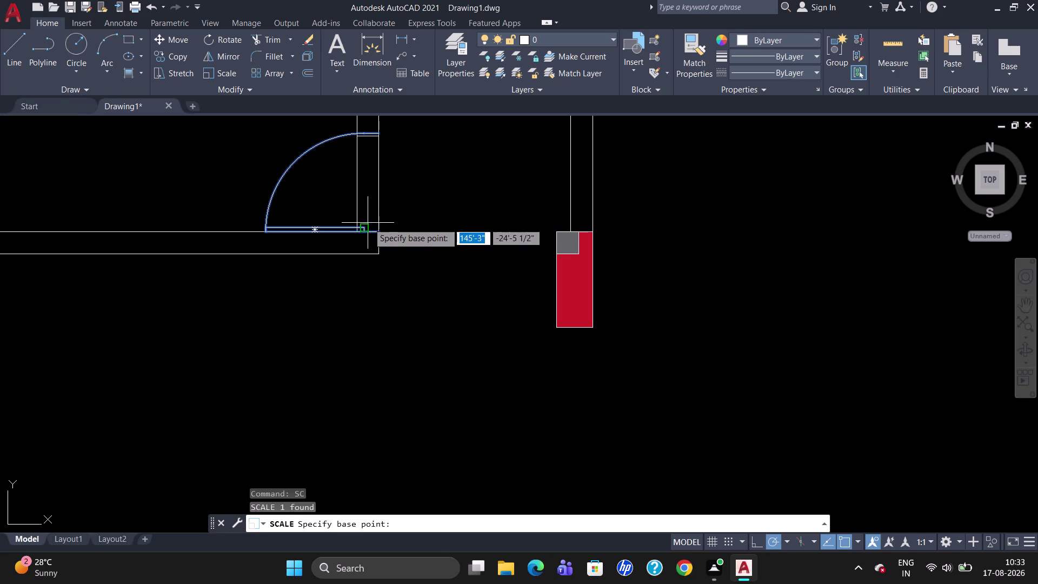
click(381, 227)
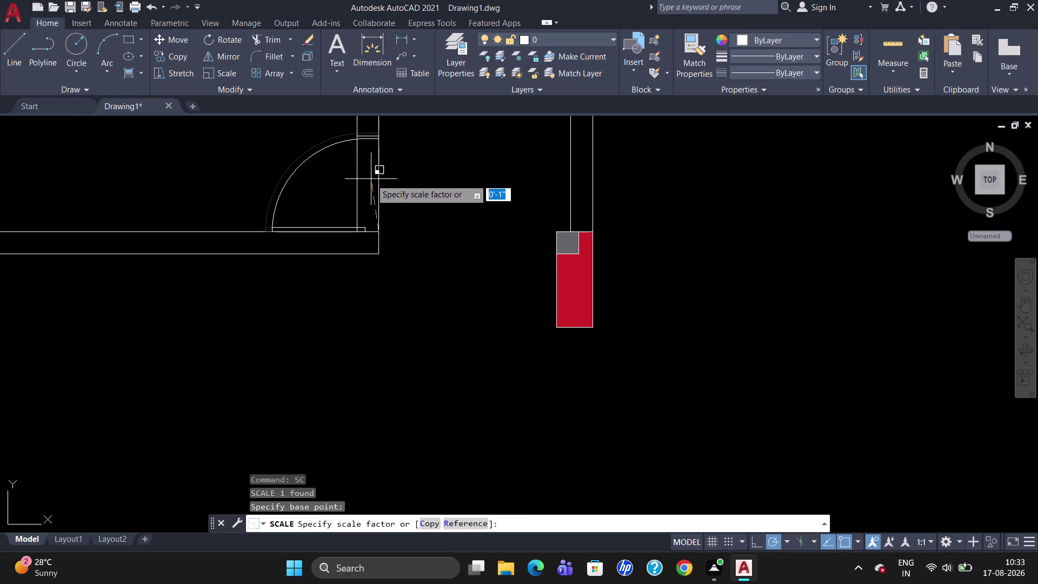
click(372, 176)
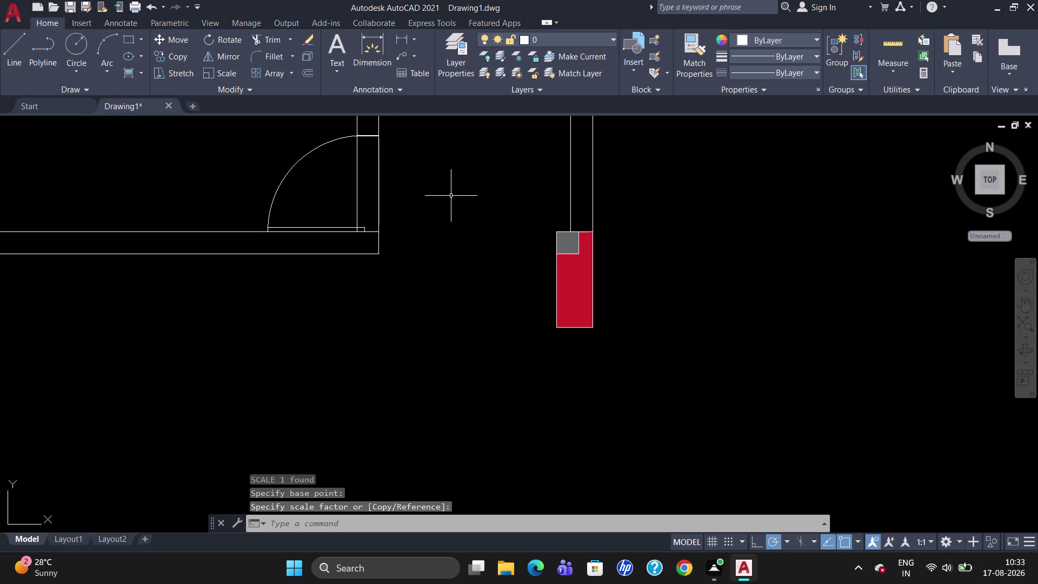
Start TRIM with all objects as cutting edges.
text(TR)
key(Return)
key(Return)
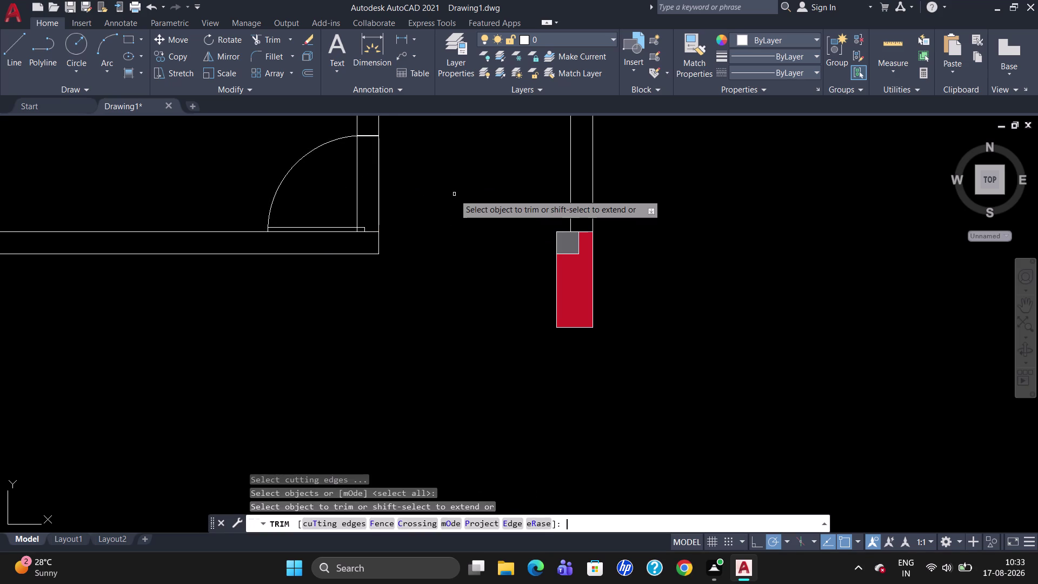
Trim away the wall lines inside the door opening, then zoom out to review.
drag(399, 194, 347, 198)
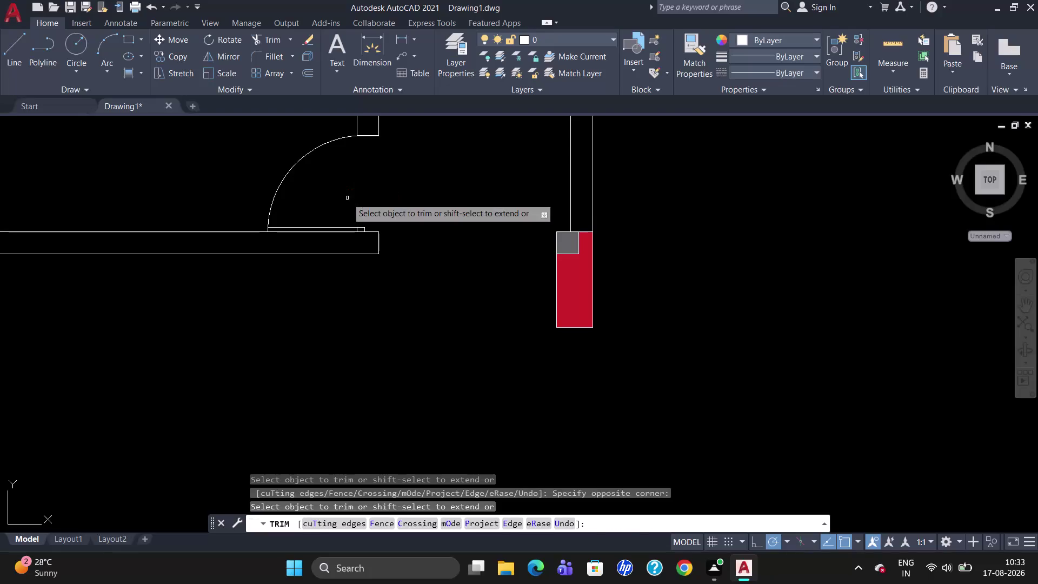
click(348, 197)
scroll(down, 3)
key(Escape)
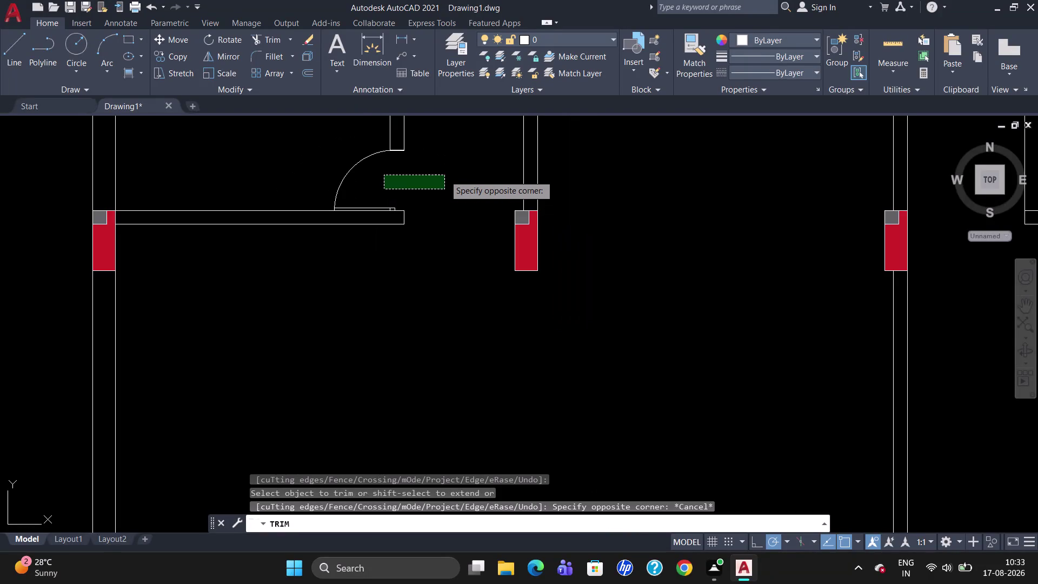
scroll(down, 3)
scroll(down, 3)
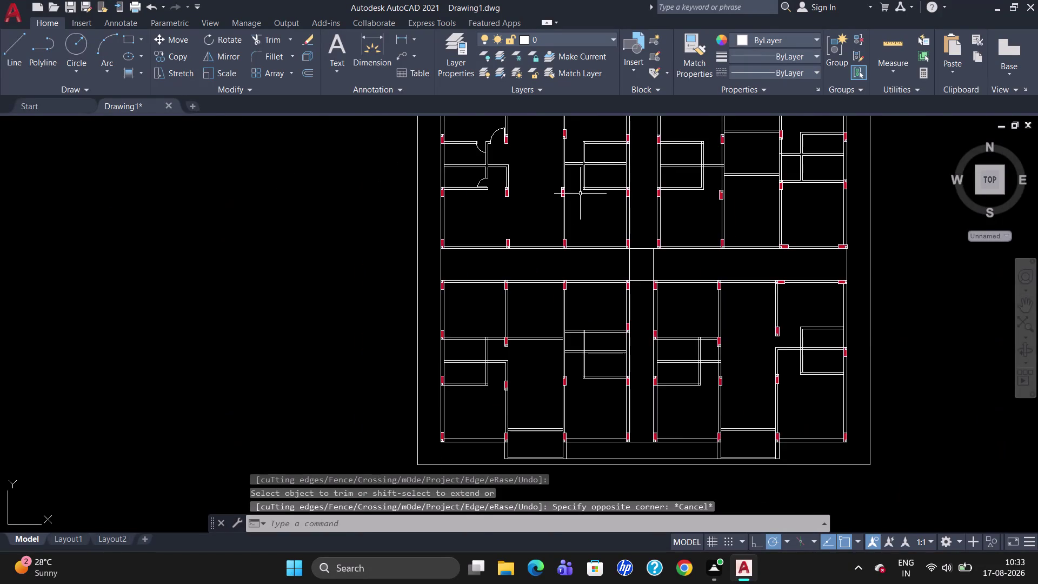
scroll(up, 3)
scroll(down, 3)
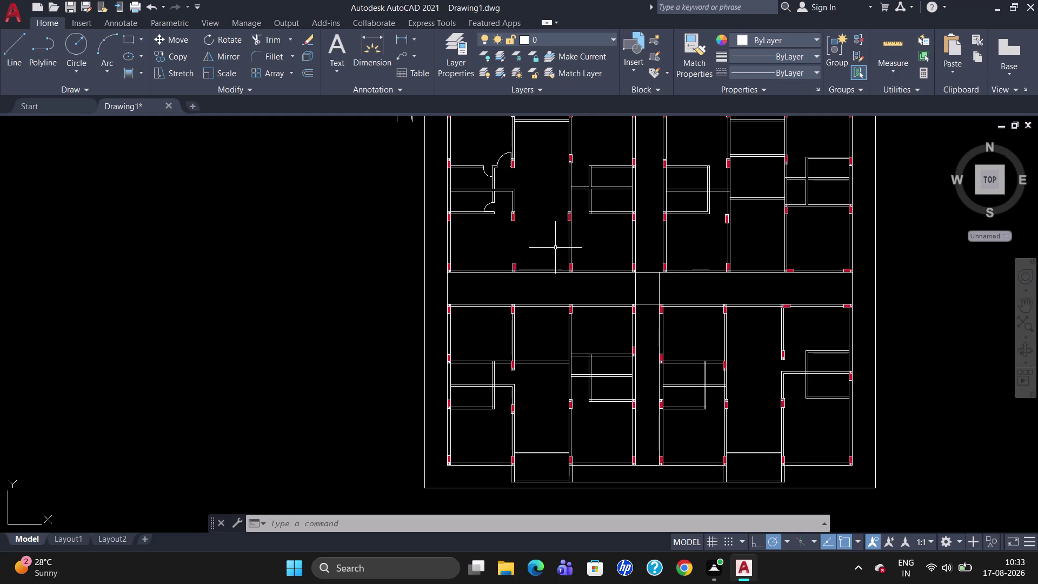
scroll(up, 3)
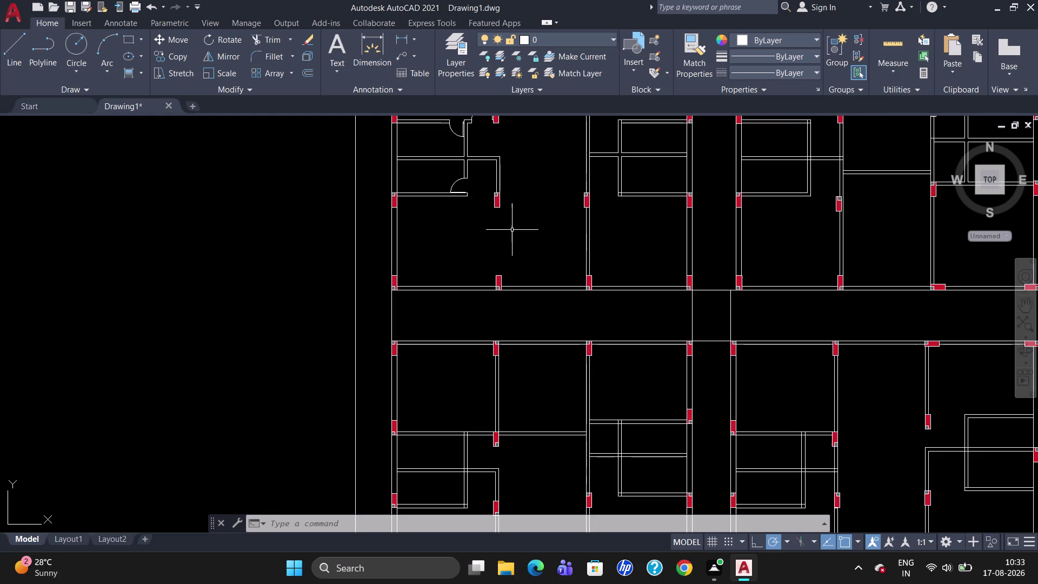
scroll(up, 3)
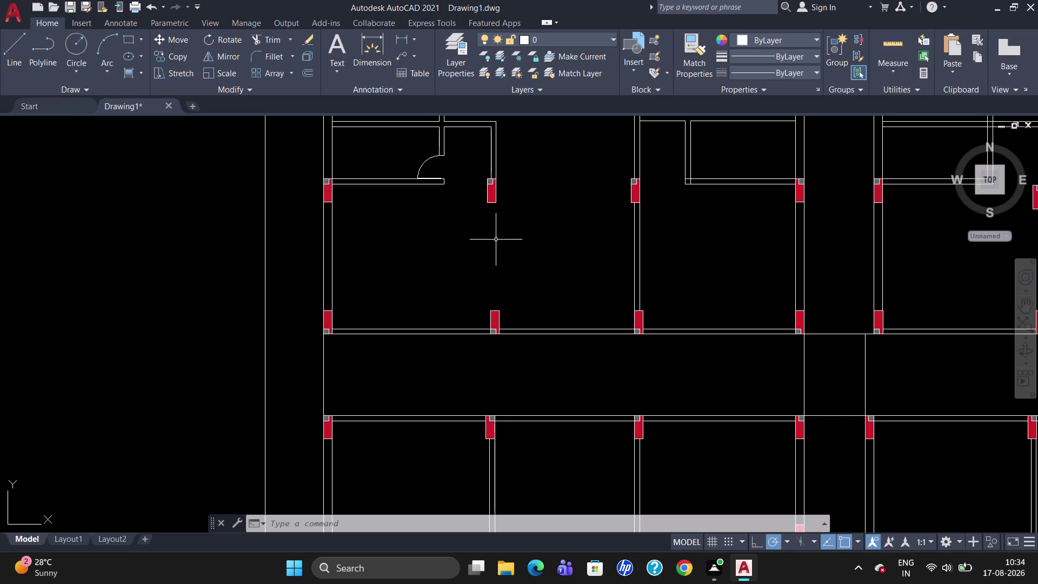
Draw a 3' line down from the red column's edge.
key(l)
key(Return)
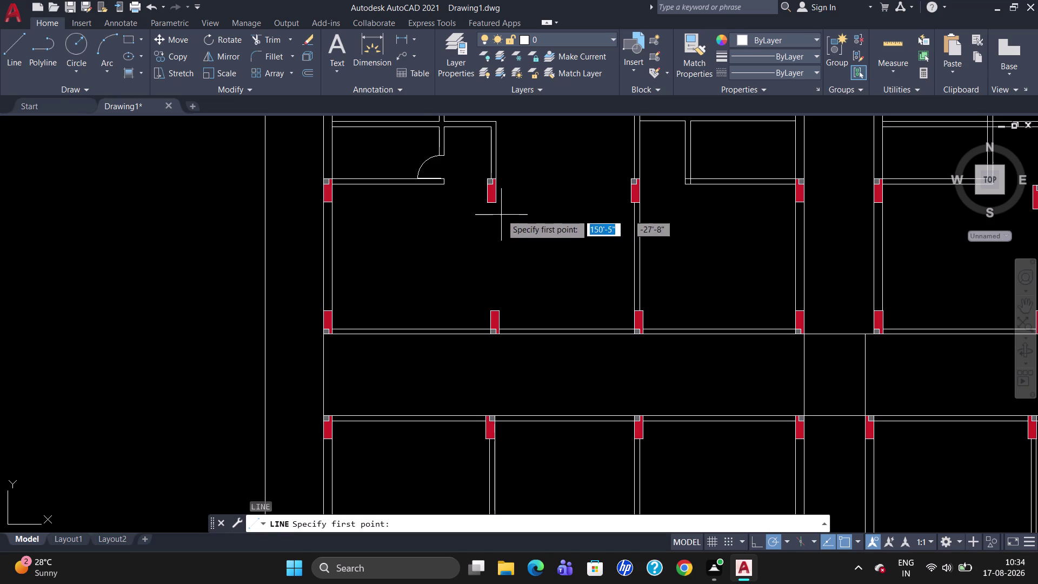
click(498, 207)
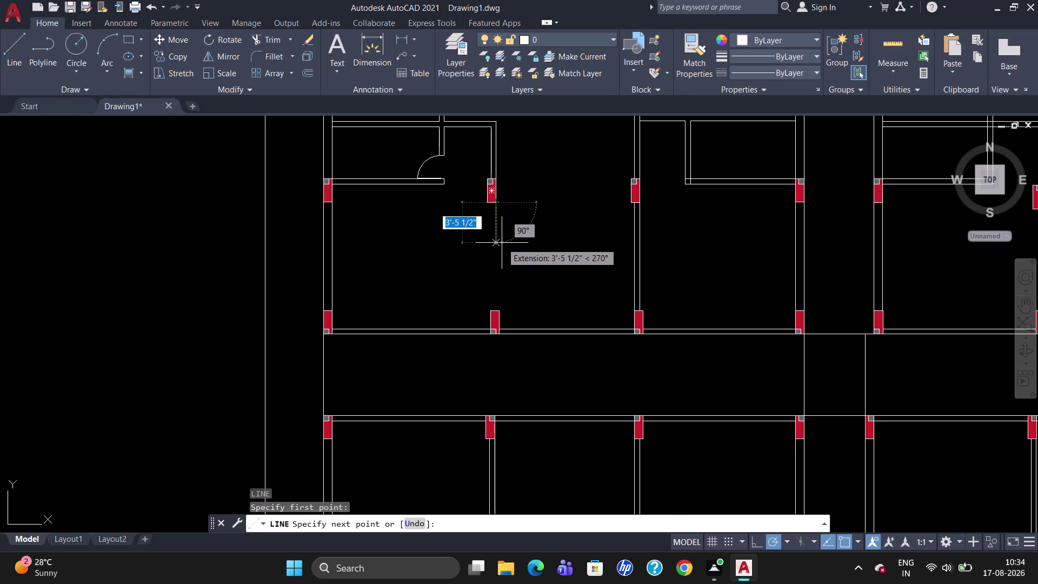
text(3')
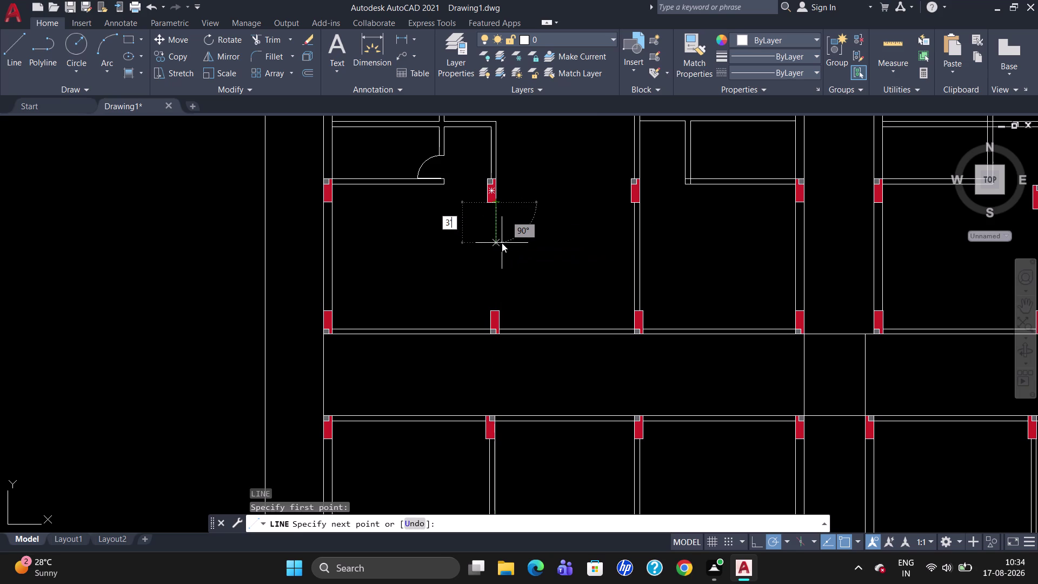
key(Return)
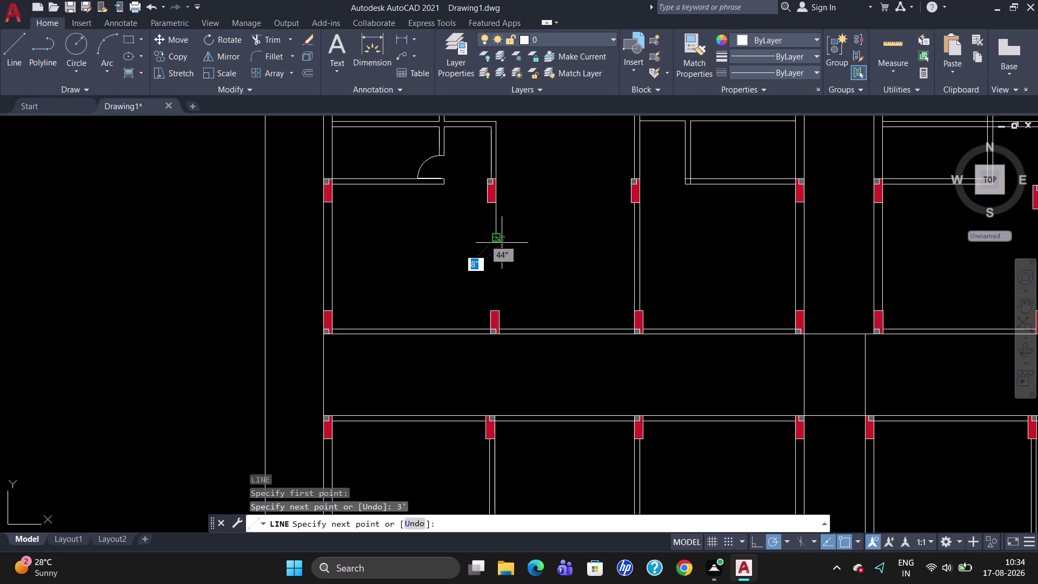
key(Return)
Select the door swing at the top of the room and start copying it.
scroll(down, 3)
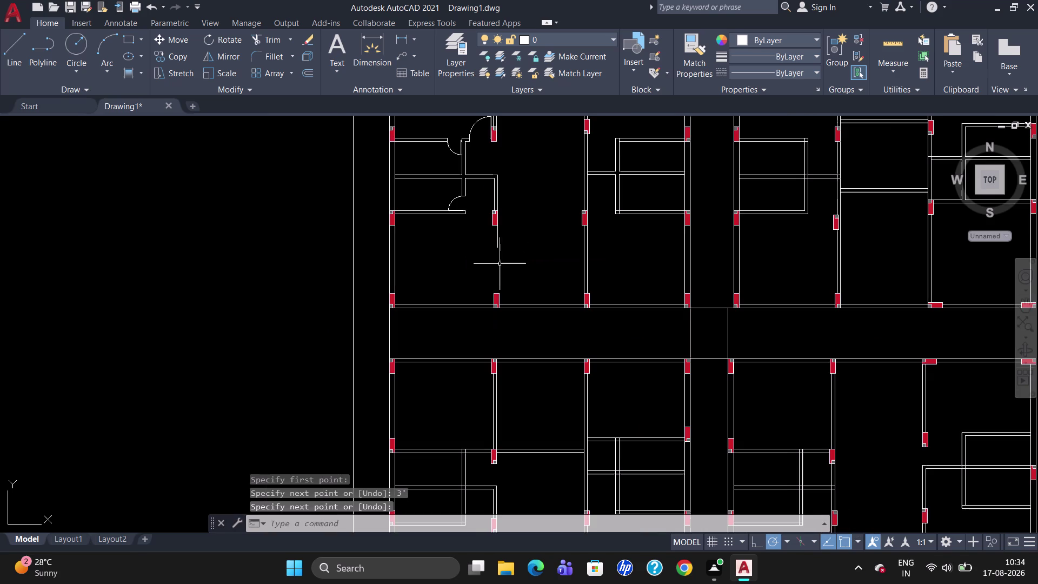
click(471, 130)
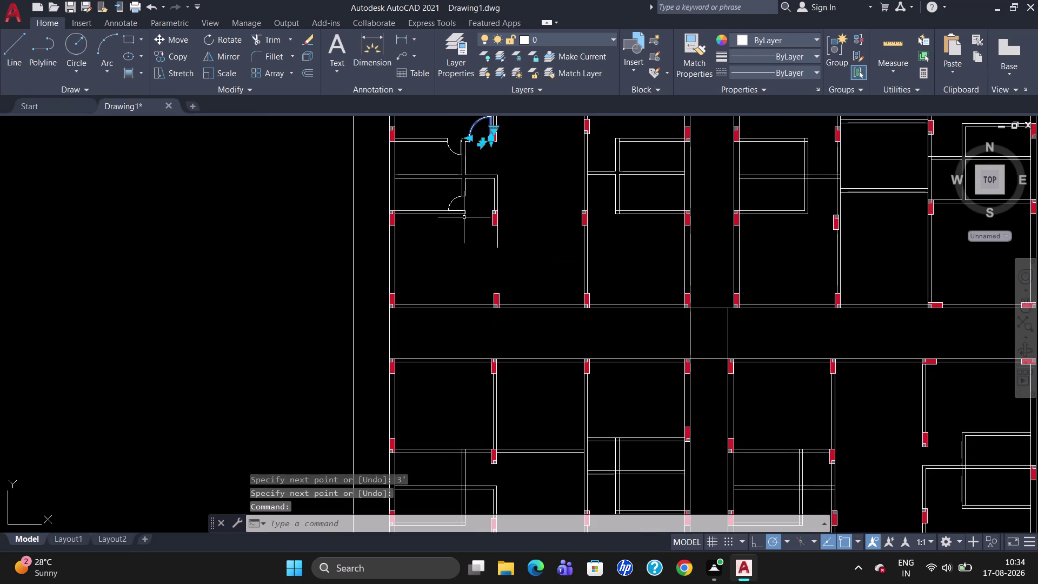
text(CO)
key(Return)
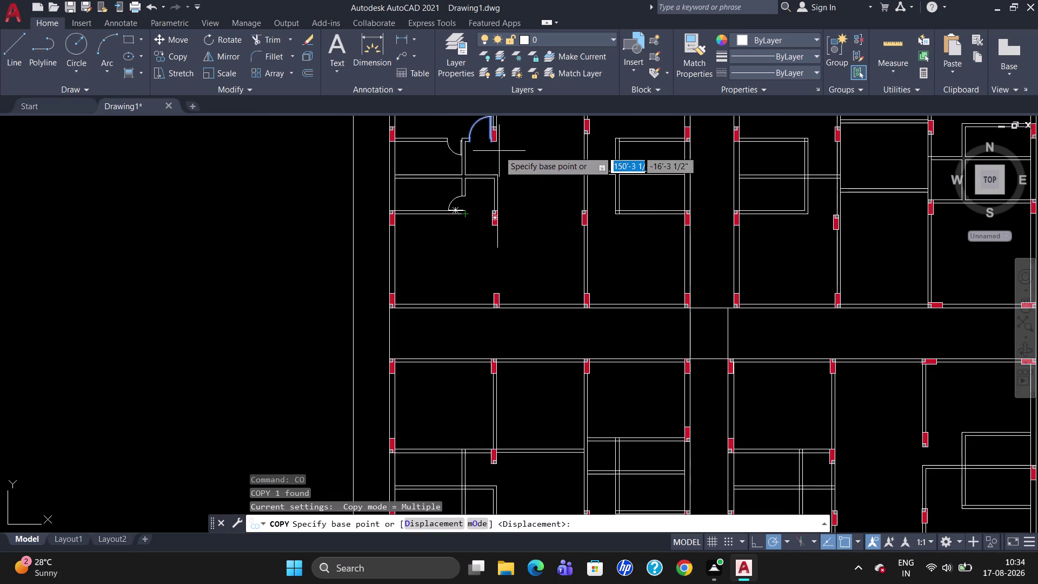
Copy the top door swing to a spot beside the new wall line.
click(492, 145)
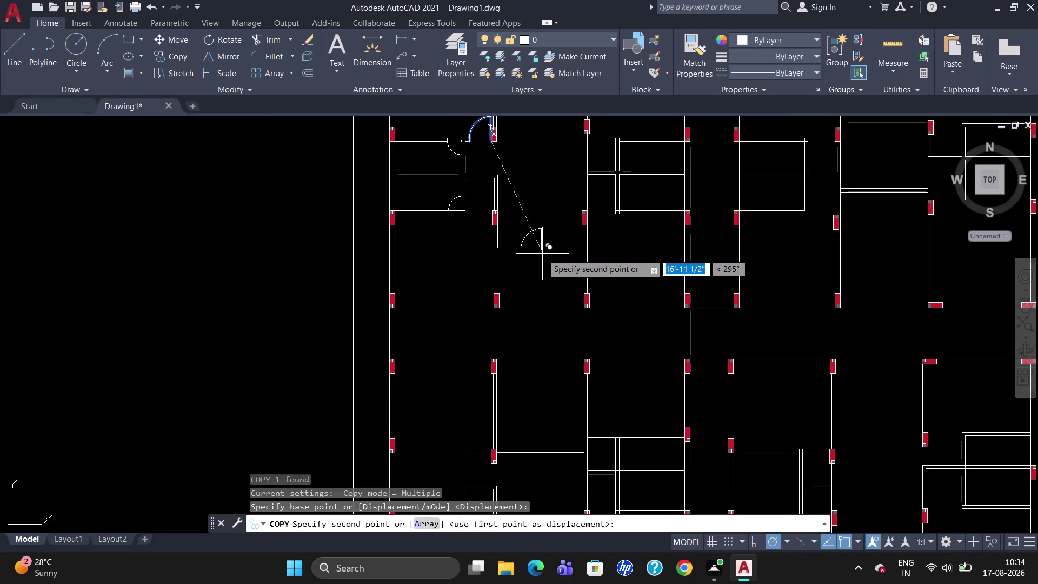
click(541, 254)
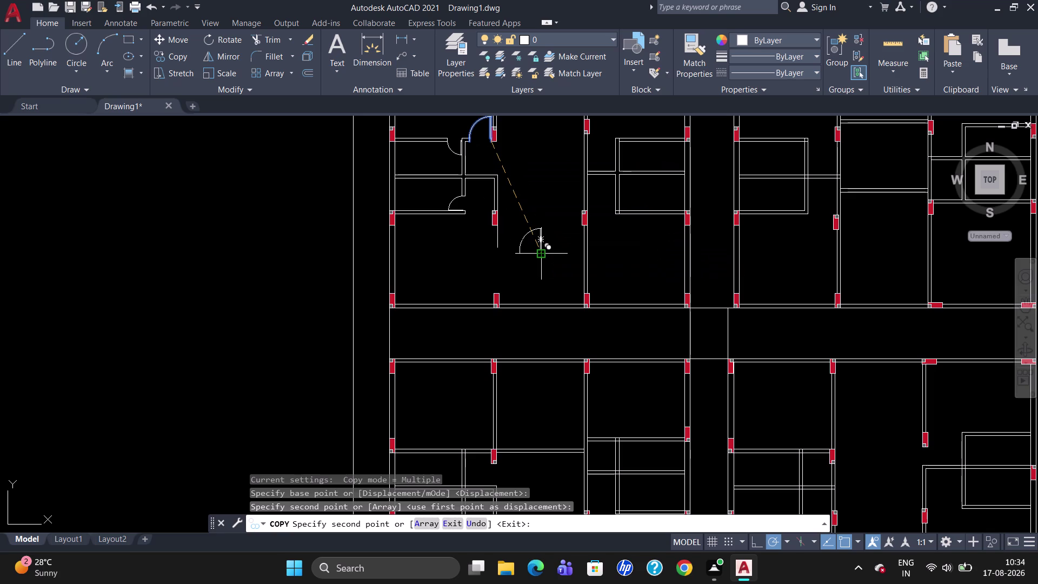
key(Escape)
Rotate the copied door swing so it opens downward.
text(RO)
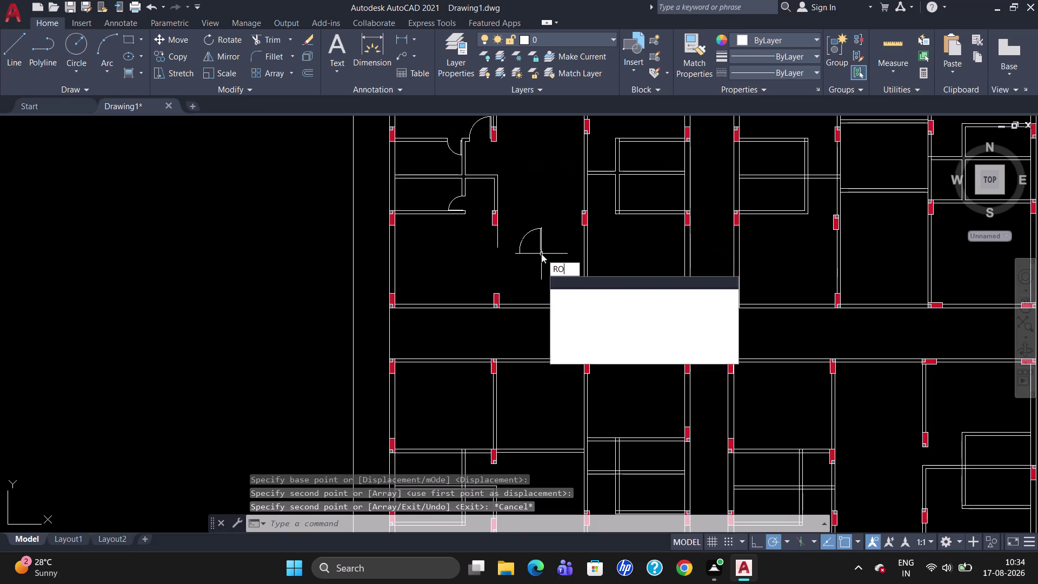
key(Return)
click(542, 253)
key(Return)
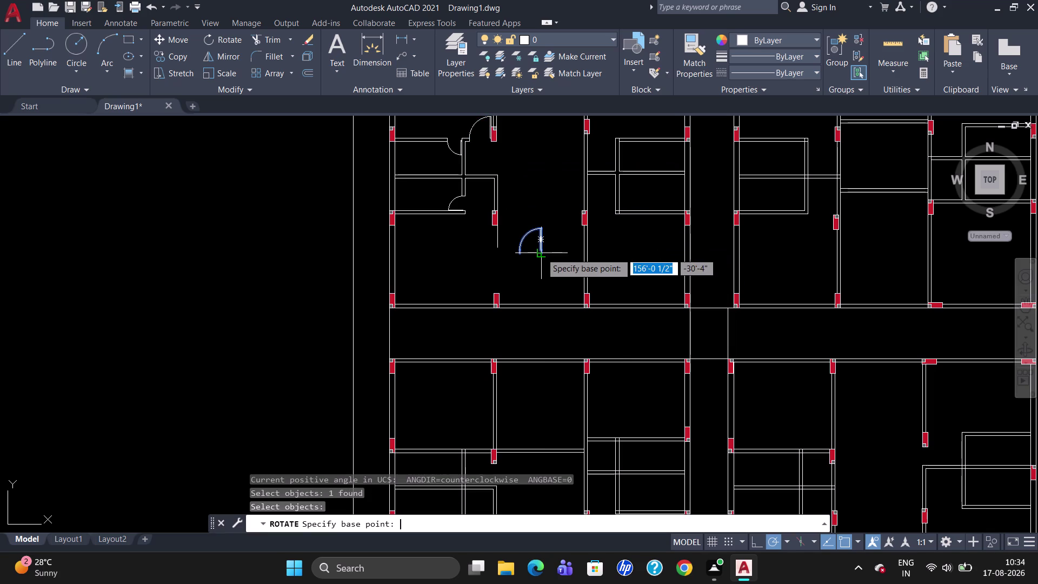
click(541, 253)
click(546, 256)
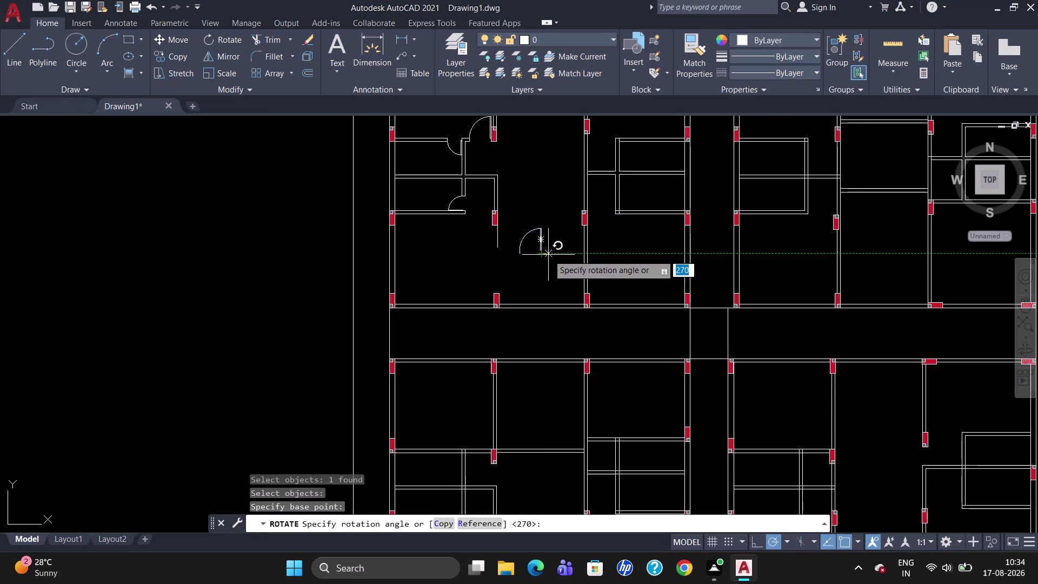
click(538, 211)
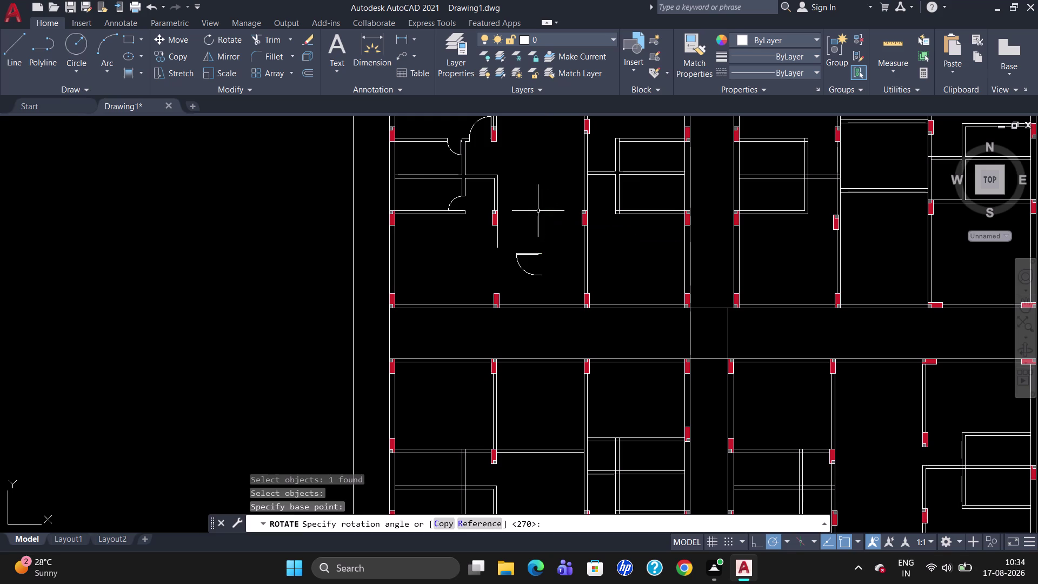
click(533, 252)
Move the rotated door swing against the new wall line.
click(533, 254)
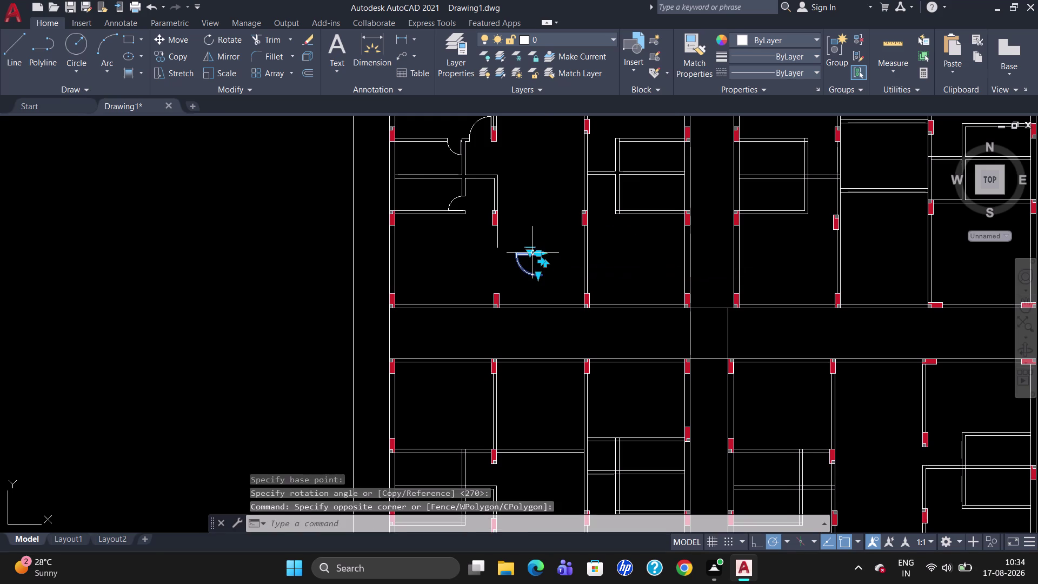
key(m)
key(Return)
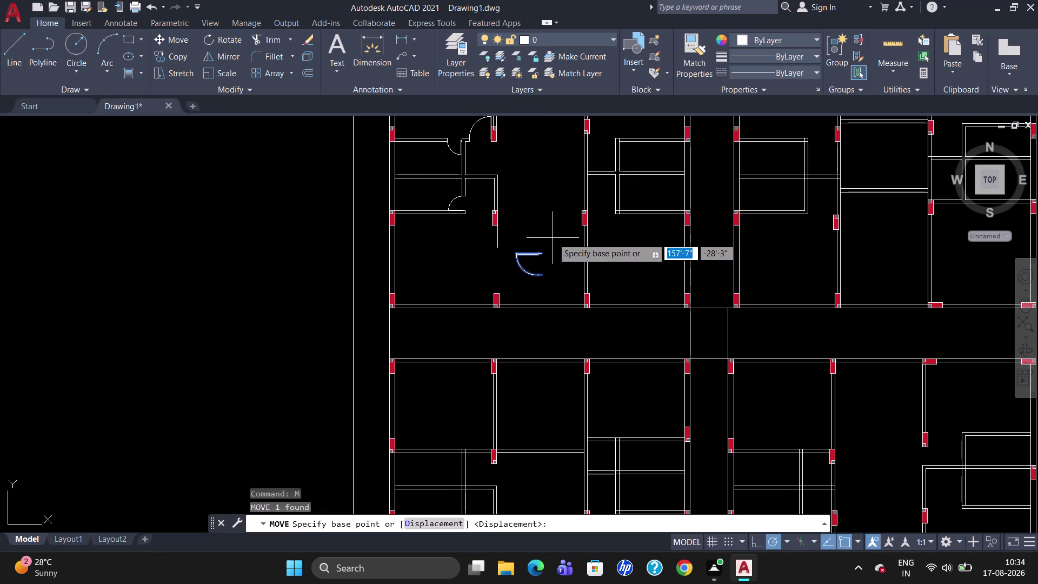
scroll(up, 3)
click(537, 262)
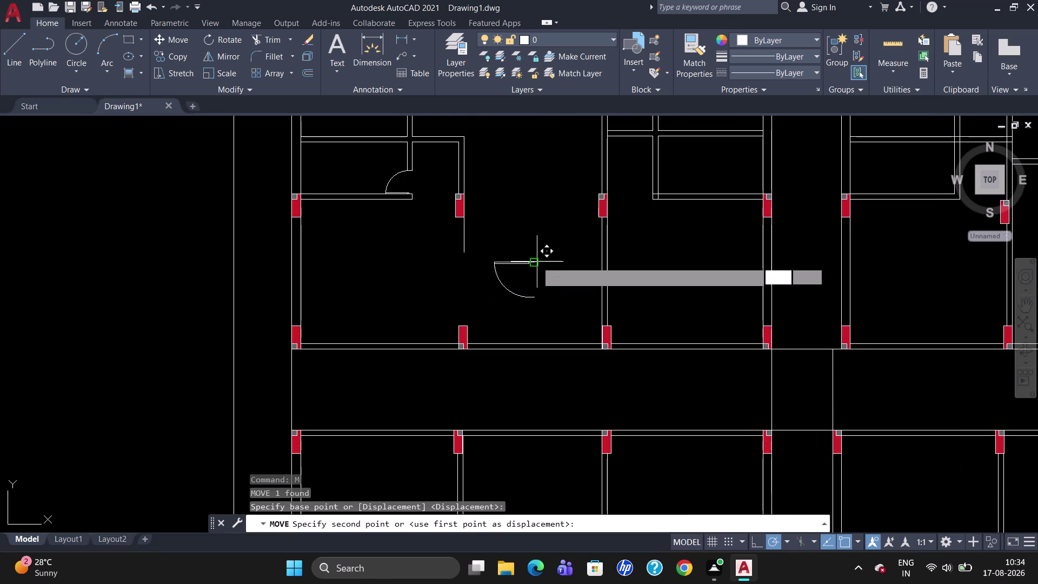
click(462, 252)
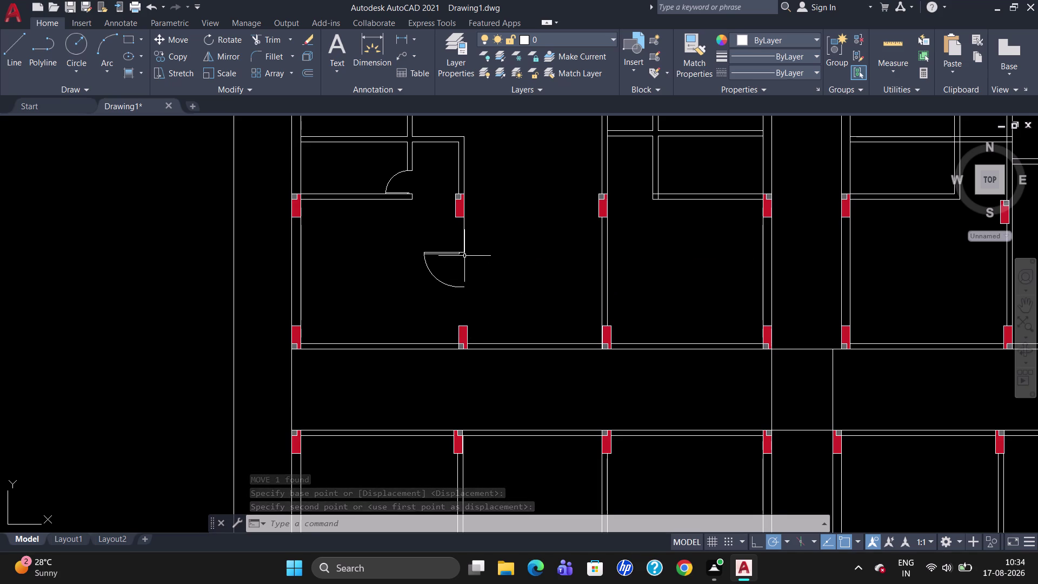
Delete the short temporary wall line.
click(462, 232)
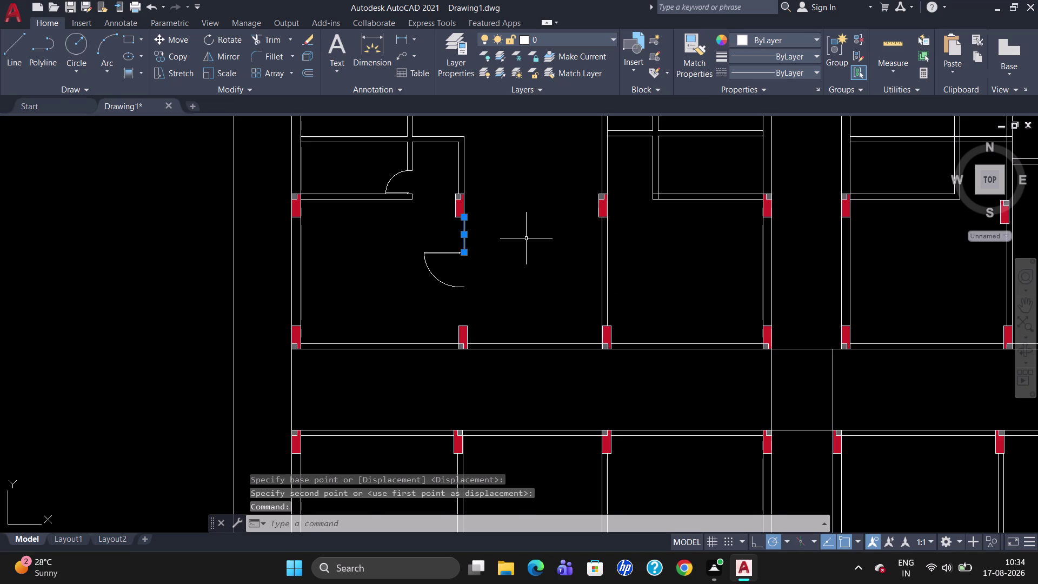
key(Delete)
scroll(up, 3)
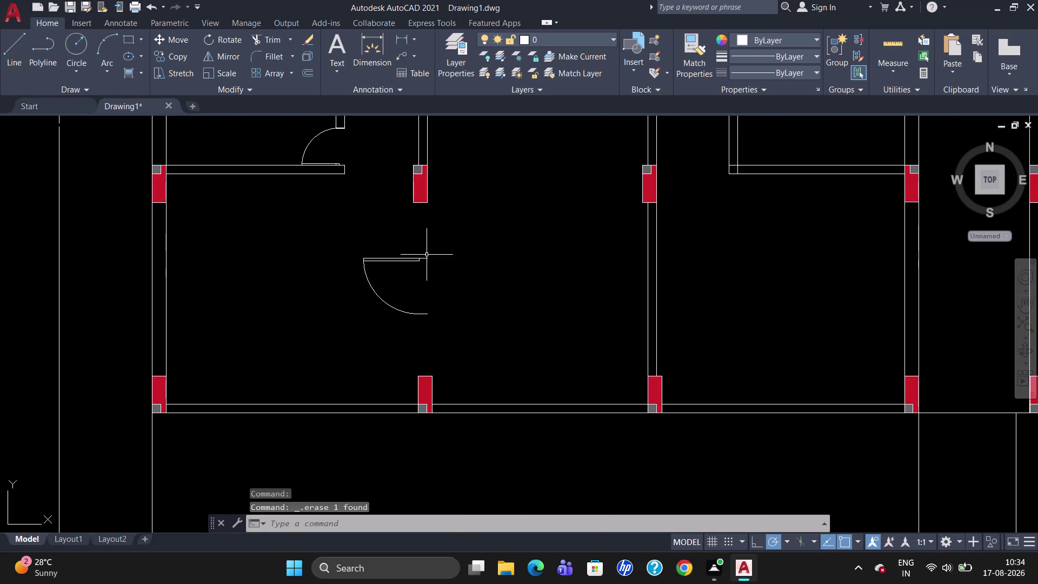
Move the door swing up against the upper column.
key(m)
key(Return)
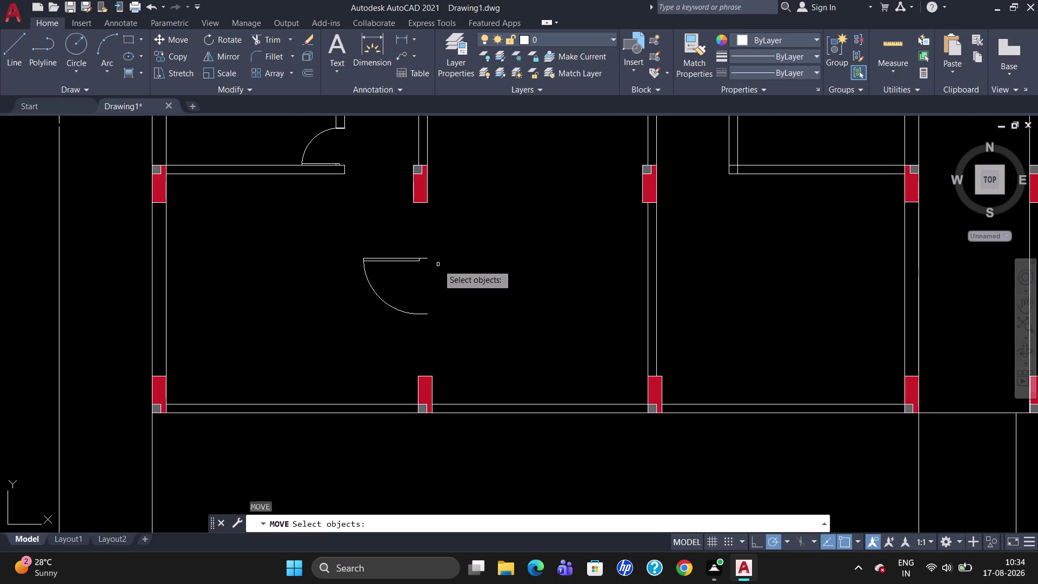
click(420, 260)
key(Return)
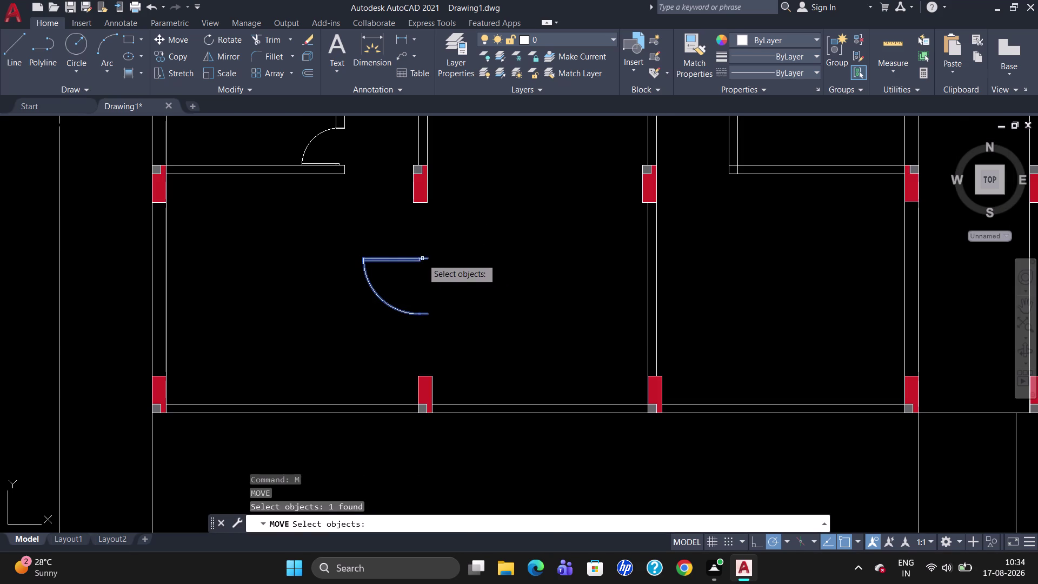
click(430, 258)
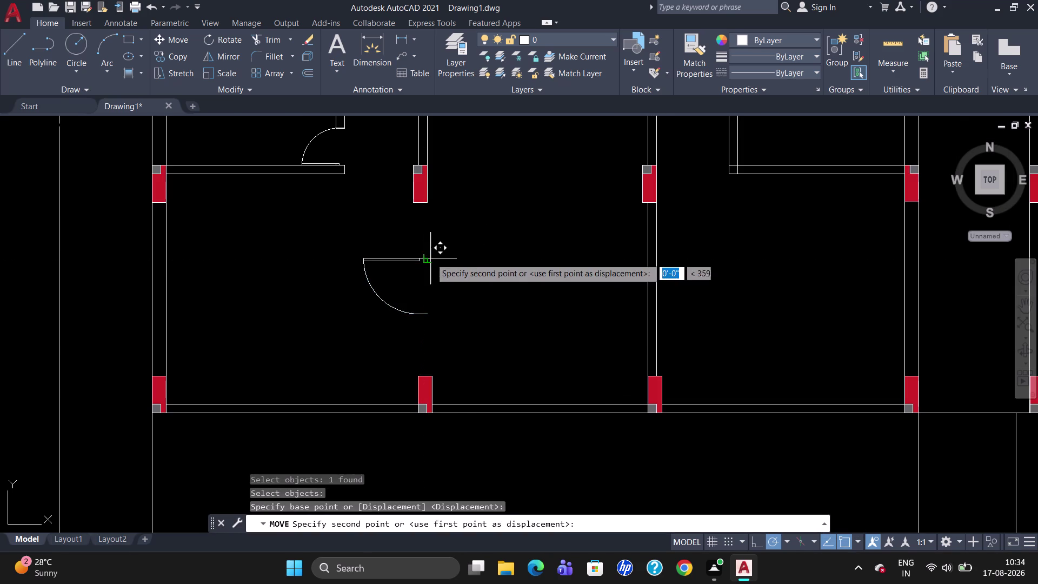
scroll(up, 3)
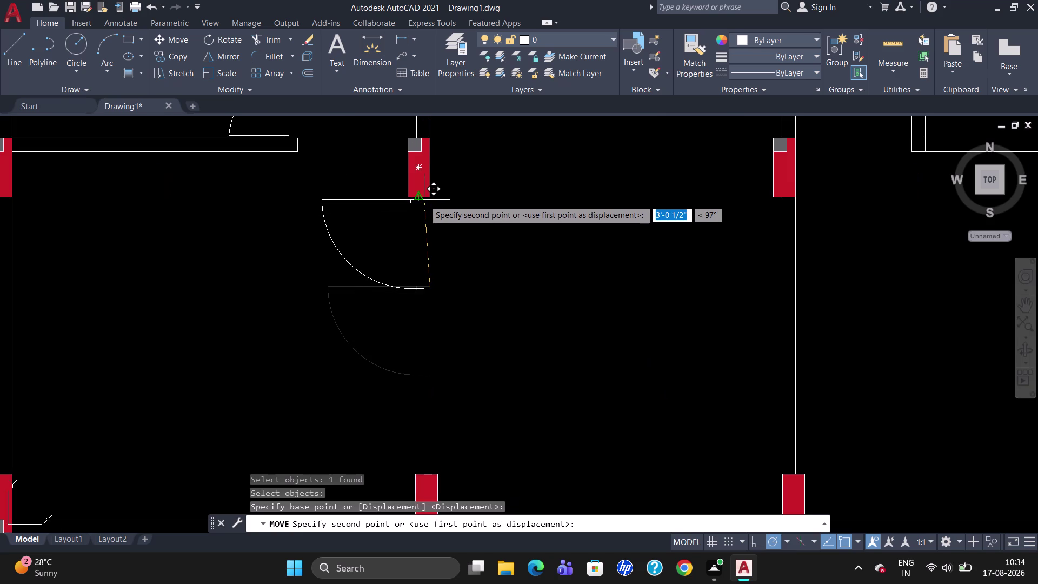
click(423, 198)
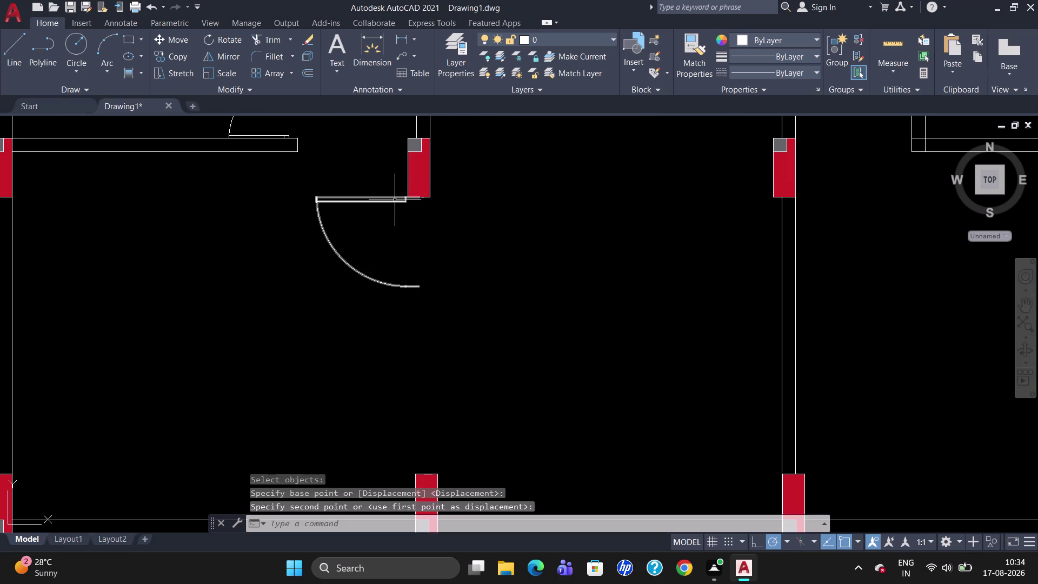
Nudge the door swing so it sits flush with the column edge.
click(394, 201)
key(m)
key(Return)
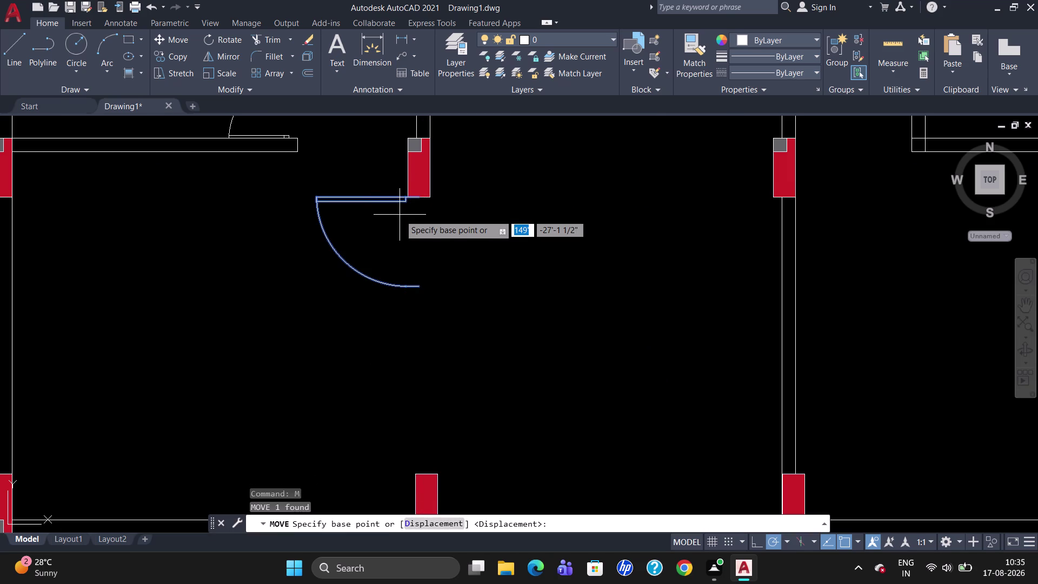
click(419, 202)
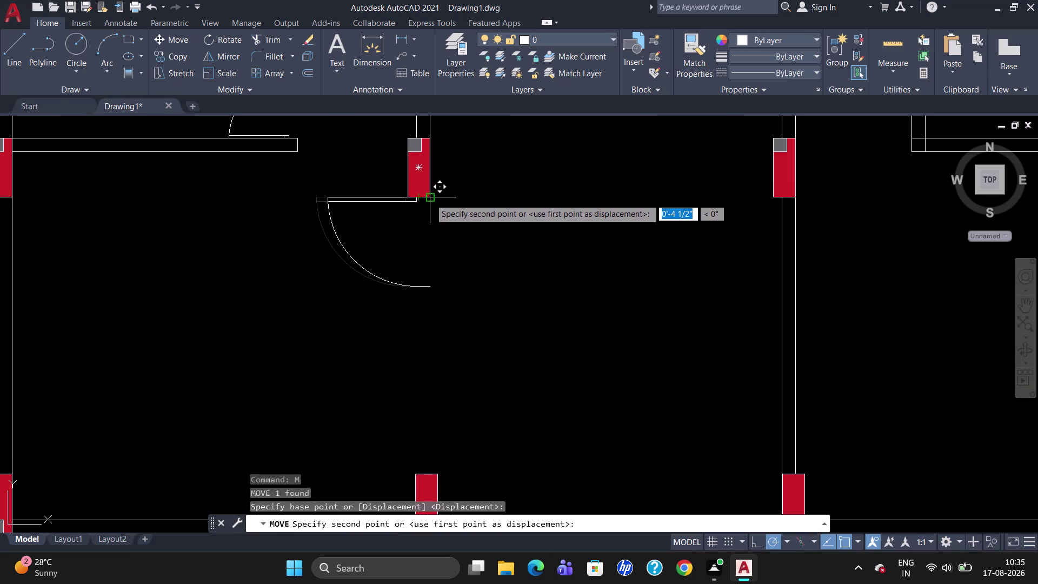
click(431, 197)
scroll(down, 3)
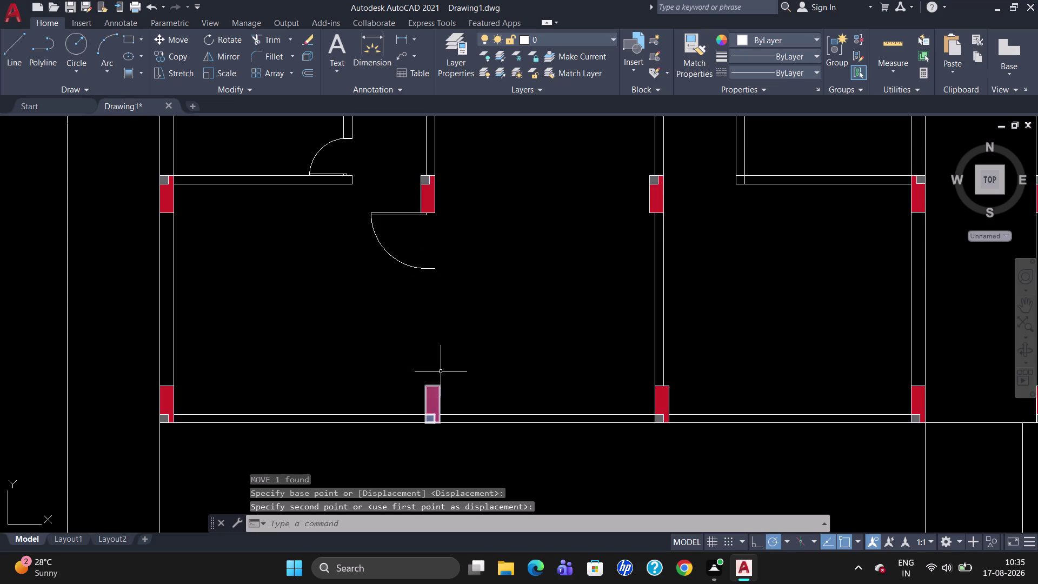
Draw a wall line from the lower column up to the door swing's end.
key(l)
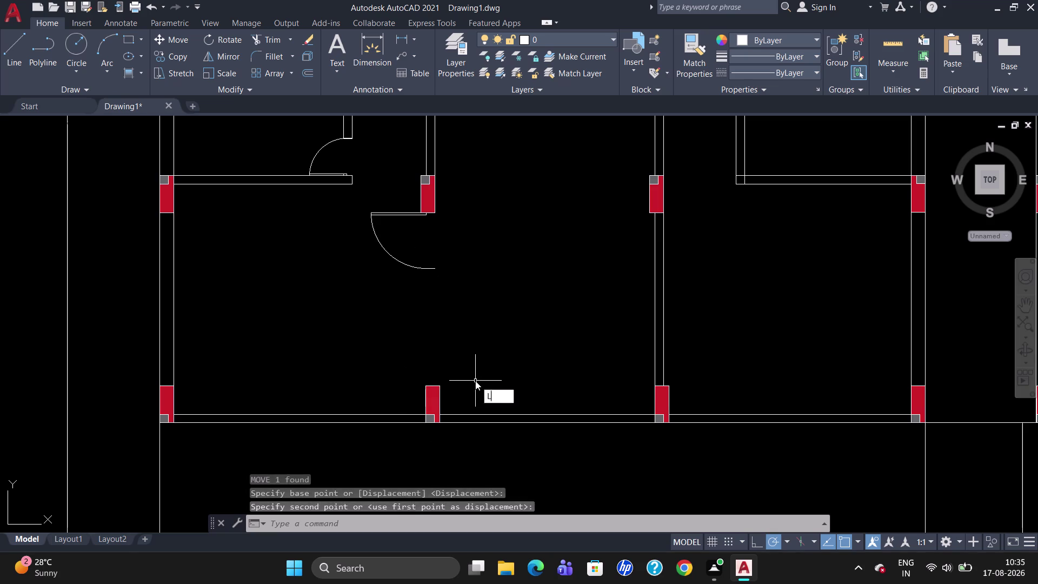
key(Return)
click(440, 386)
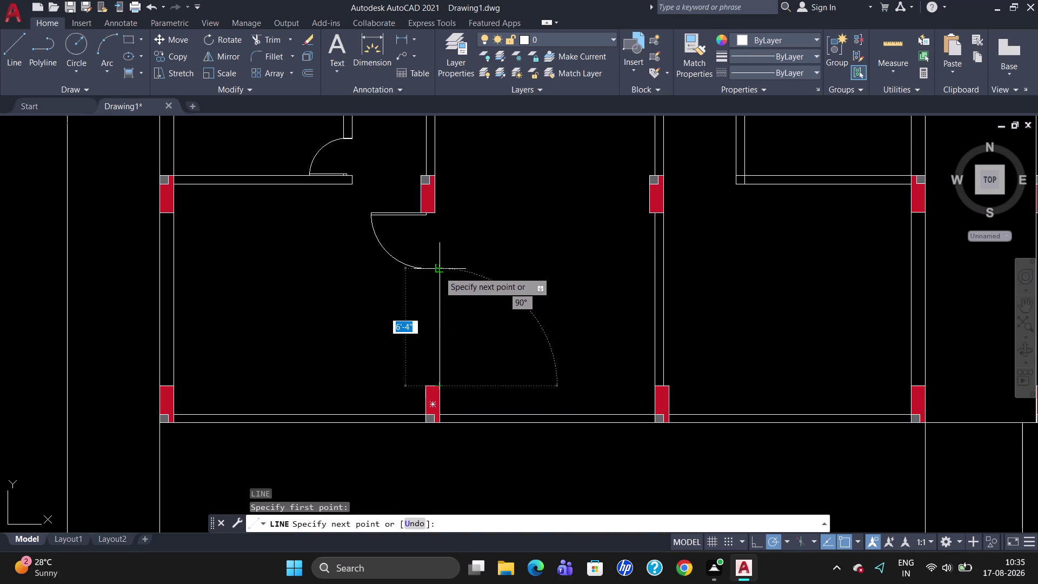
click(439, 271)
key(Escape)
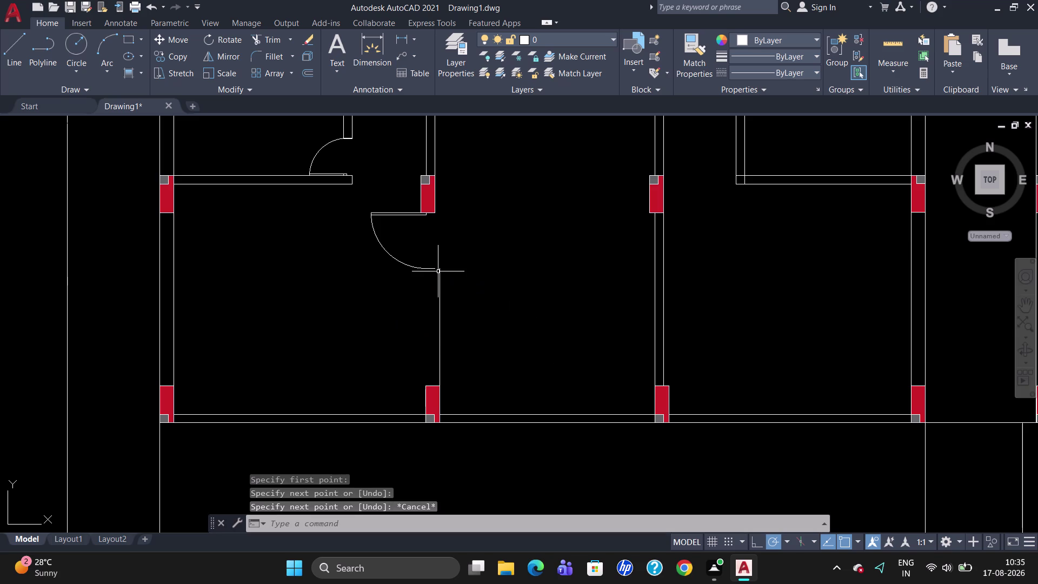
click(438, 271)
key(Escape)
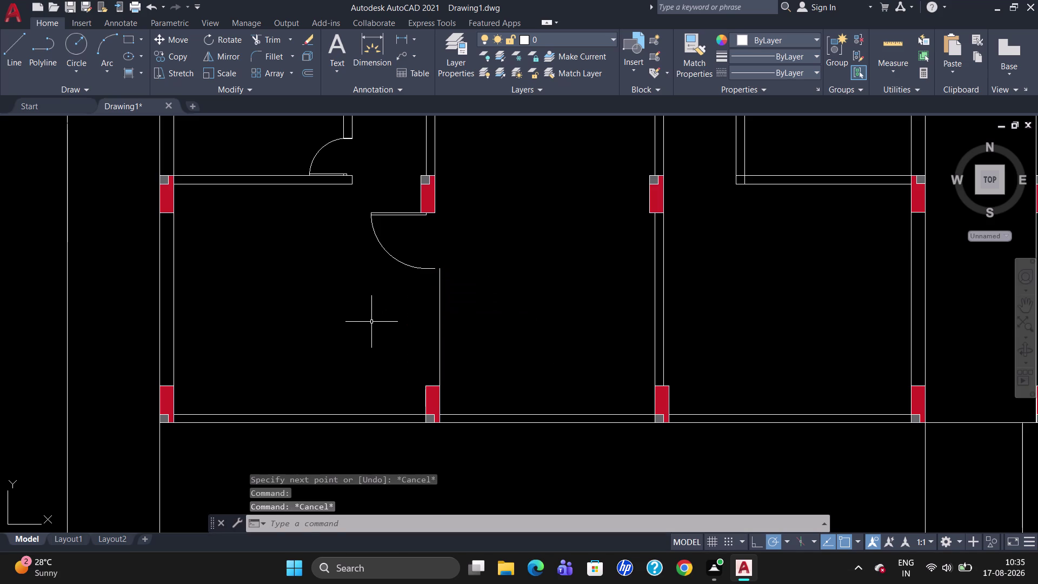
Delete the door swing in the opening and a misplaced short line.
click(383, 244)
key(Delete)
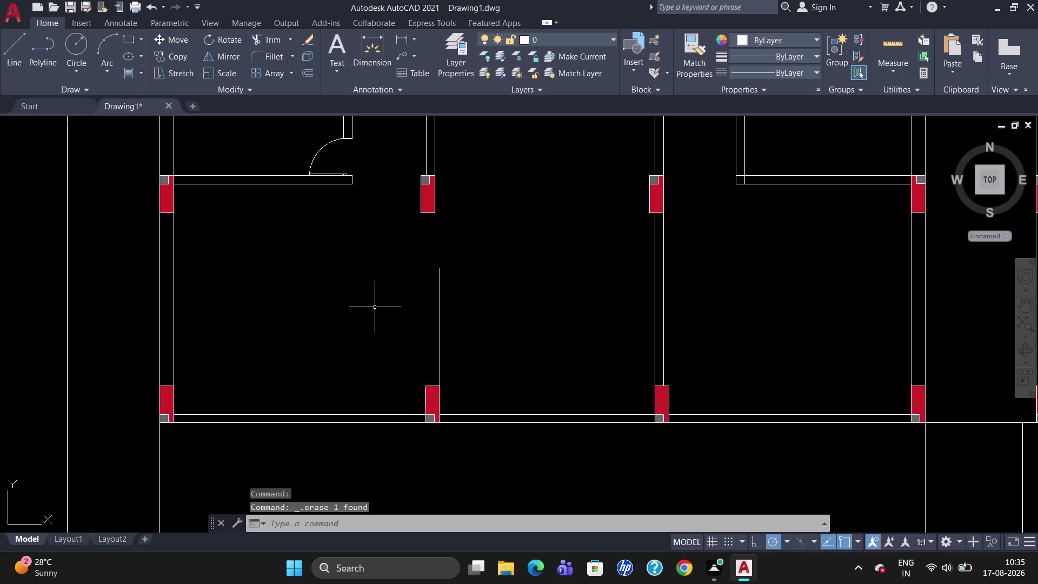
key(l)
key(Return)
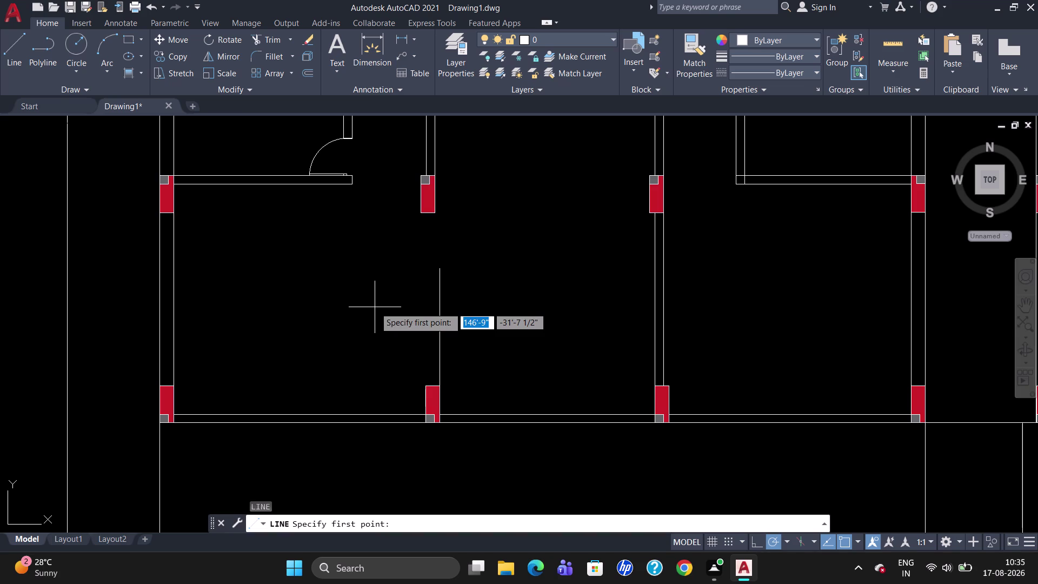
click(442, 270)
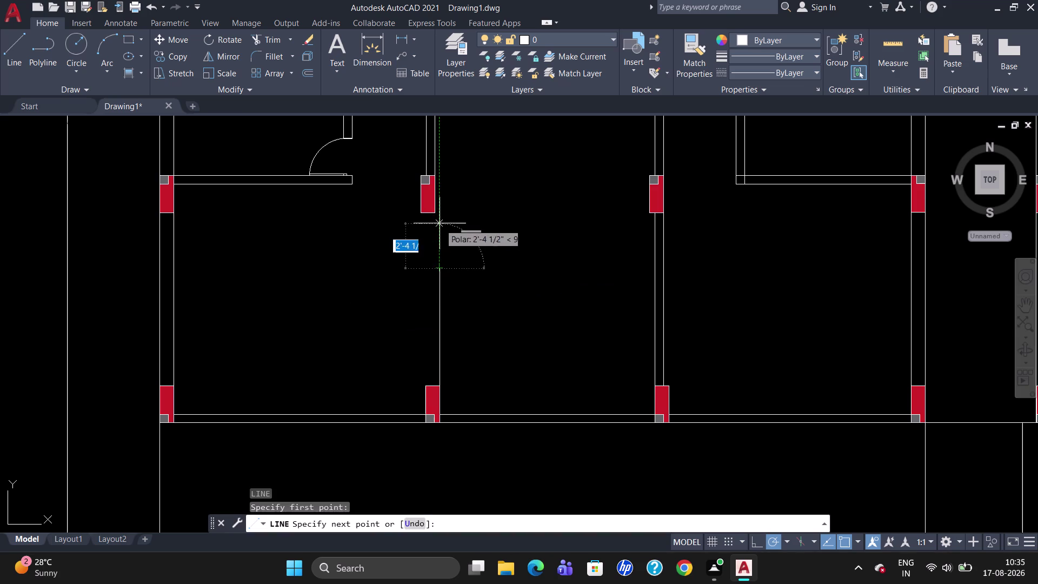
key(Escape)
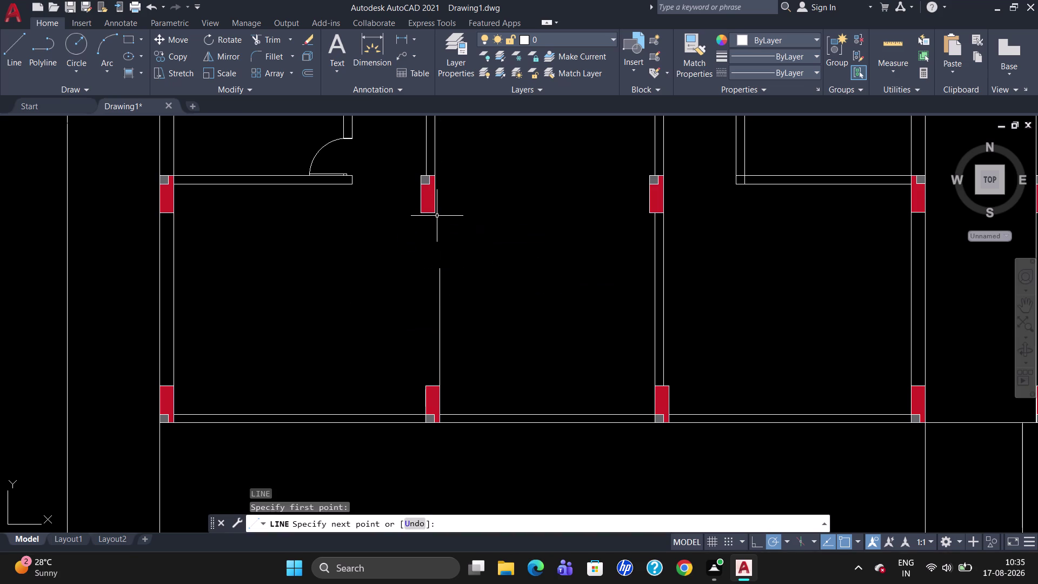
click(441, 295)
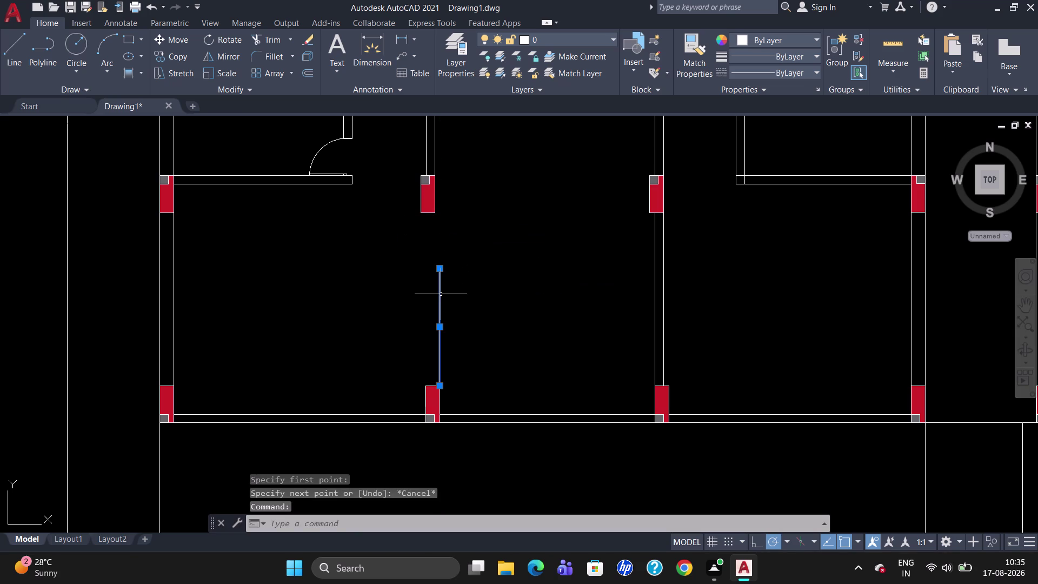
key(Delete)
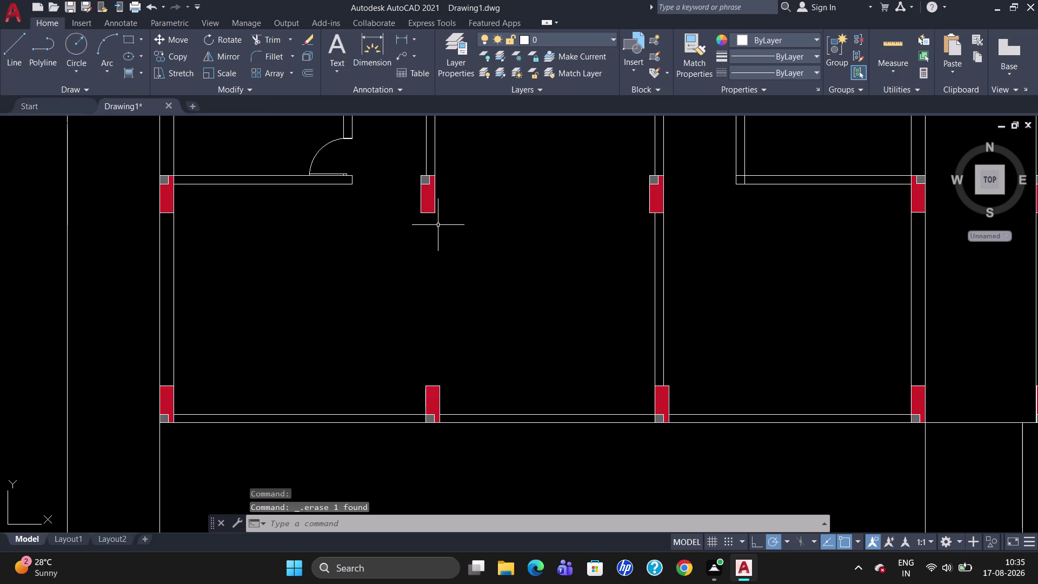
Draw a line from the middle column to the bottom wall, then delete it as incorrect.
key(l)
key(Return)
click(436, 216)
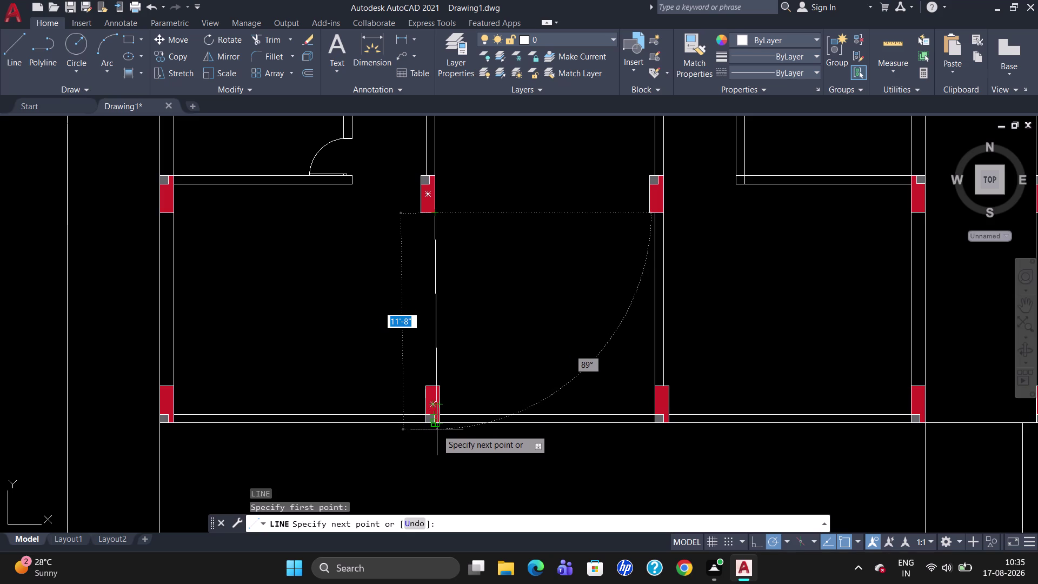
click(437, 429)
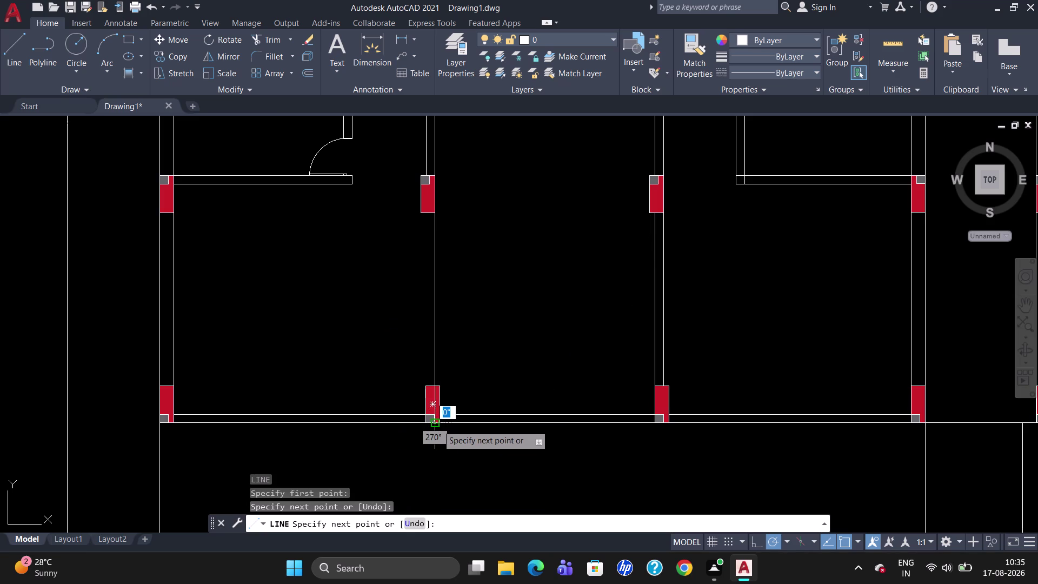
key(Escape)
click(436, 297)
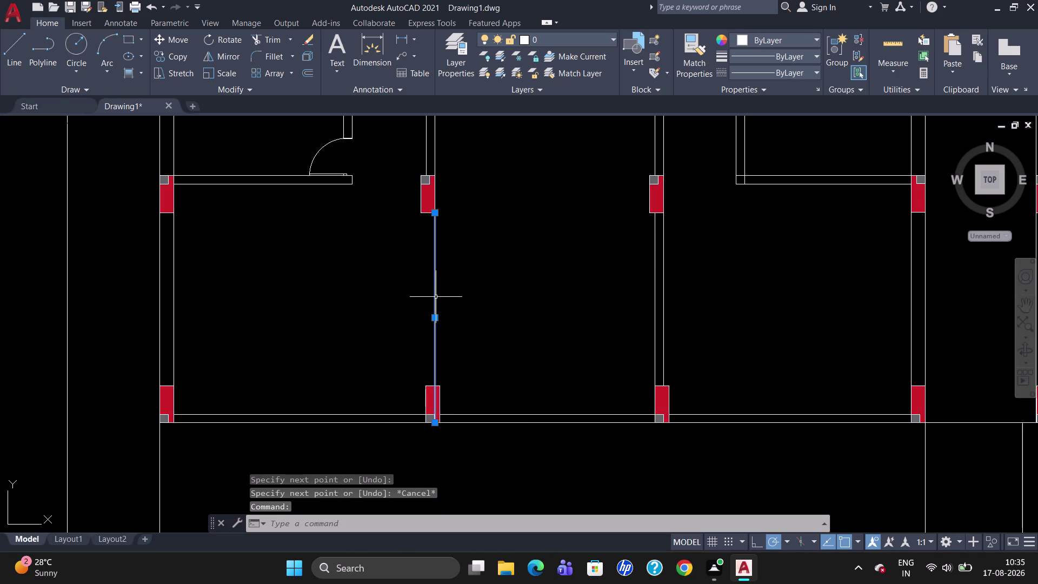
key(Delete)
Draw the vertical line from the top column corner to below the bottom wall.
key(l)
key(Return)
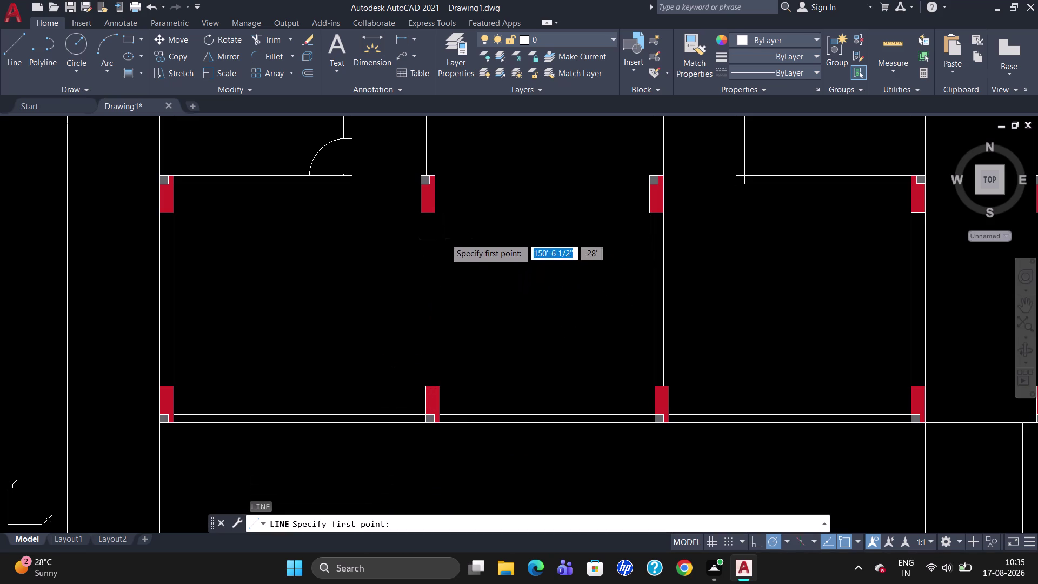
click(438, 174)
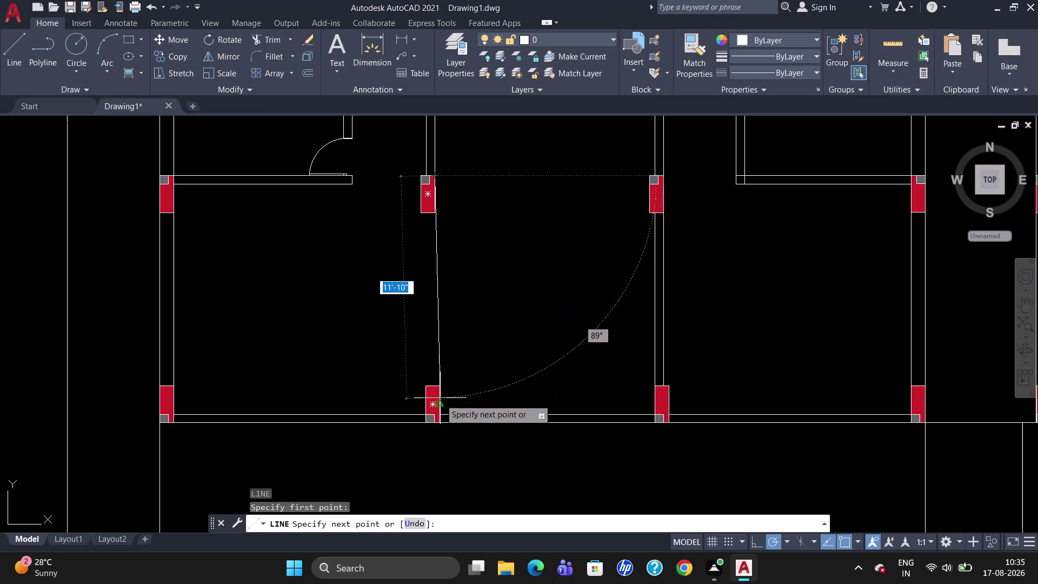
click(441, 458)
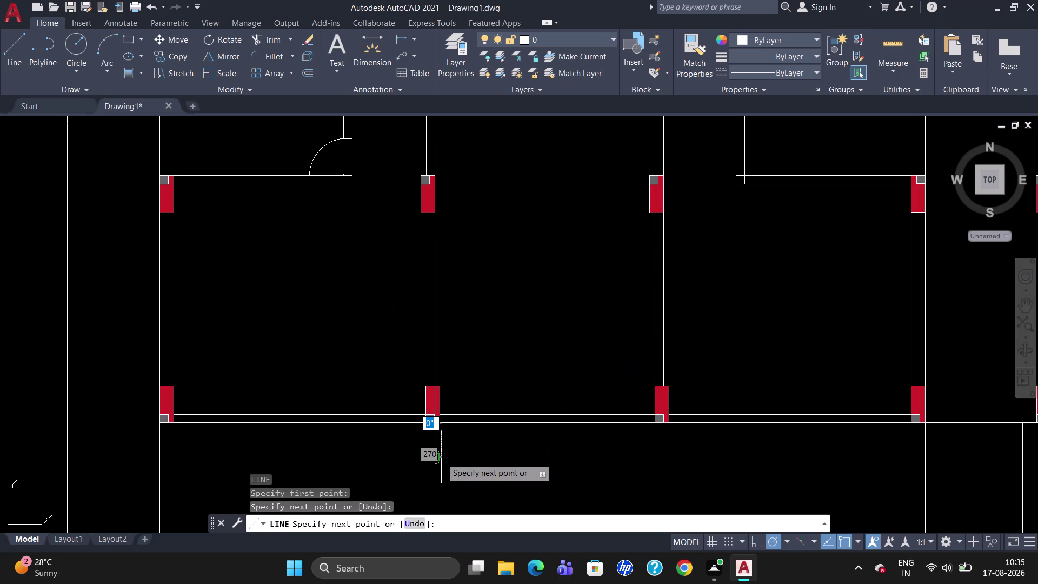
key(Escape)
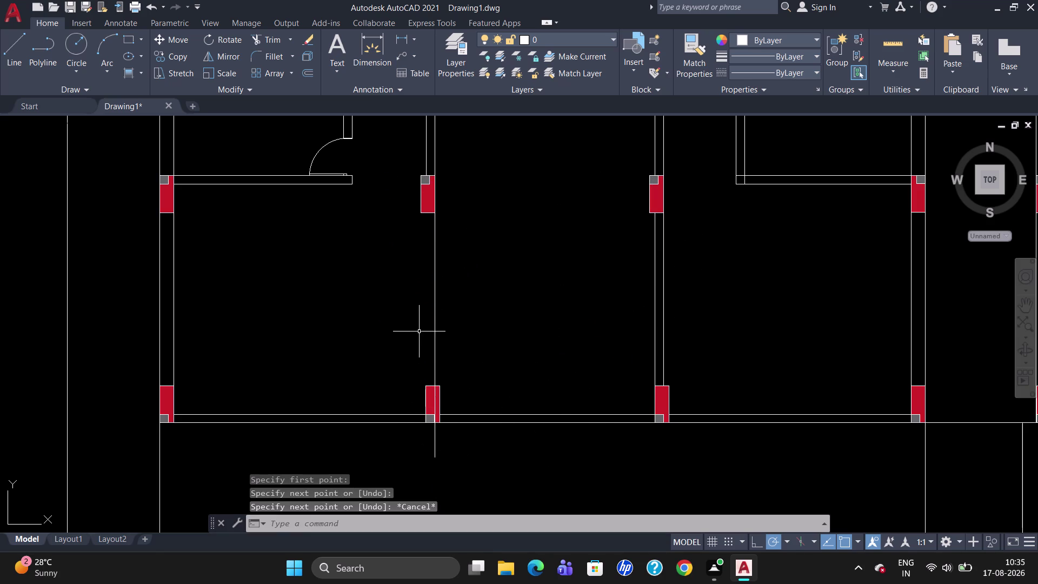
Offset the new wall line 5.5" to the left.
key(o)
key(Return)
text(5)
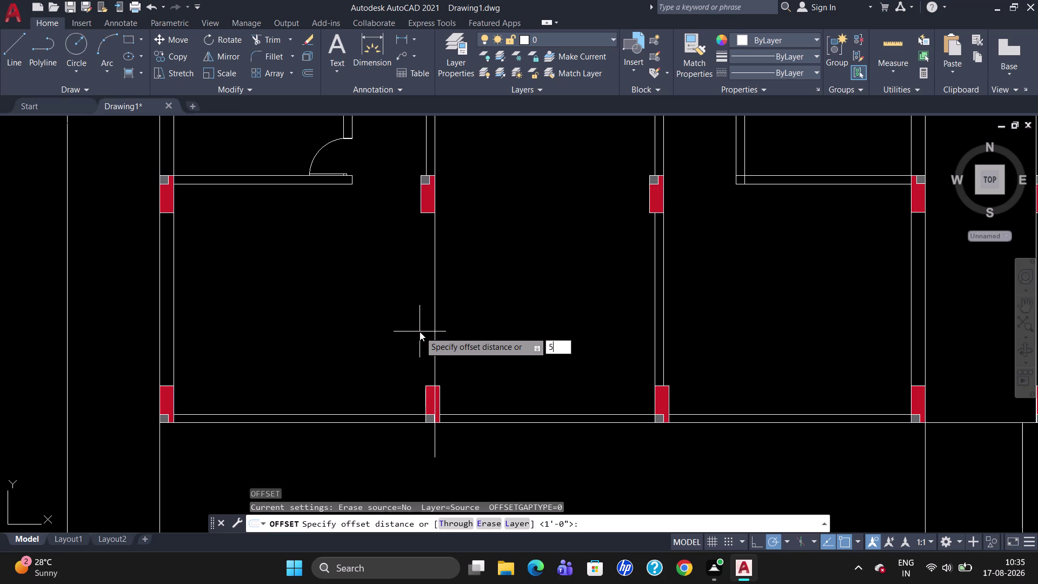
text(.5")
key(Return)
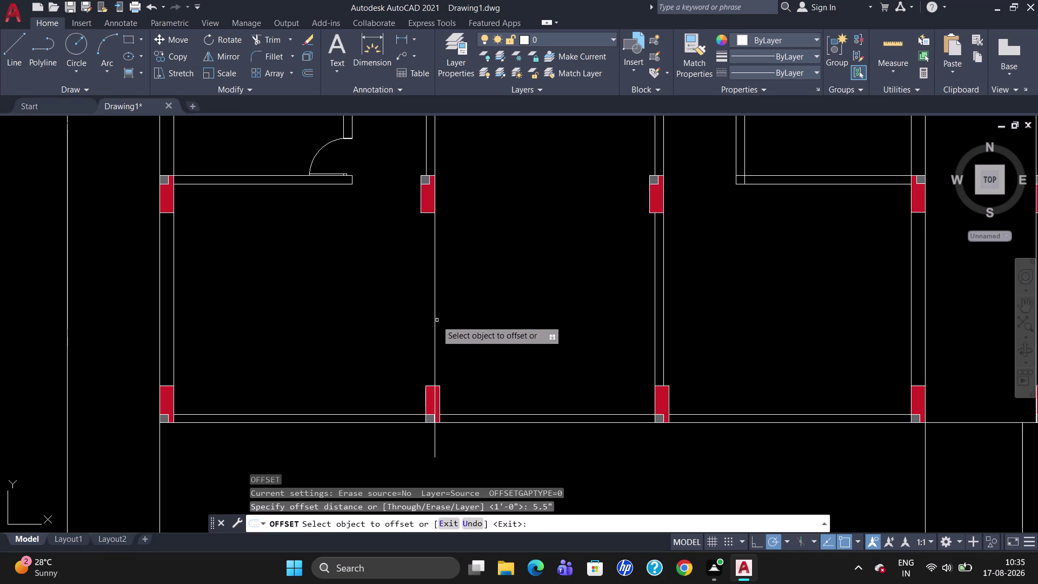
click(436, 321)
click(427, 326)
key(Escape)
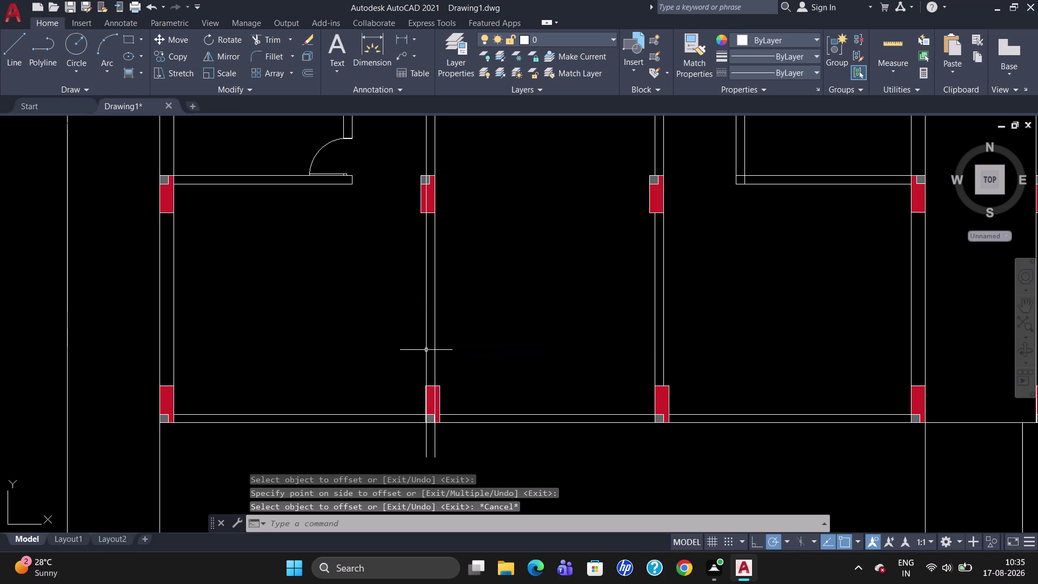
Move the lower middle column left to align with the new wall.
click(432, 399)
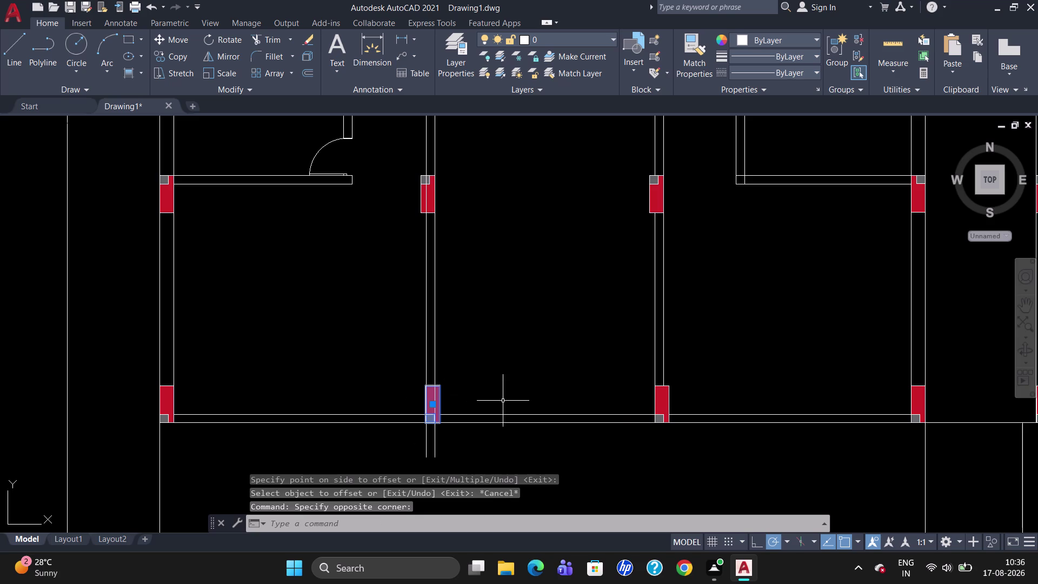
key(m)
key(Return)
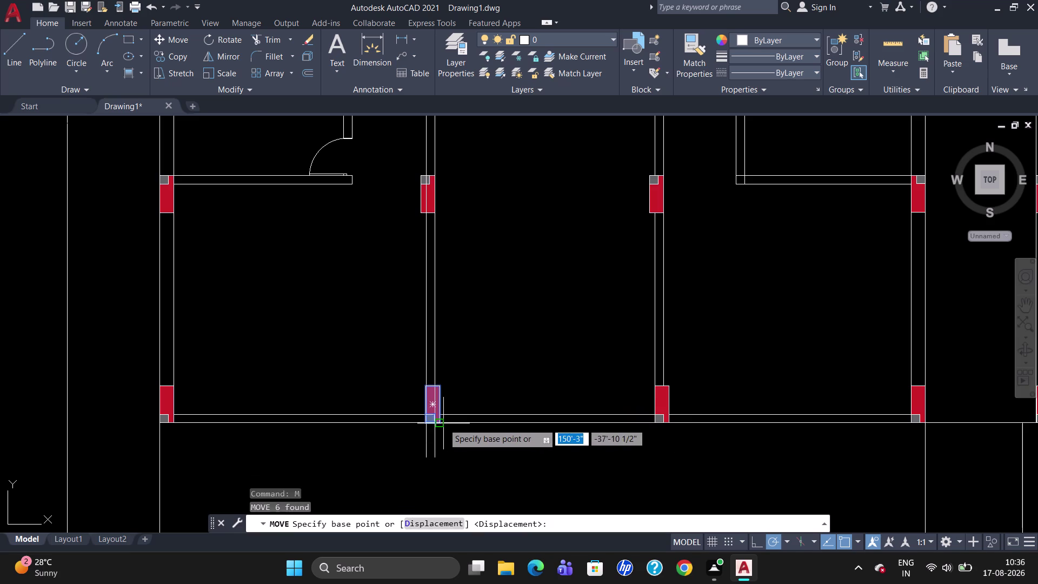
click(444, 423)
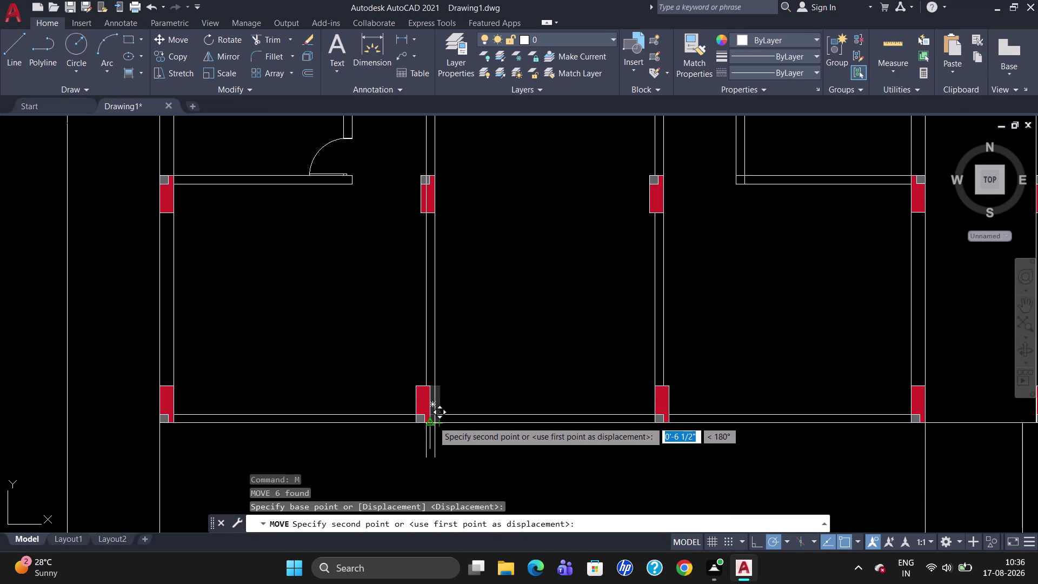
scroll(up, 3)
click(432, 423)
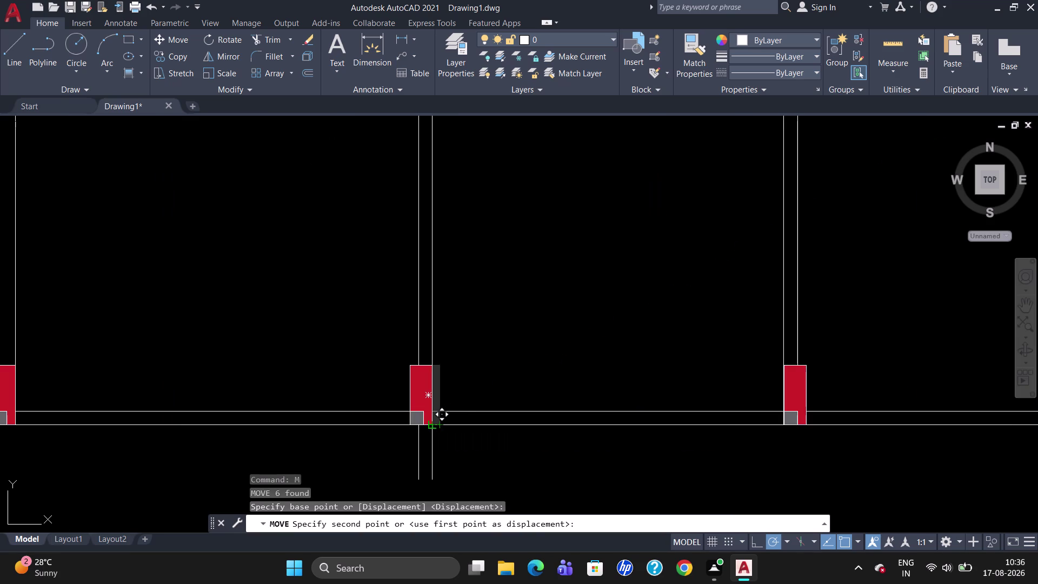
key(Escape)
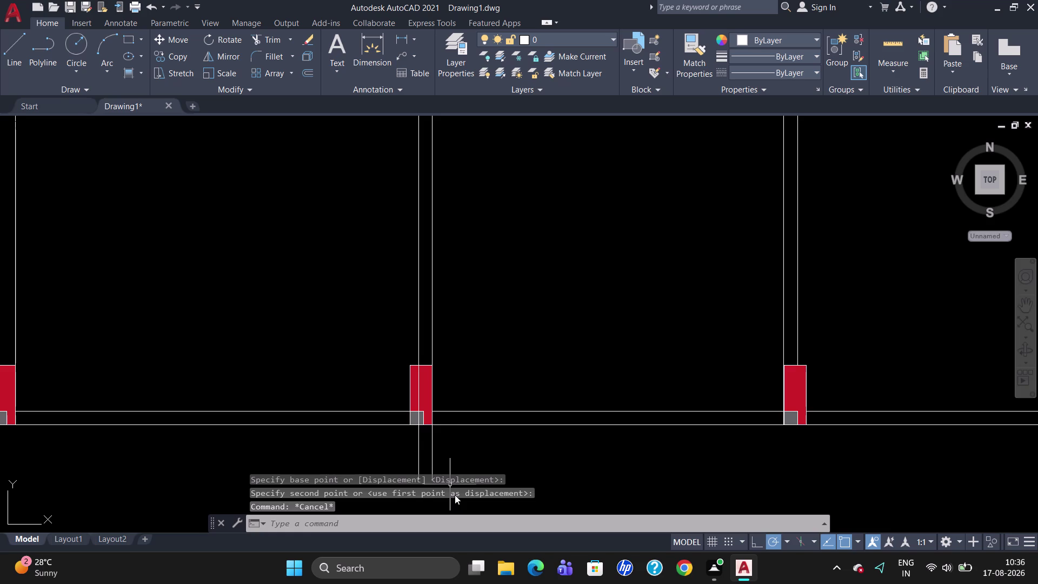
Trim two wall line segments near the bottom wall.
text(TR)
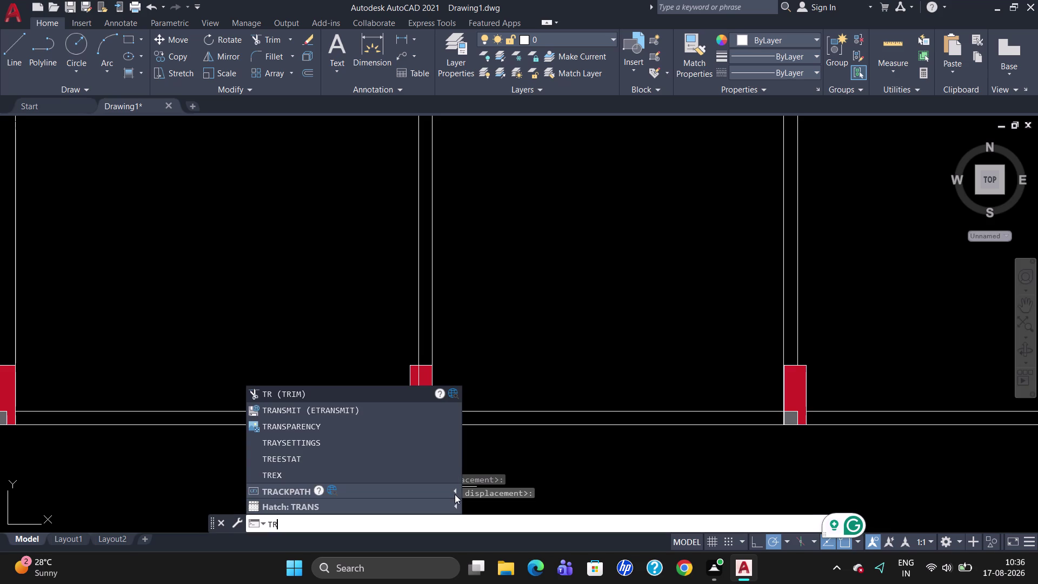
key(Return)
key(Return)
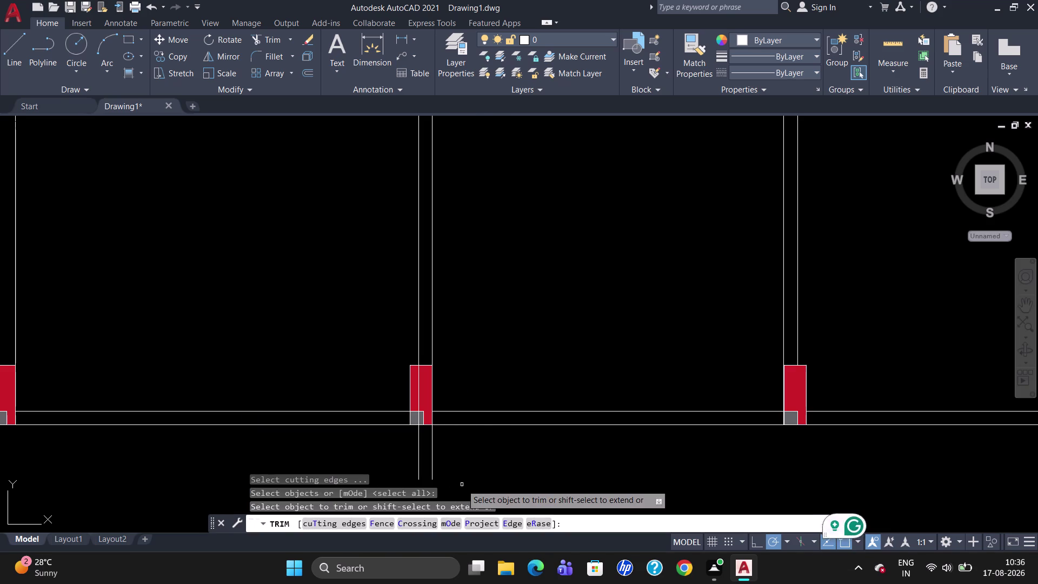
click(434, 462)
click(418, 458)
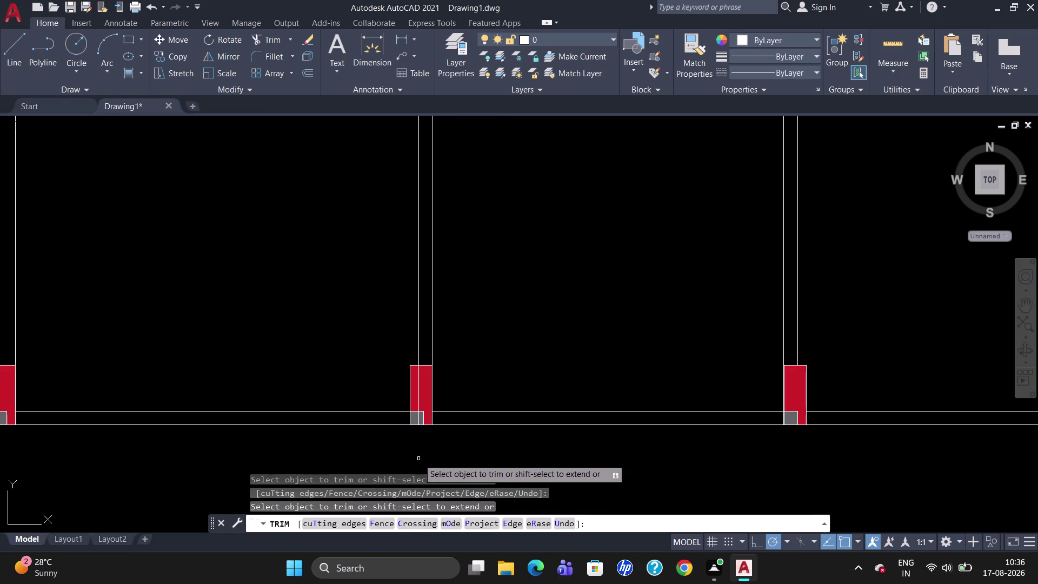
key(Escape)
scroll(down, 3)
scroll(up, 3)
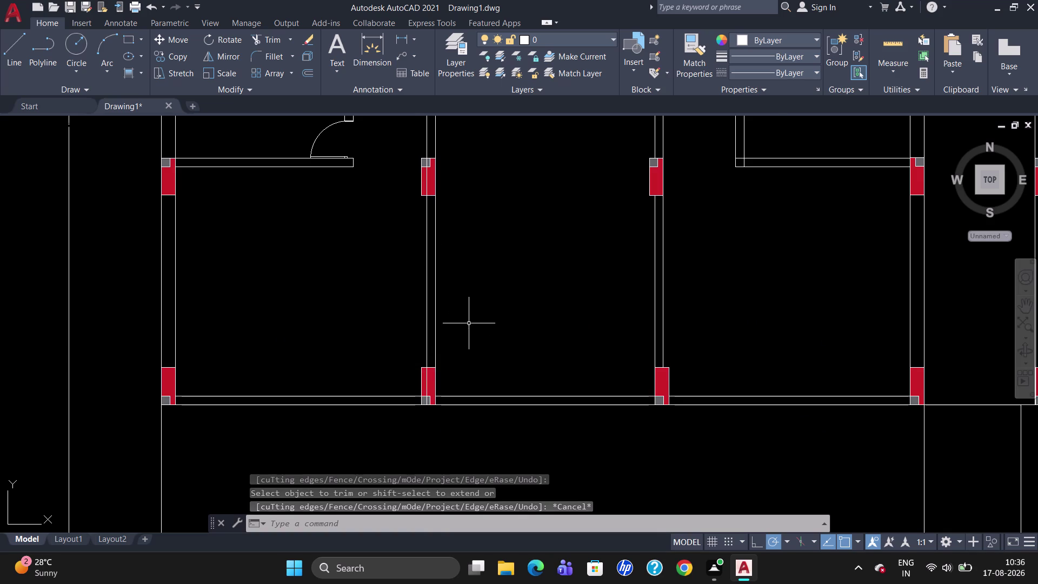
scroll(up, 3)
scroll(down, 3)
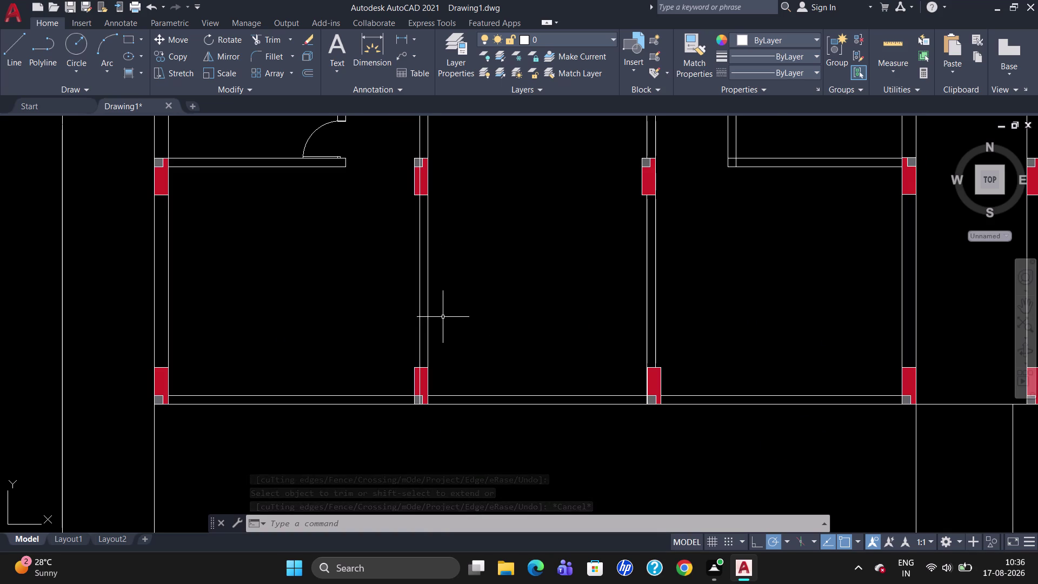
Trim the wall lines inside the lower and upper columns.
text(TR)
key(Return)
key(Return)
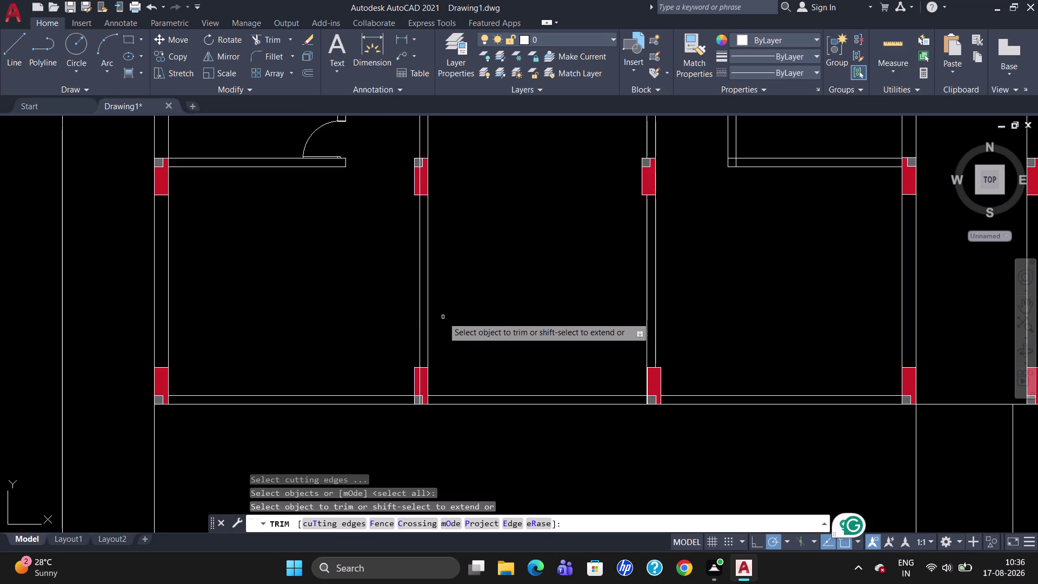
click(419, 379)
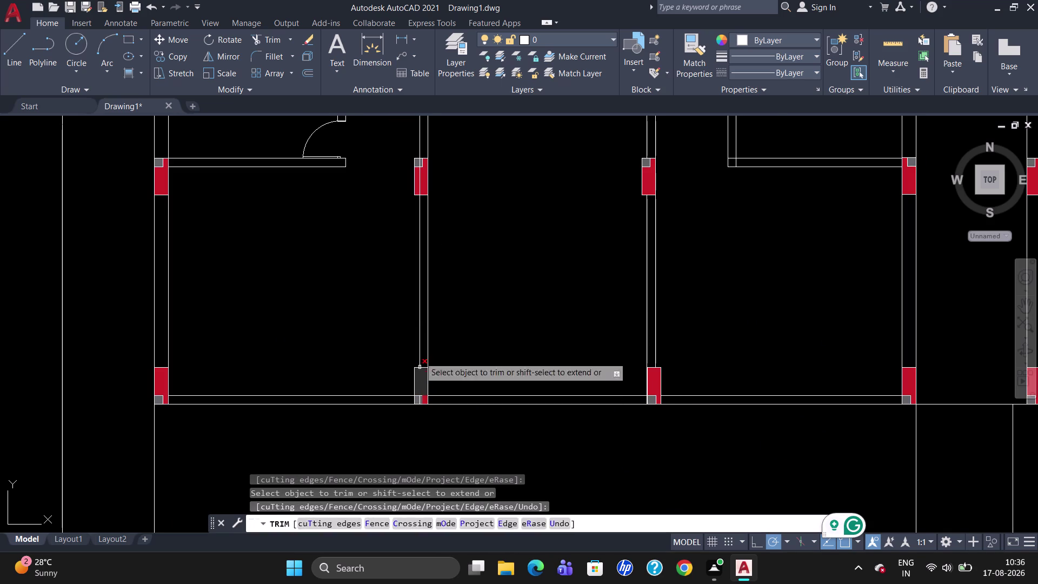
click(419, 178)
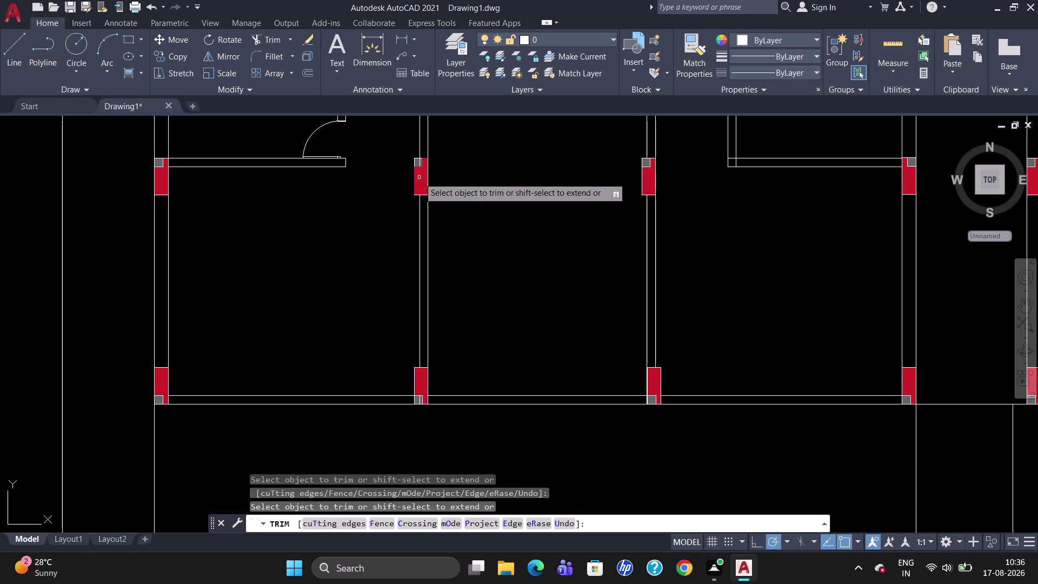
scroll(up, 3)
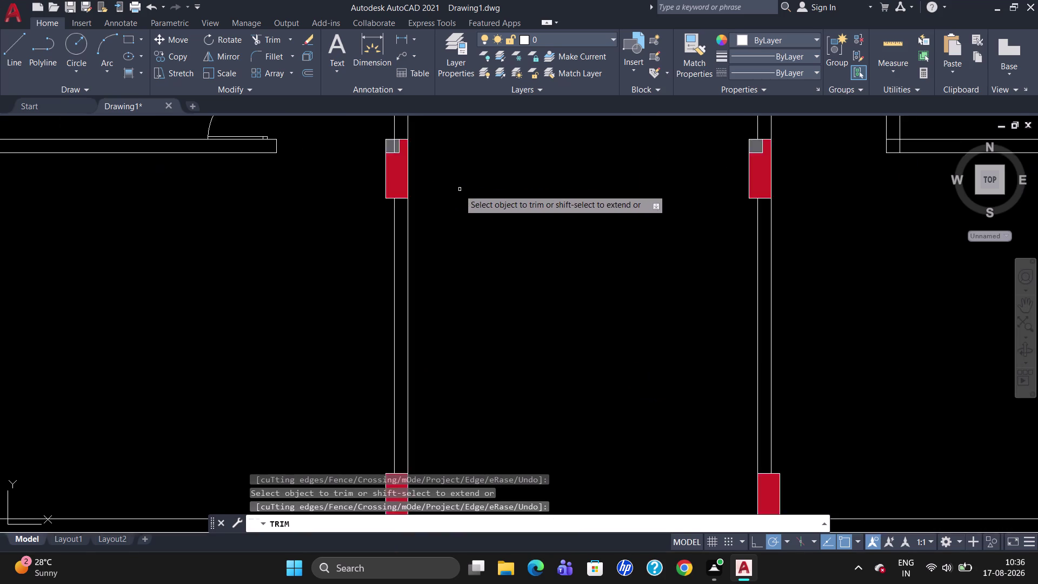
scroll(up, 3)
scroll(down, 3)
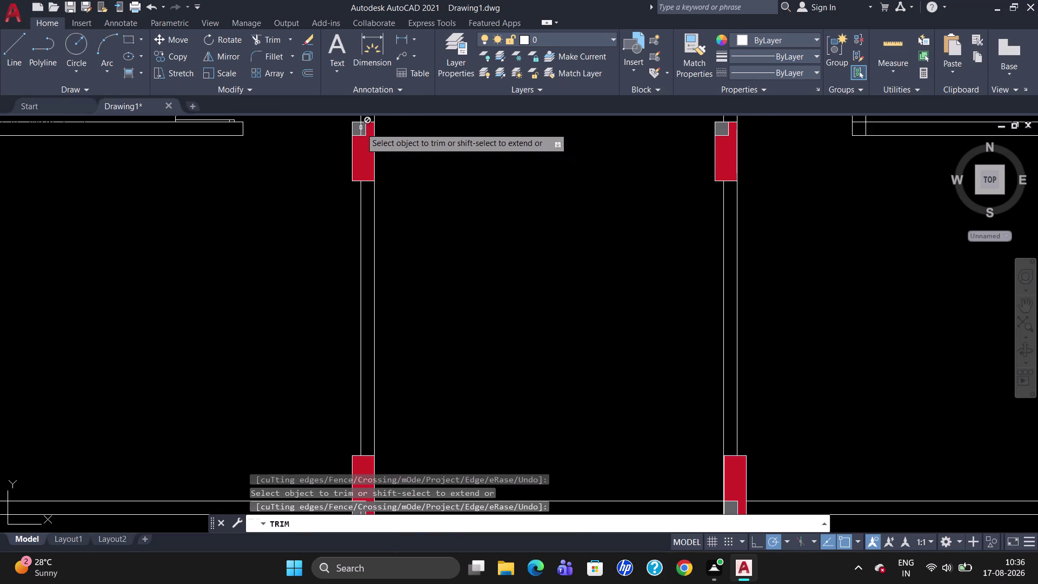
click(362, 127)
key(Escape)
click(362, 128)
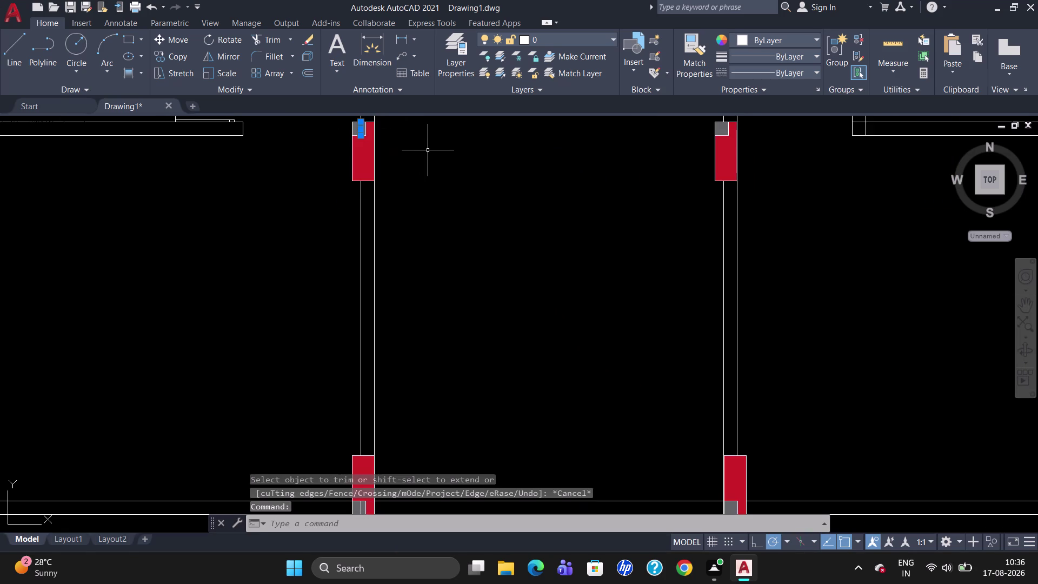
key(Delete)
scroll(down, 3)
scroll(up, 3)
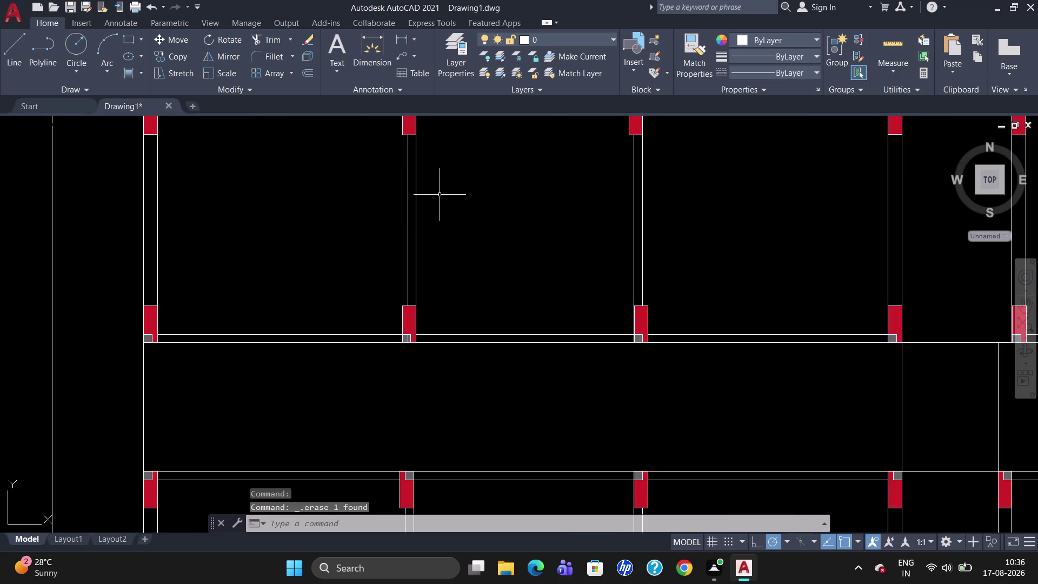
key(l)
key(Return)
text(T)
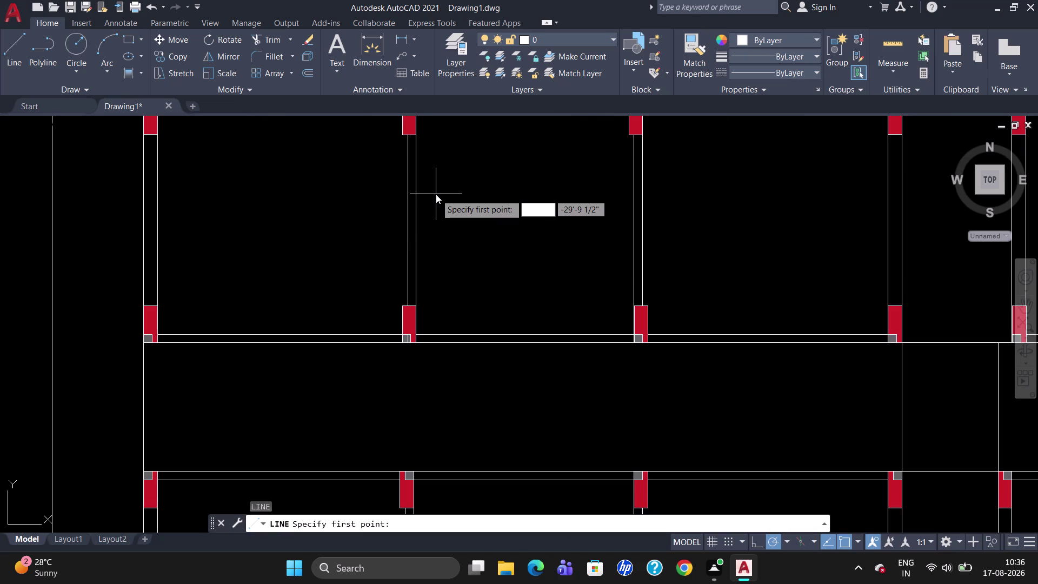
text(K)
key(Return)
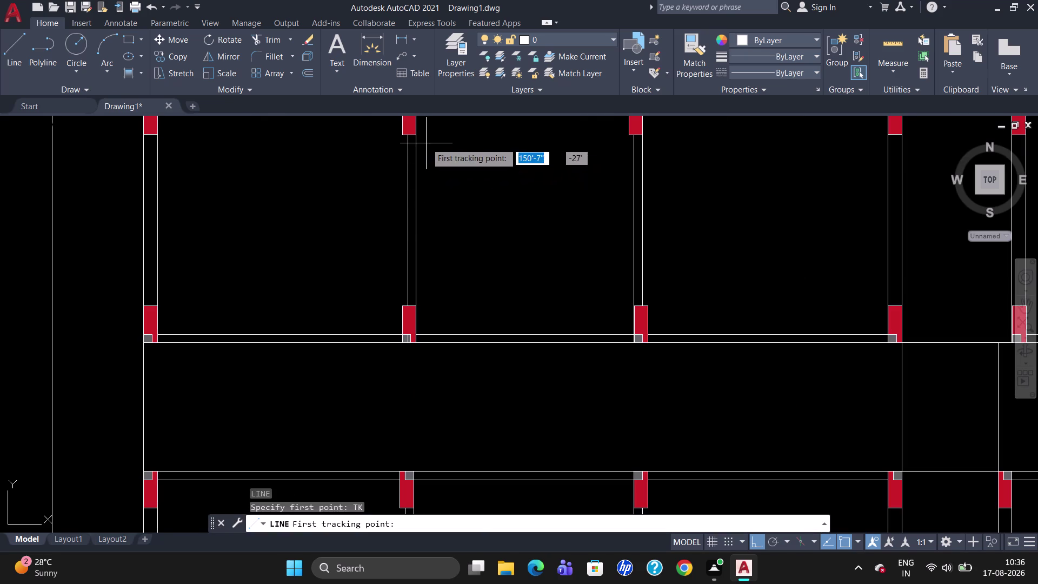
click(419, 136)
text(3)
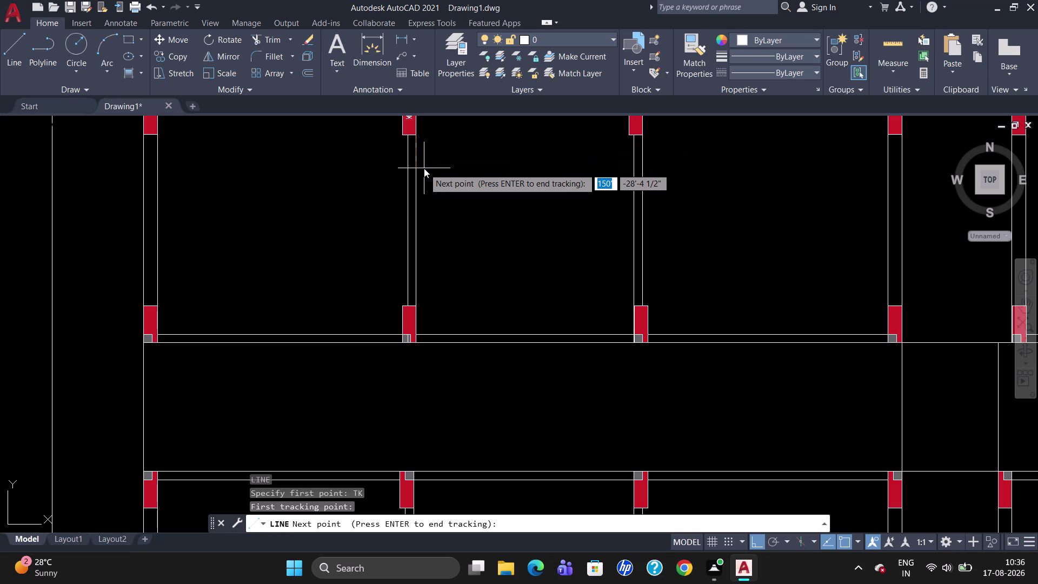
text(')
key(Return)
key(Return)
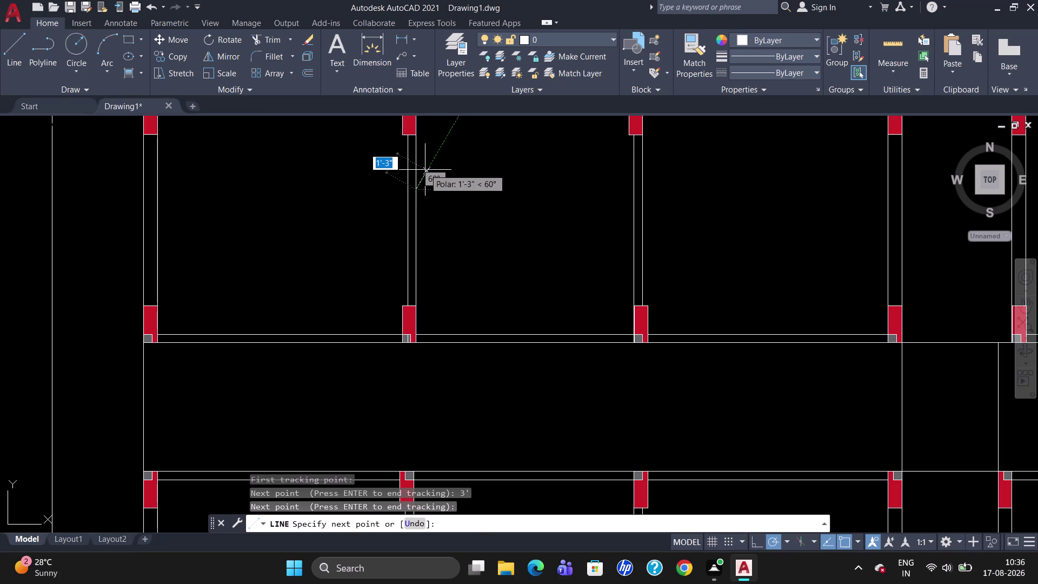
click(405, 191)
key(Escape)
scroll(down, 3)
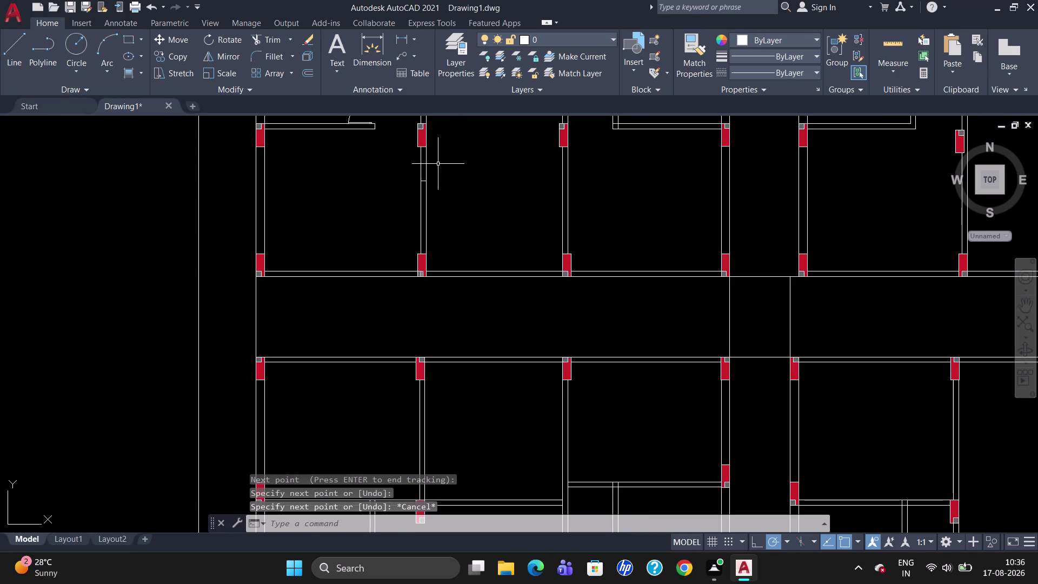
scroll(down, 3)
scroll(up, 3)
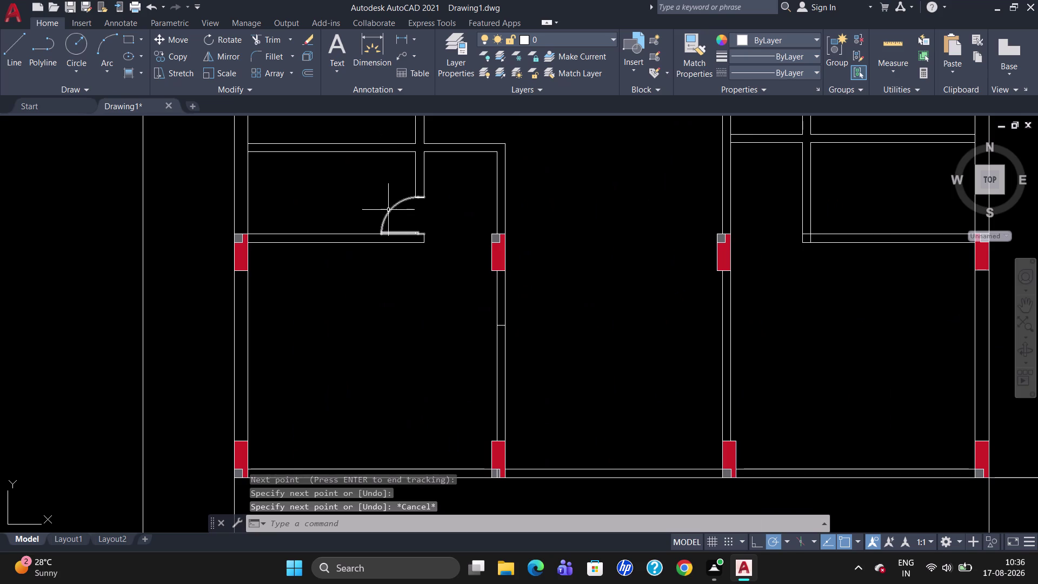
click(389, 210)
key(Escape)
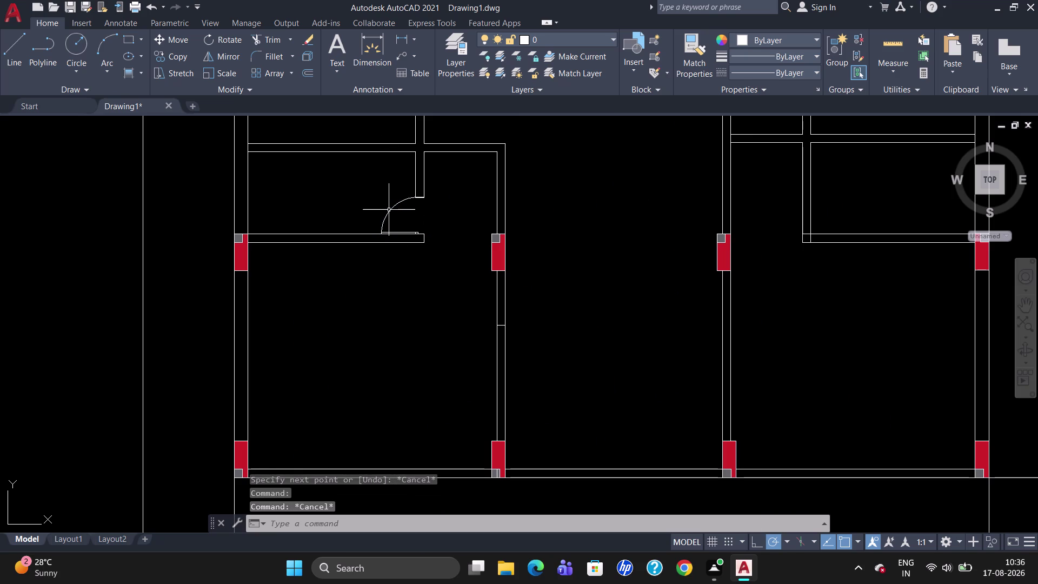
scroll(down, 3)
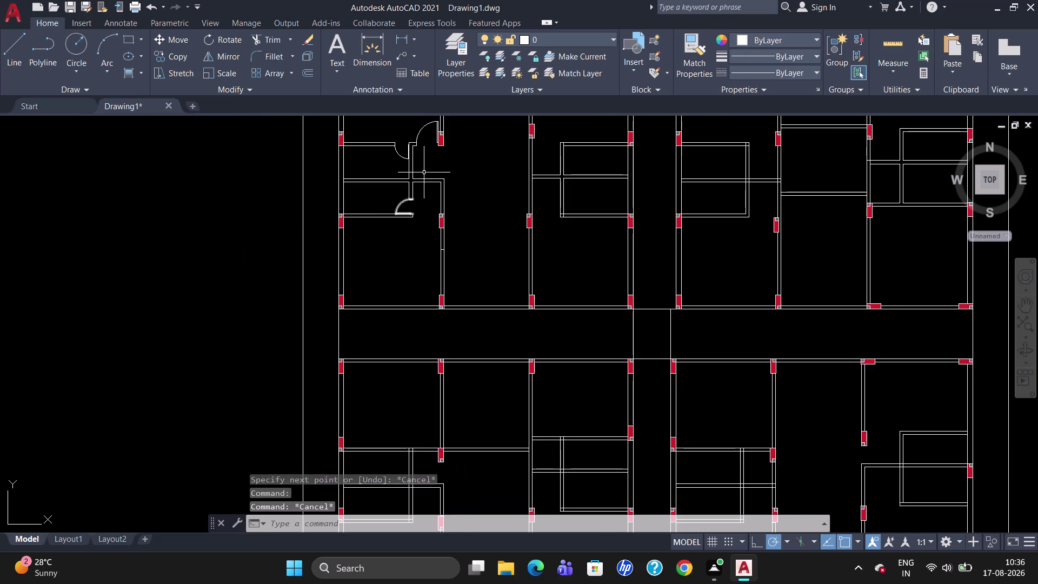
click(419, 132)
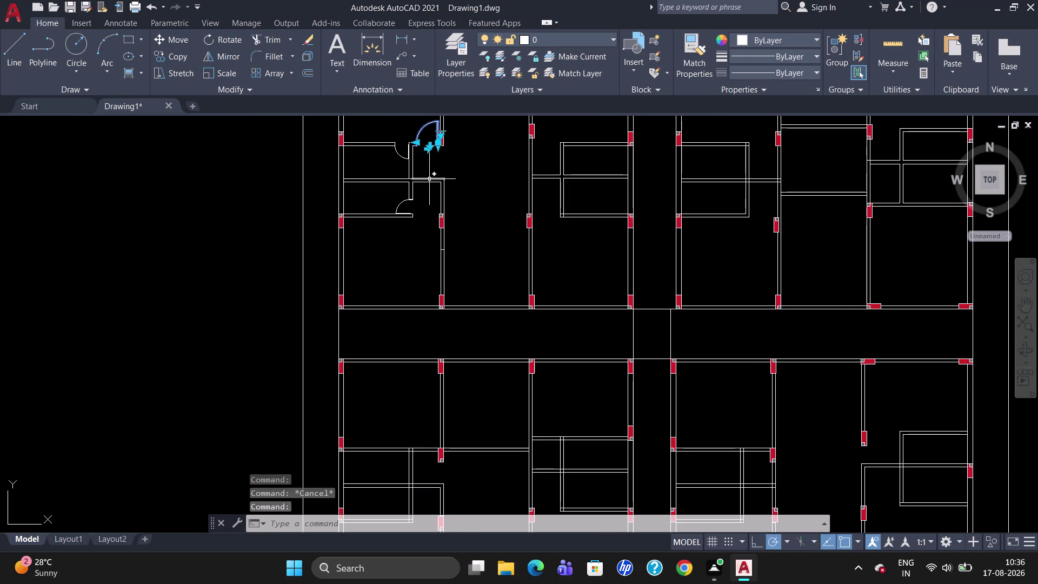
Copy the door swing into the room.
text(CO)
key(Return)
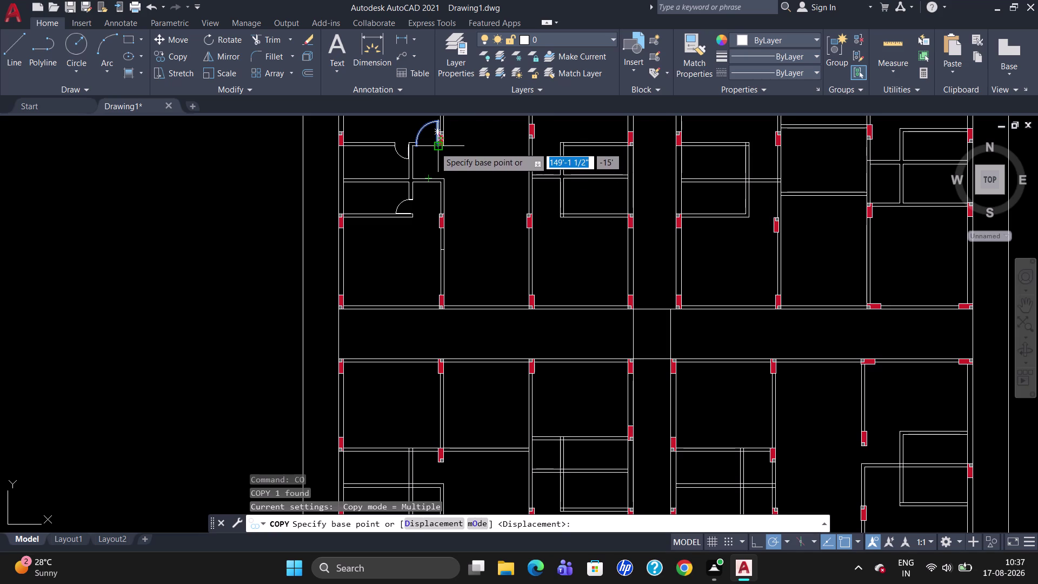
click(435, 147)
click(492, 236)
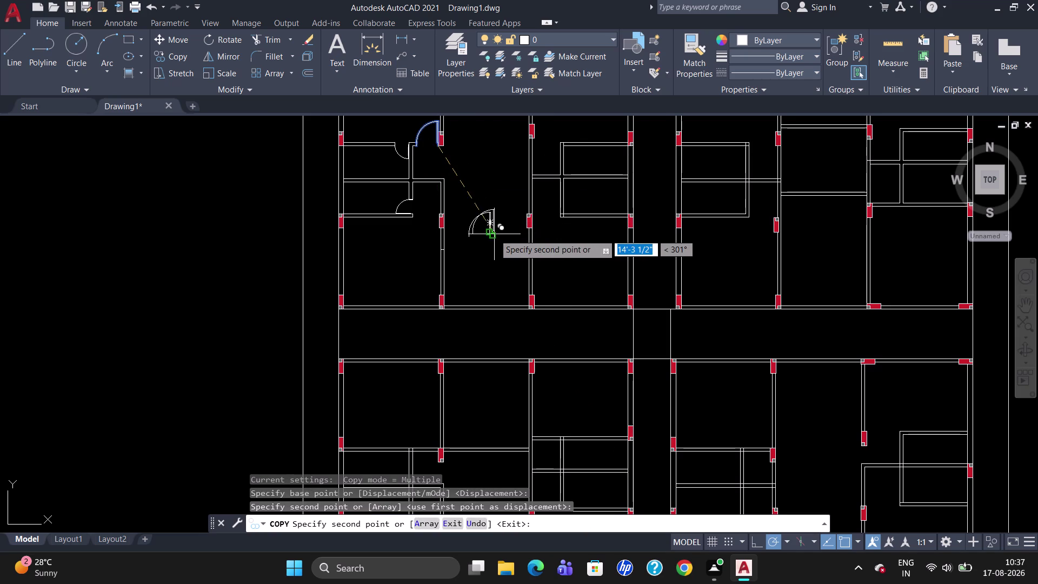
key(Escape)
Rotate the copied door swing a quarter turn about its corner.
text(RO)
key(Return)
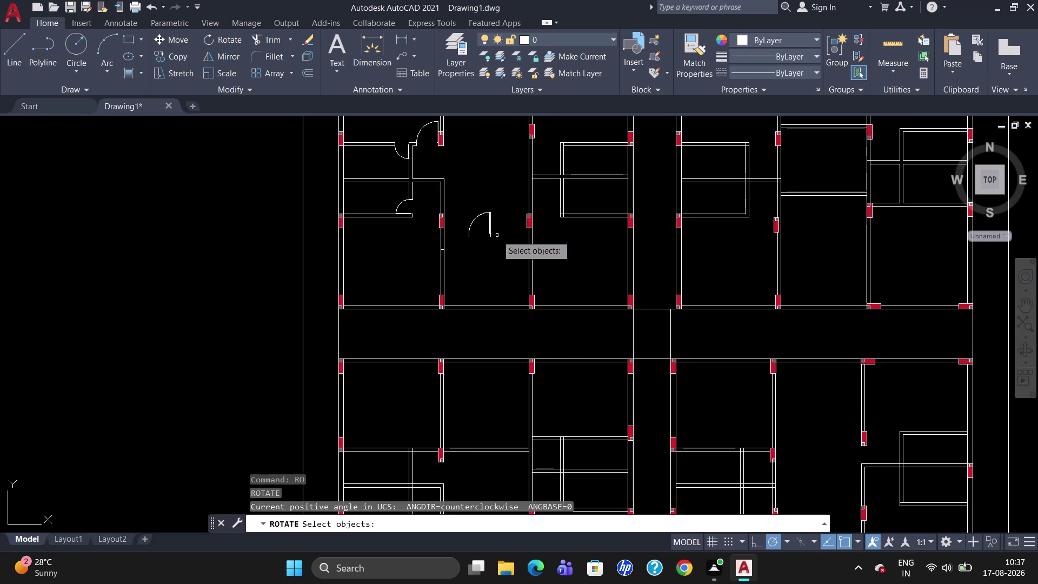
click(490, 233)
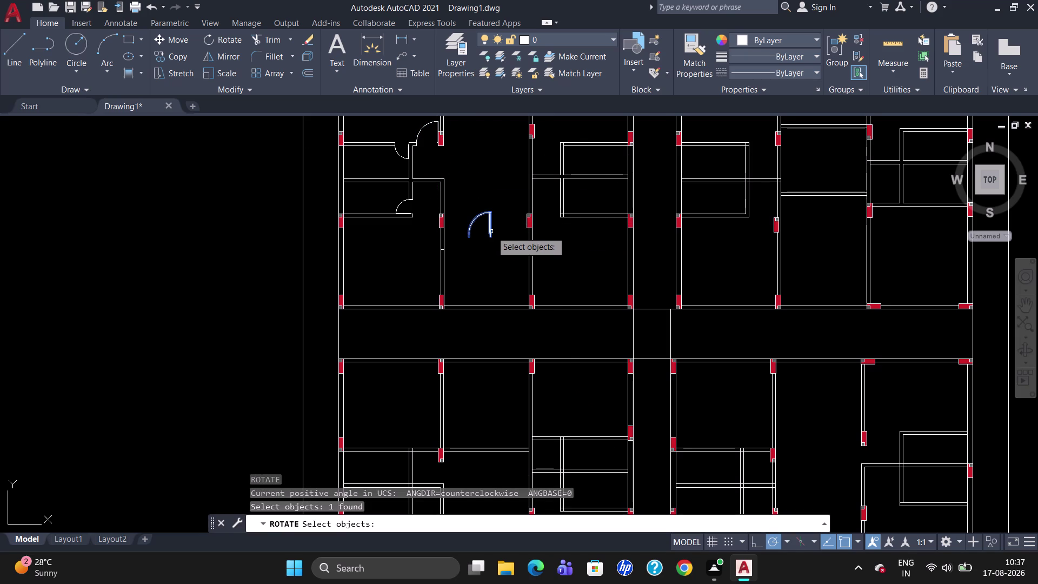
key(Return)
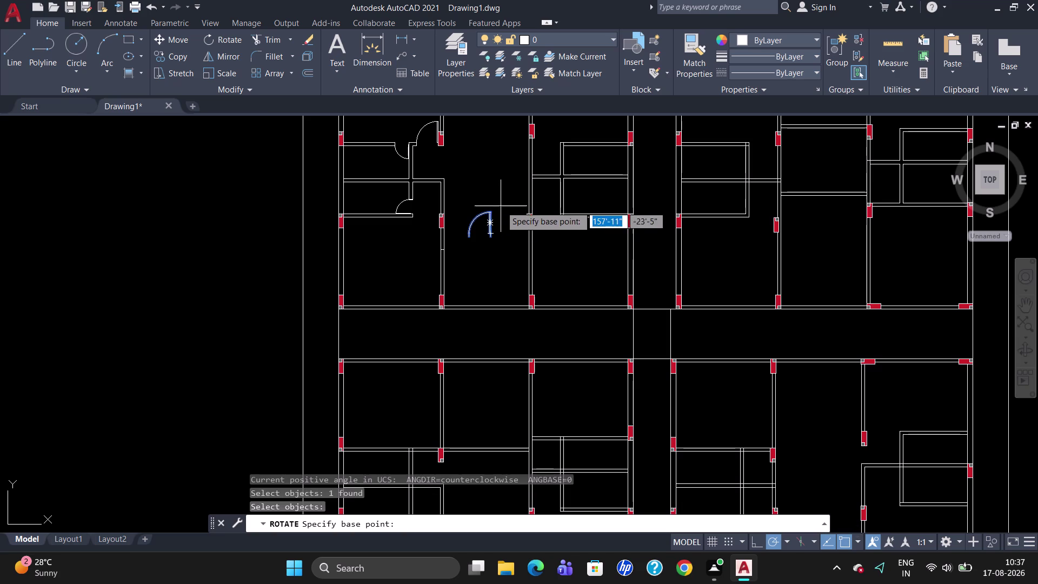
click(495, 207)
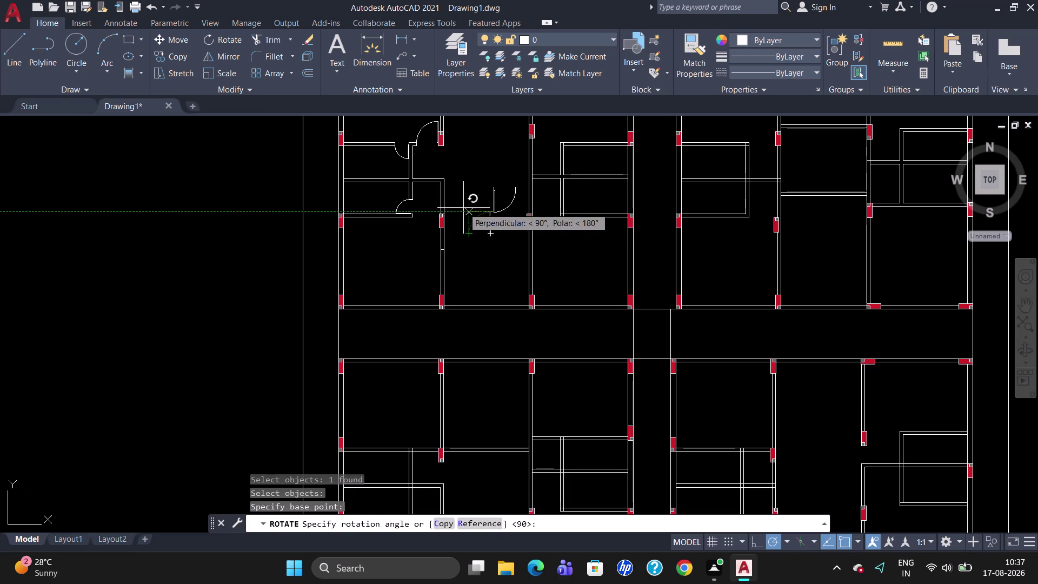
click(494, 174)
Move the rotated swing into the wall opening beside the column.
click(500, 215)
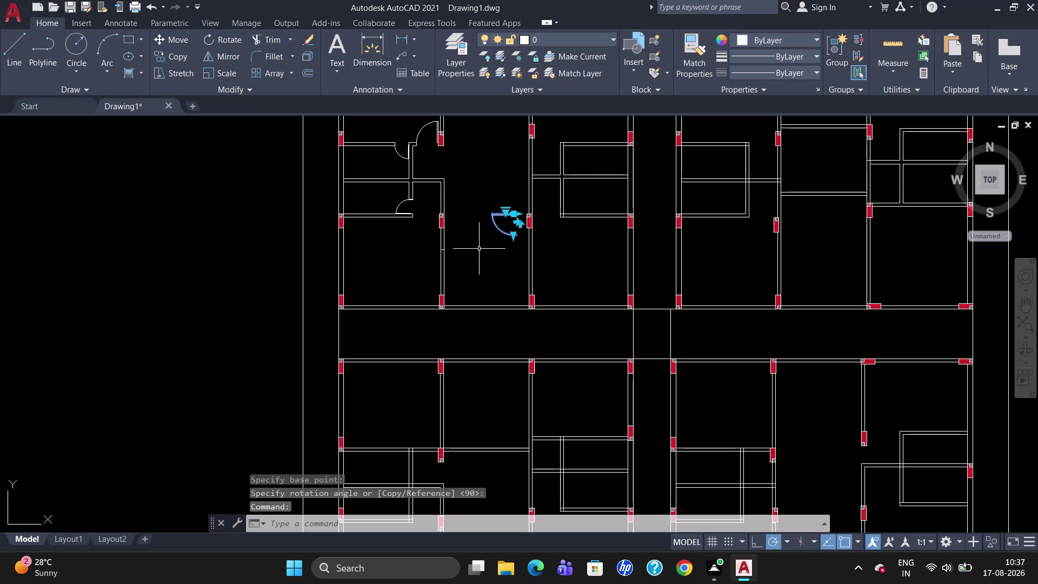
key(m)
key(Return)
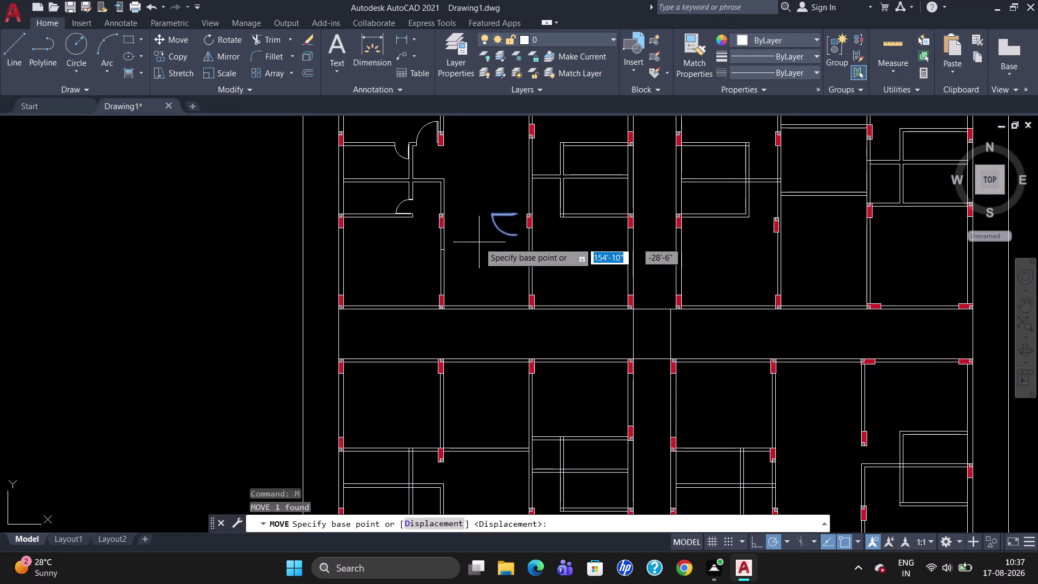
scroll(up, 3)
click(576, 168)
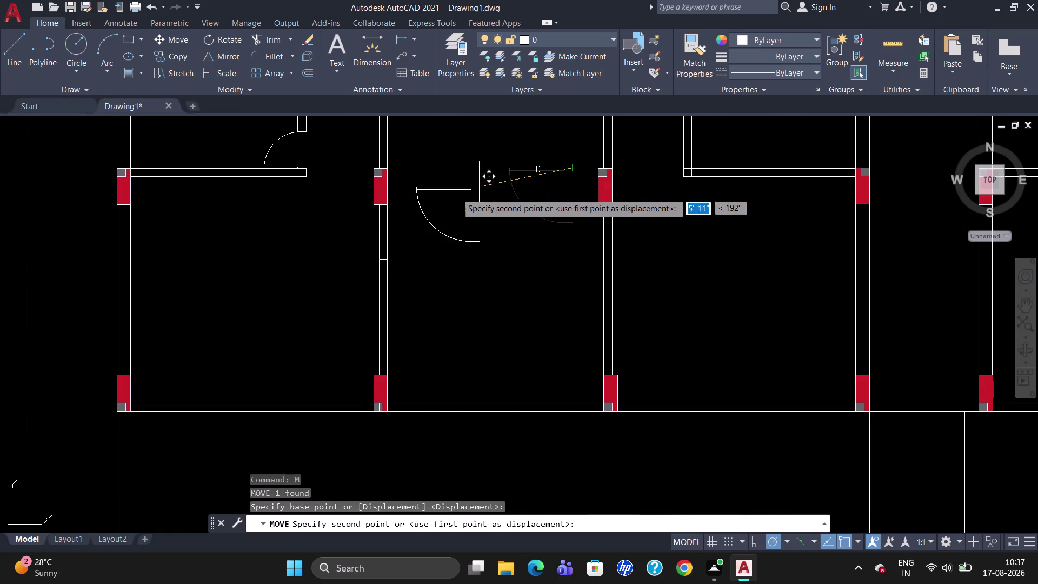
scroll(up, 3)
scroll(up, 3)
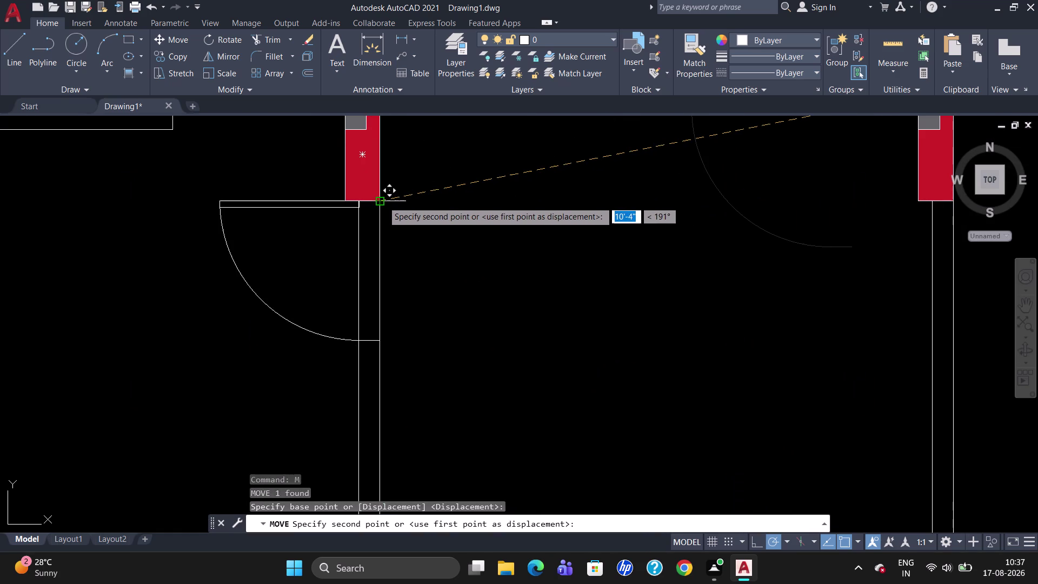
click(383, 200)
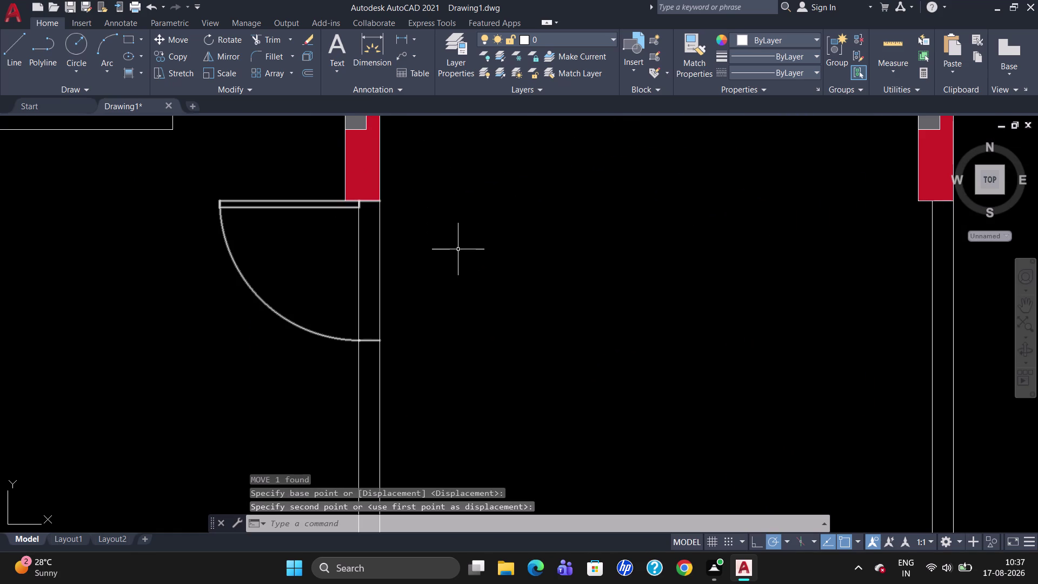
Trim the two wall lines inside the door opening.
text(TR)
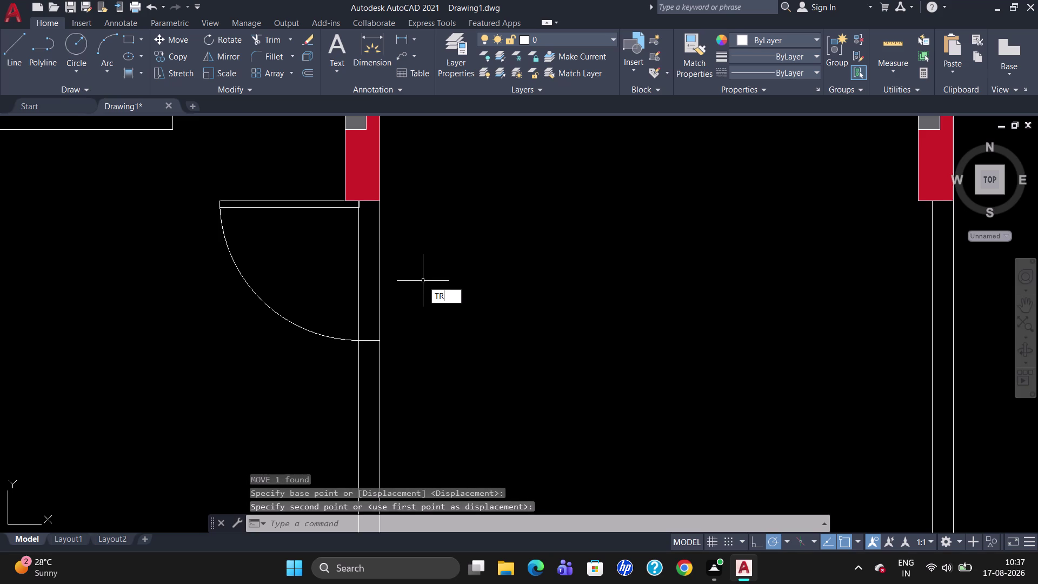
key(Return)
key(Return)
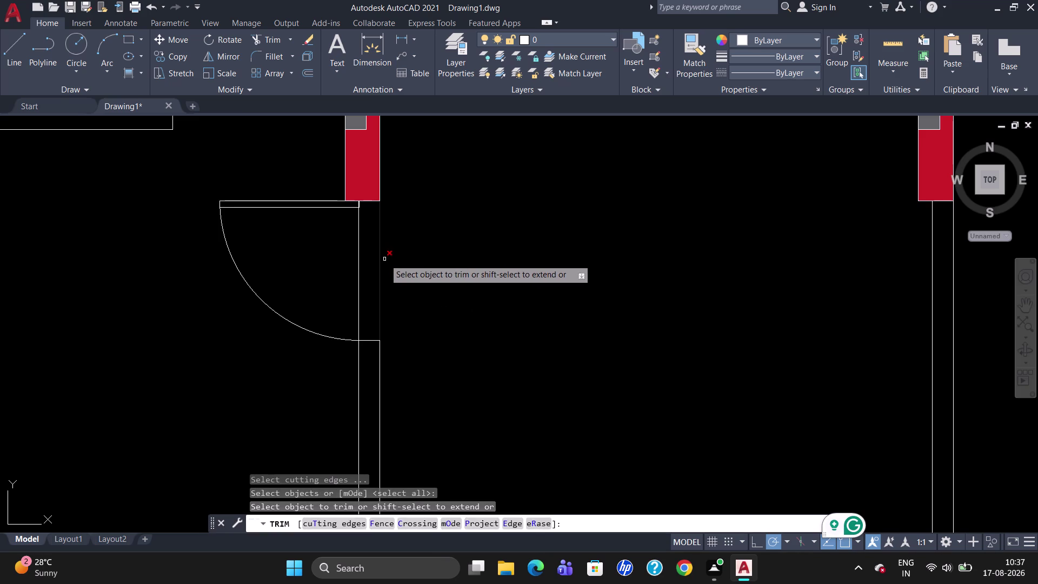
click(382, 260)
click(359, 269)
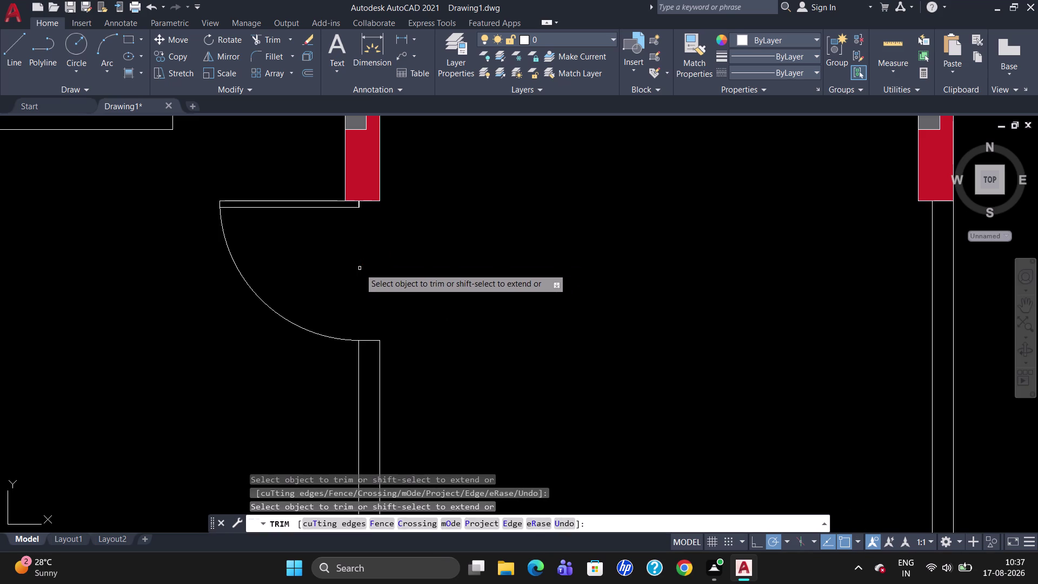
Trim the wall lines below the swing, undoing the wrong trims.
scroll(down, 3)
click(388, 378)
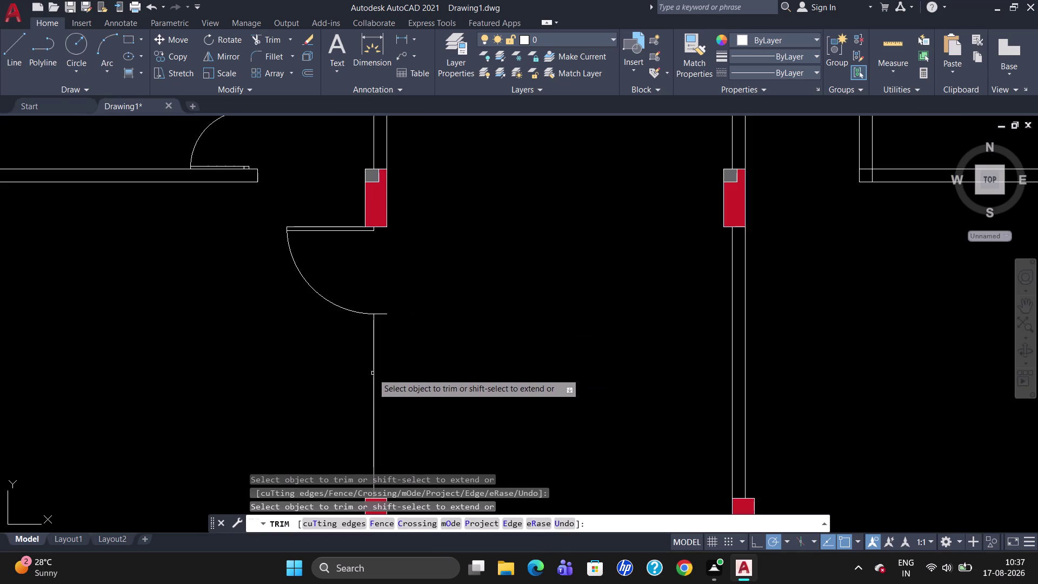
click(373, 372)
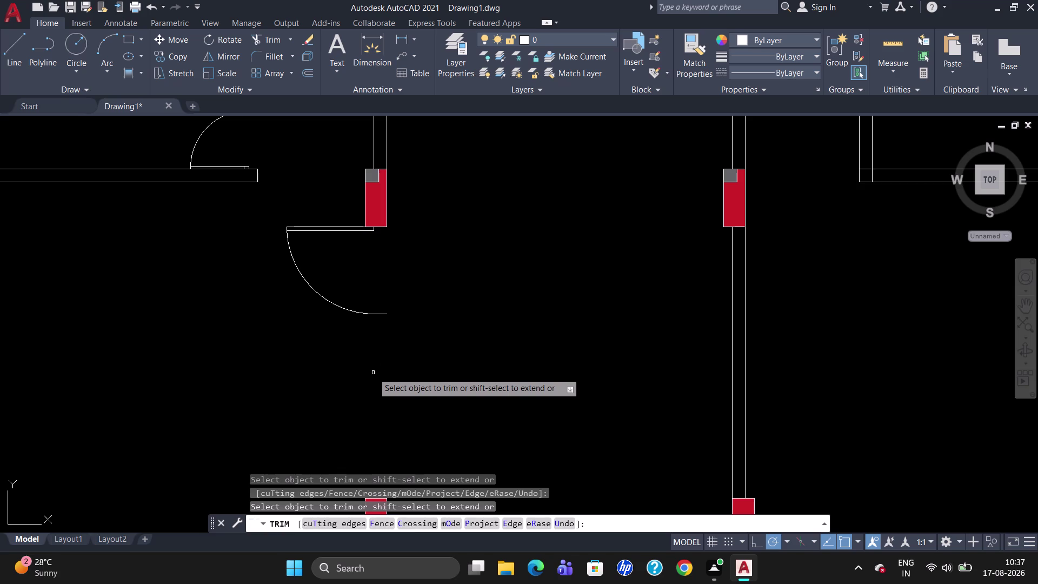
key(u)
key(Return)
key(u)
key(Return)
scroll(down, 3)
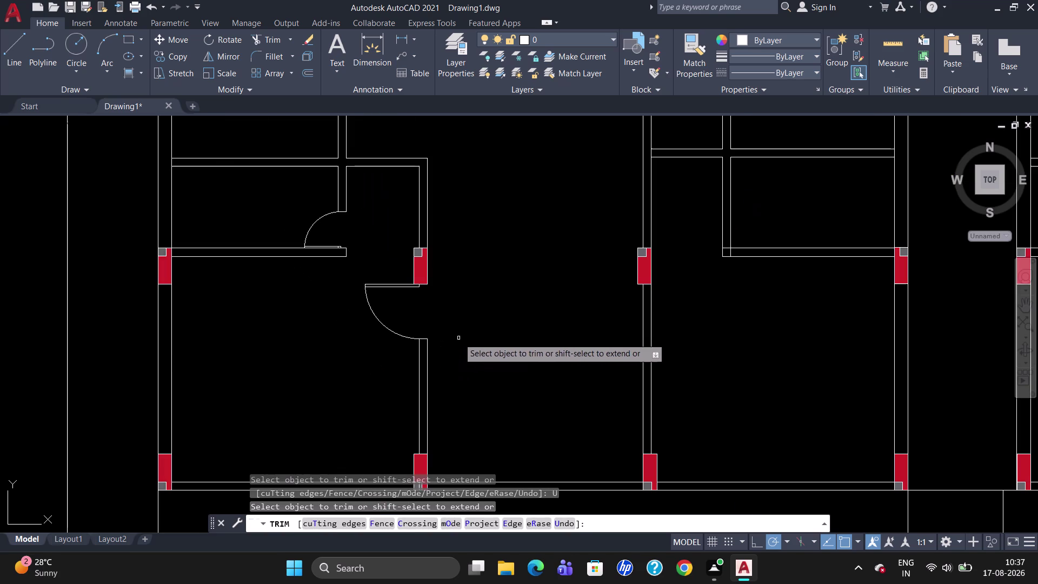
scroll(down, 3)
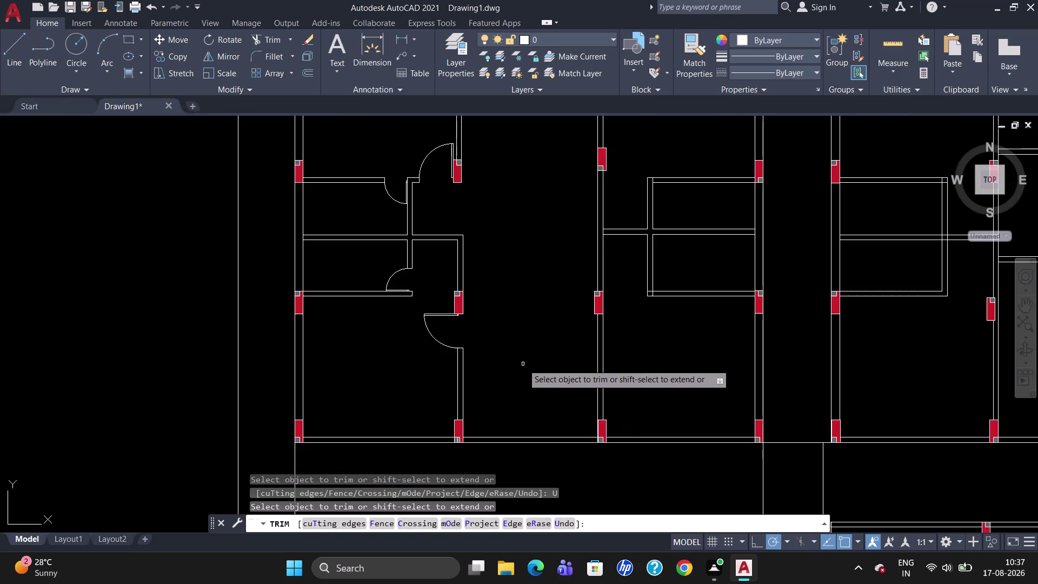
scroll(up, 3)
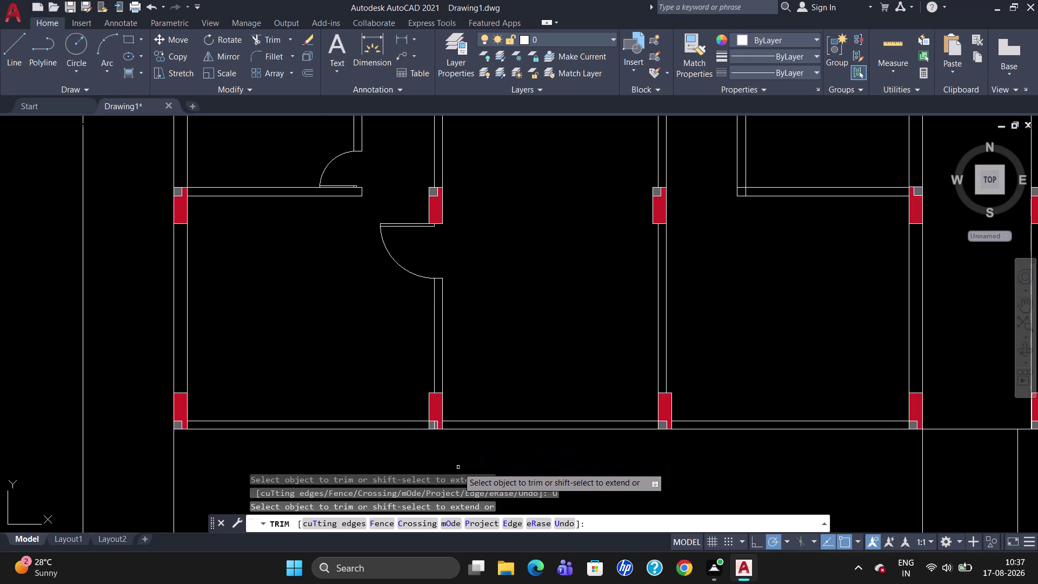
key(Escape)
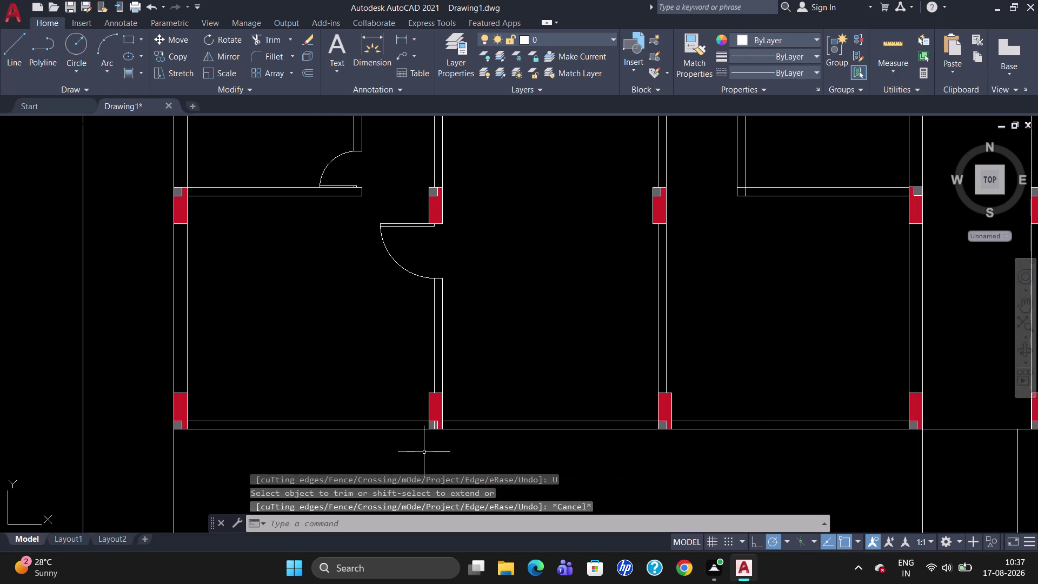
key(l)
key(Return)
text(T)
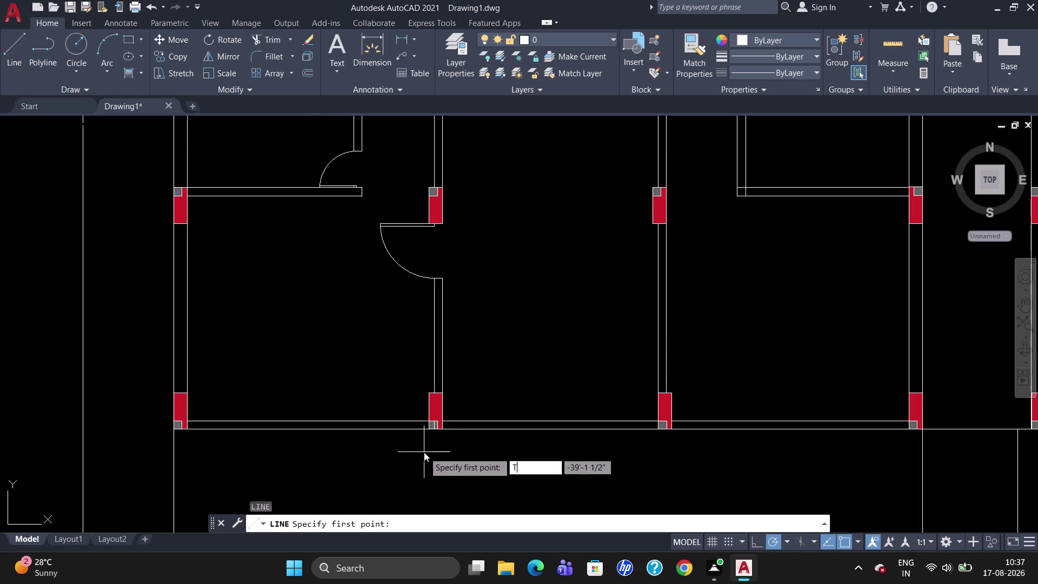
text(K)
key(Return)
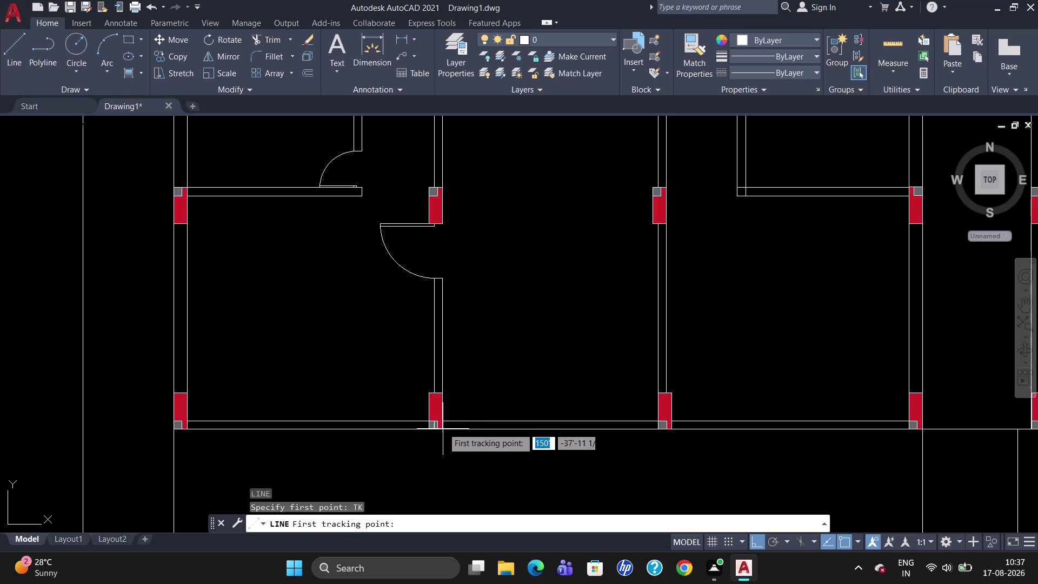
click(443, 419)
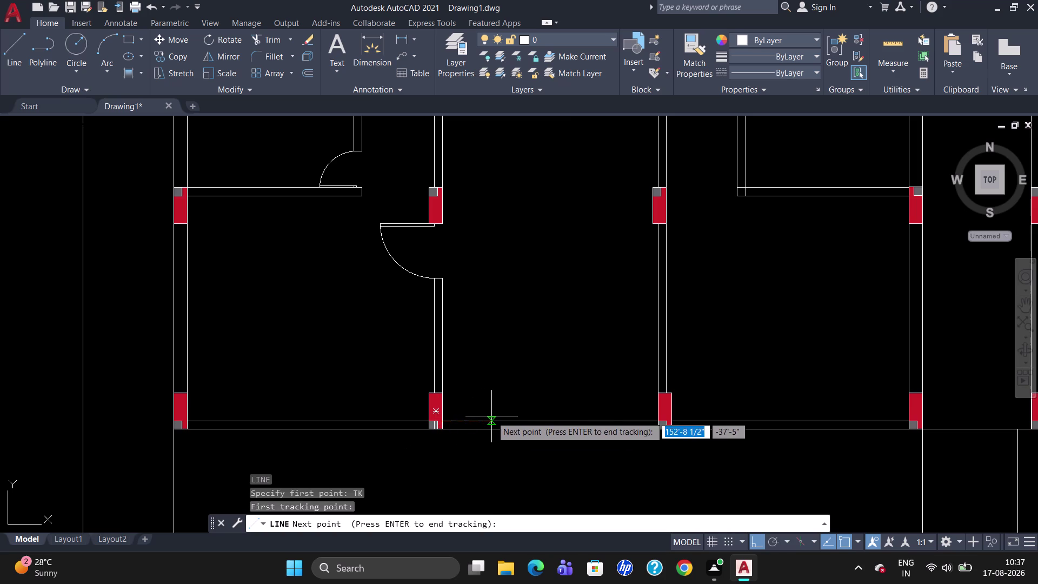
text(3')
key(Return)
key(Return)
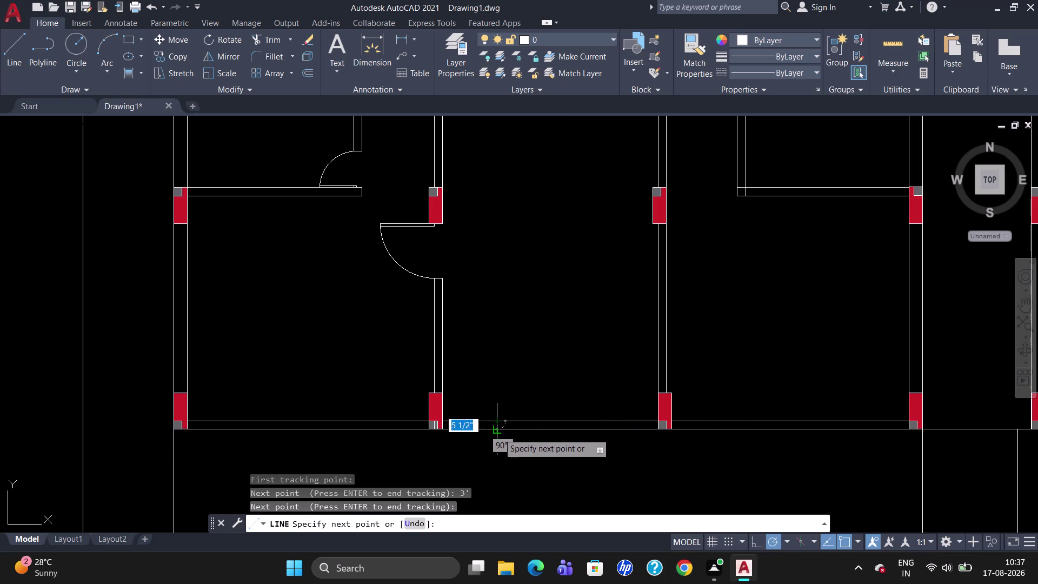
click(498, 433)
key(Escape)
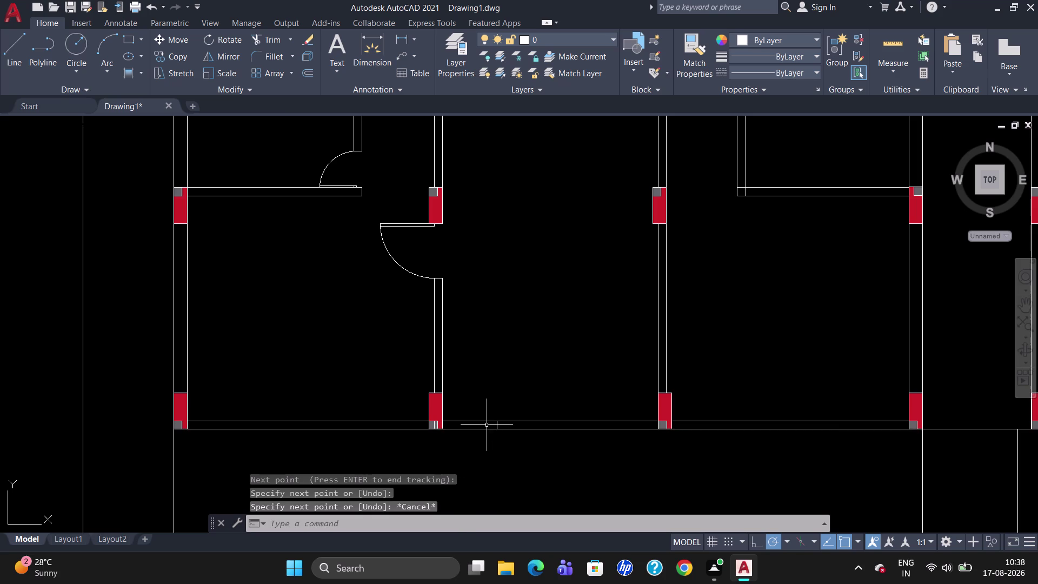
scroll(down, 3)
Copy the door swing beside the wall into the room to the right.
click(447, 348)
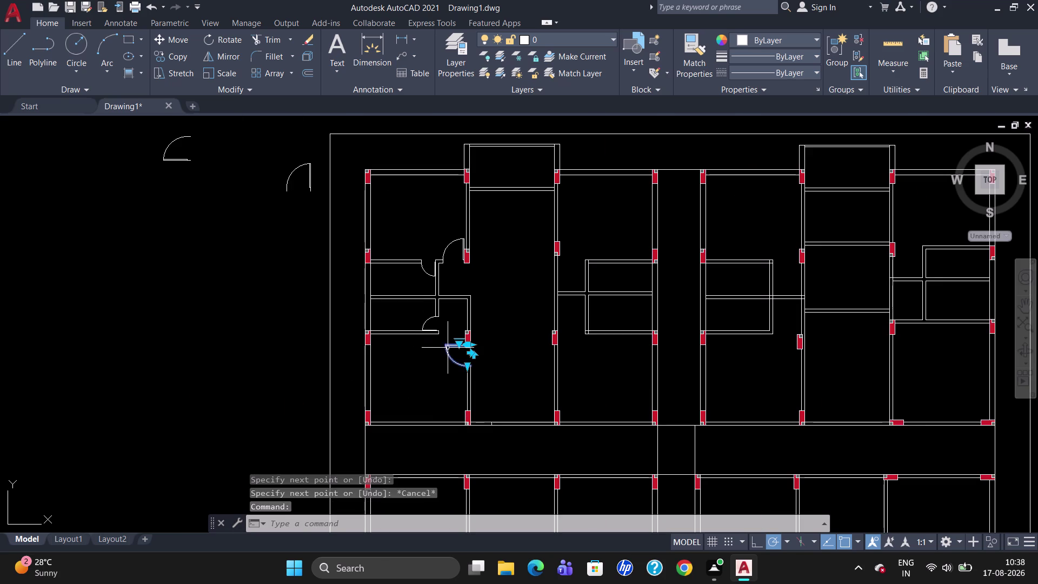
text(CO)
key(Return)
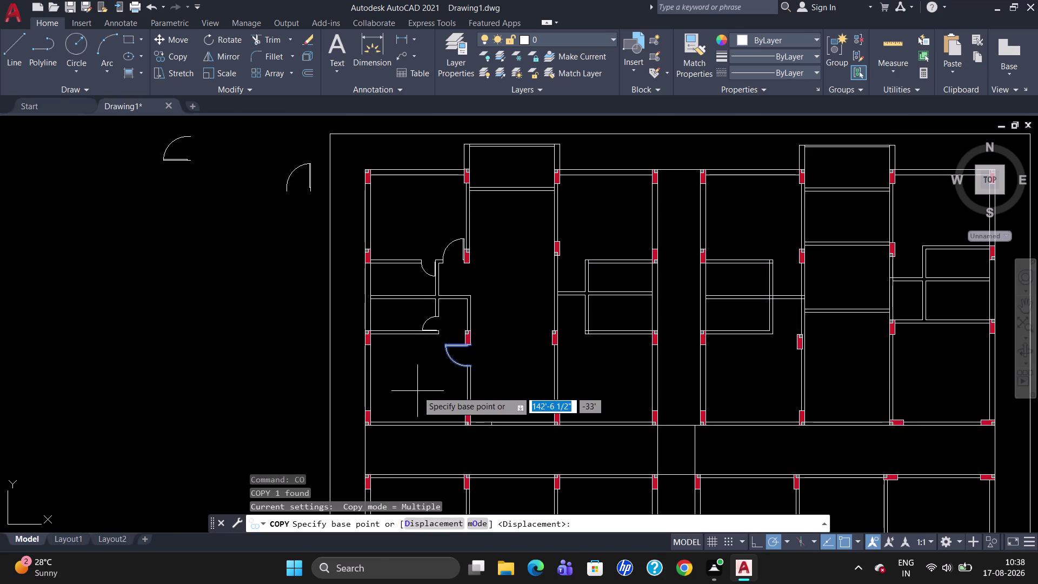
drag(473, 365, 479, 369)
click(505, 389)
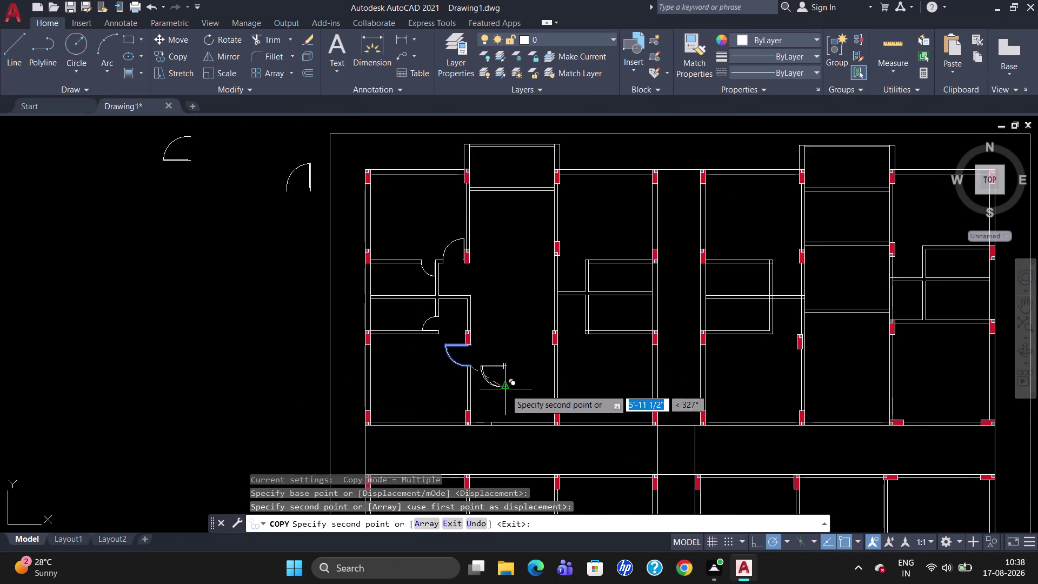
key(Escape)
Rotate the copied door swing a quarter turn.
text(R)
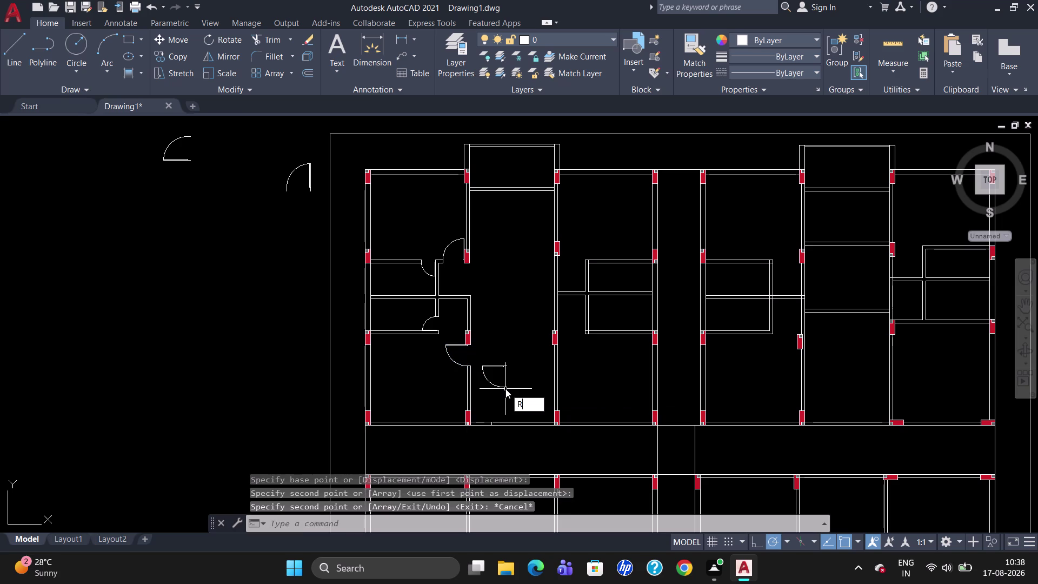
text(O)
key(Return)
click(501, 386)
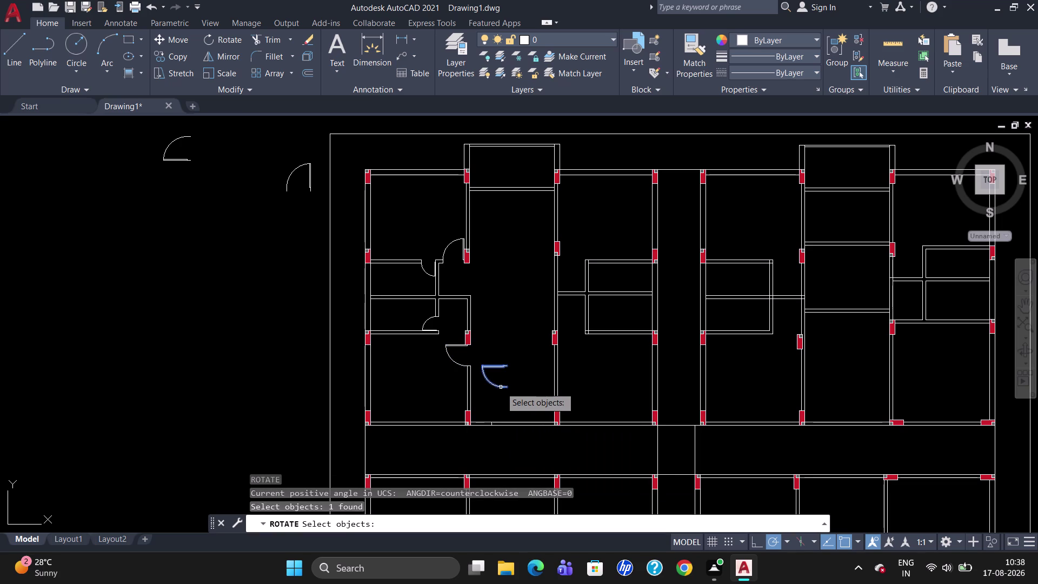
key(Return)
click(512, 391)
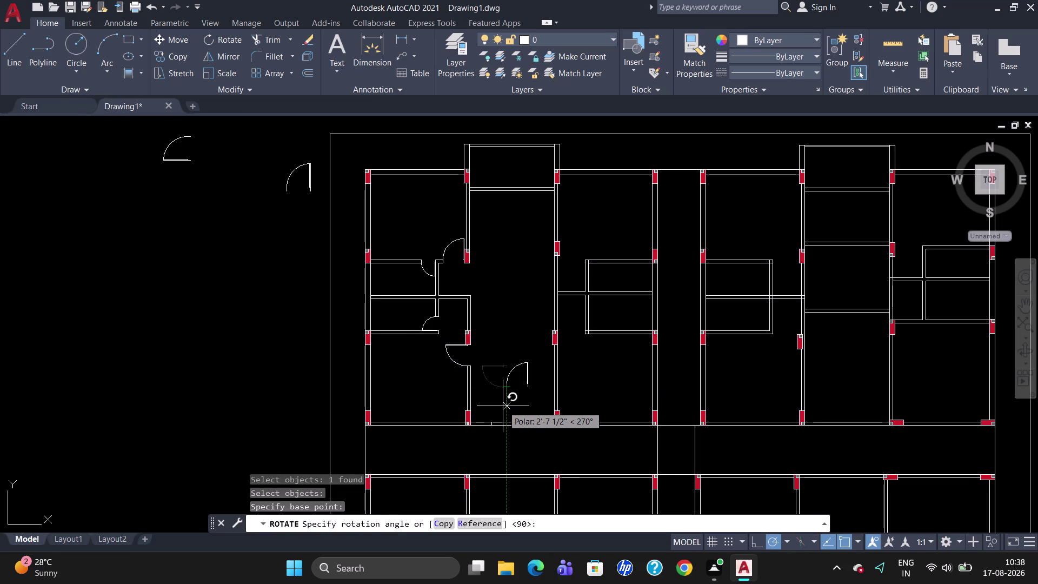
click(503, 406)
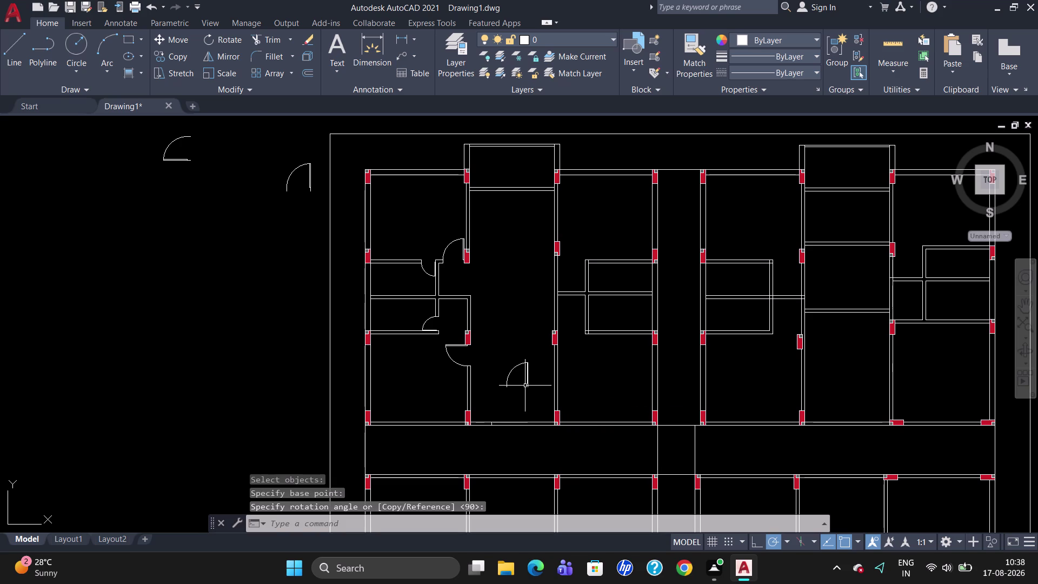
Mirror the rotated door swing across a vertical line and begin moving it.
click(529, 383)
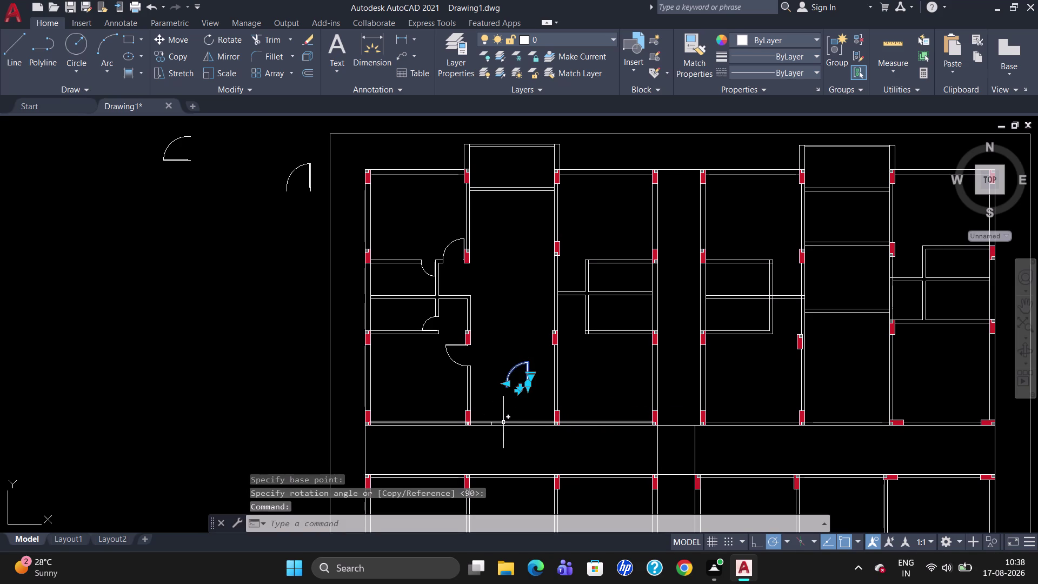
text(MI)
key(Return)
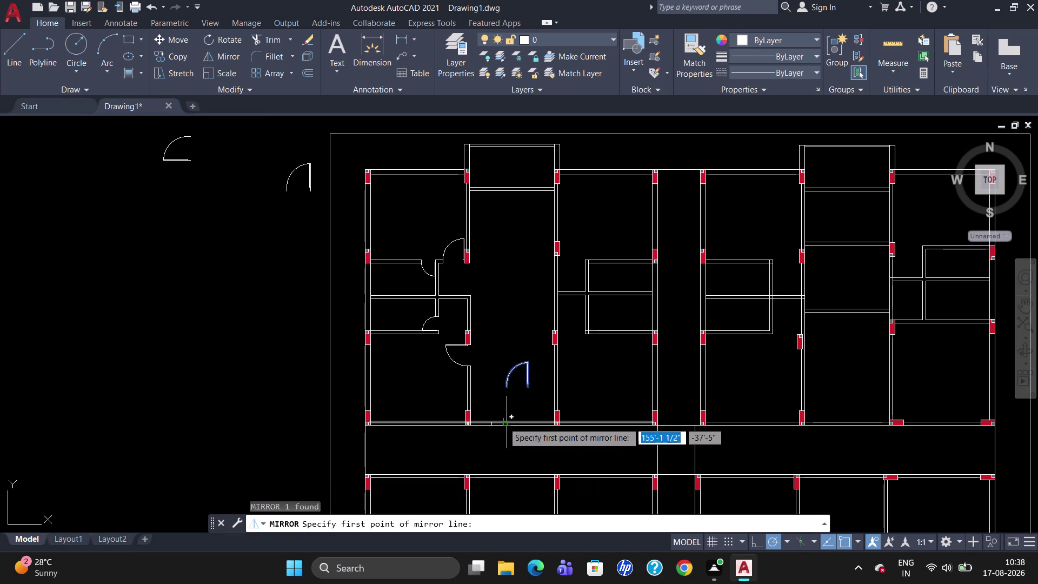
drag(578, 358, 581, 382)
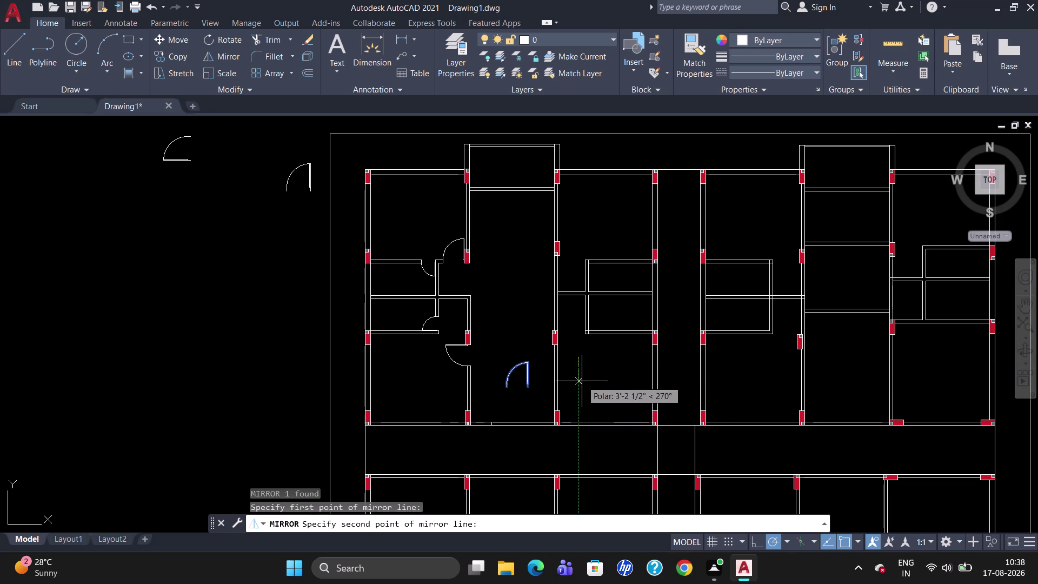
drag(582, 382, 582, 389)
click(581, 388)
drag(611, 423, 581, 389)
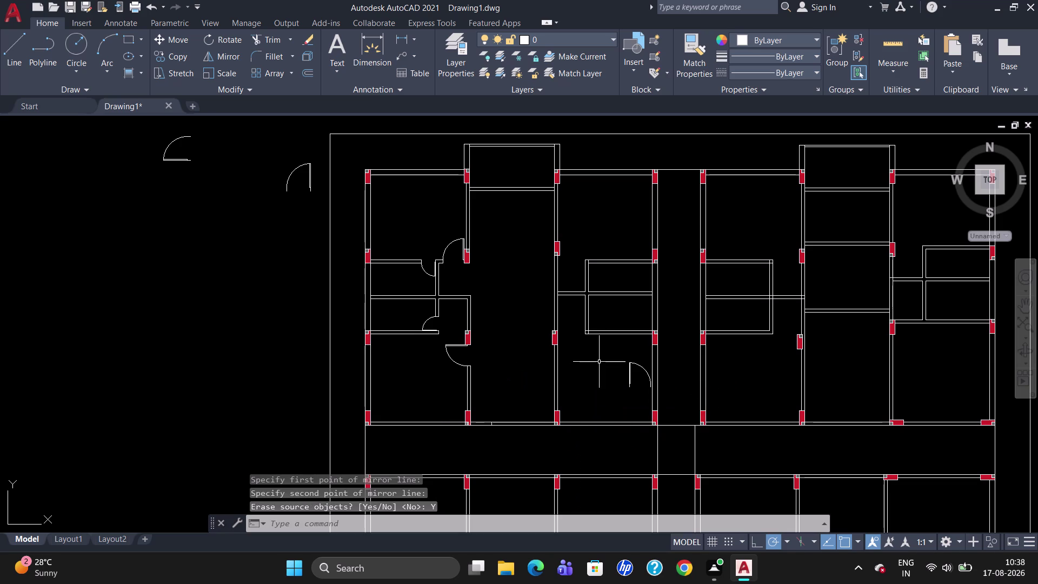
click(631, 373)
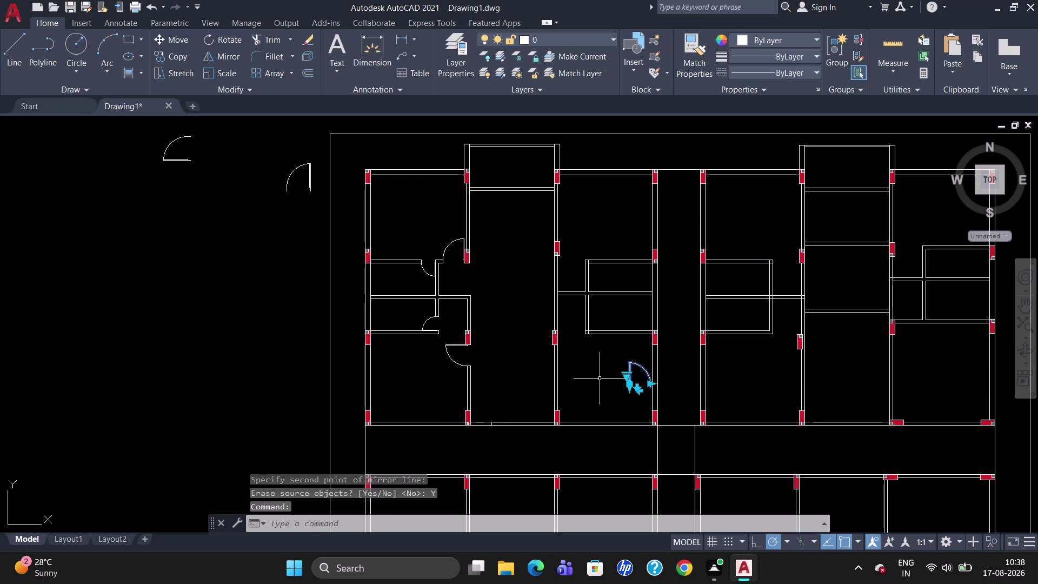
key(m)
key(Return)
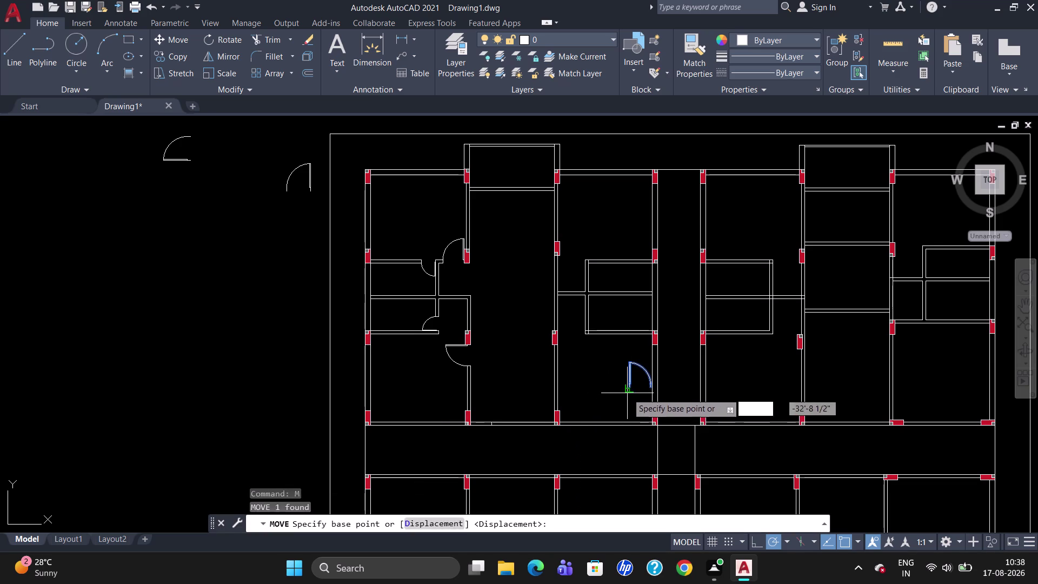
Place the door swing on the bottom wall beside the red column.
click(628, 387)
scroll(up, 3)
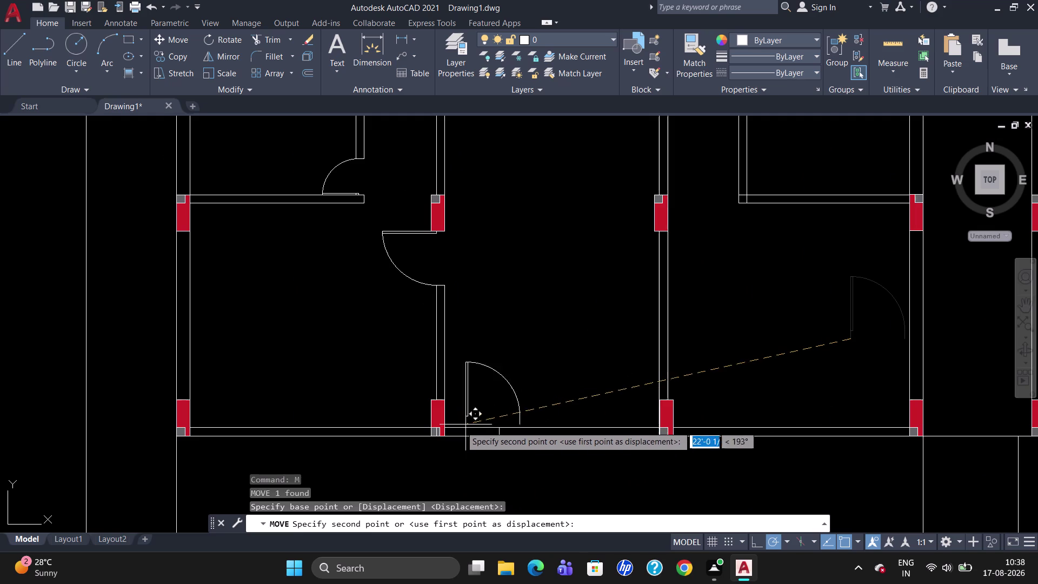
scroll(up, 3)
scroll(up, 3)
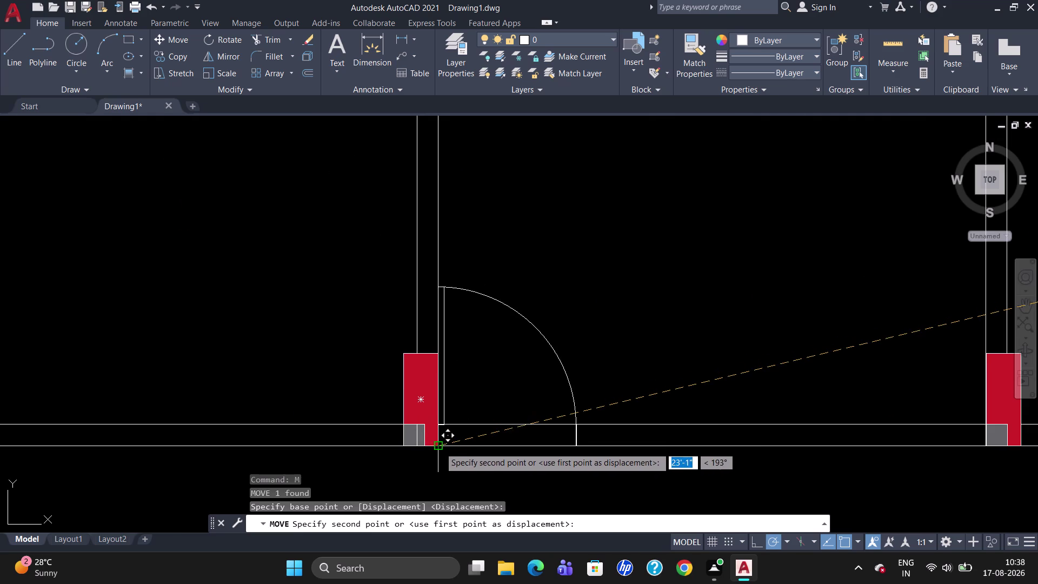
click(439, 447)
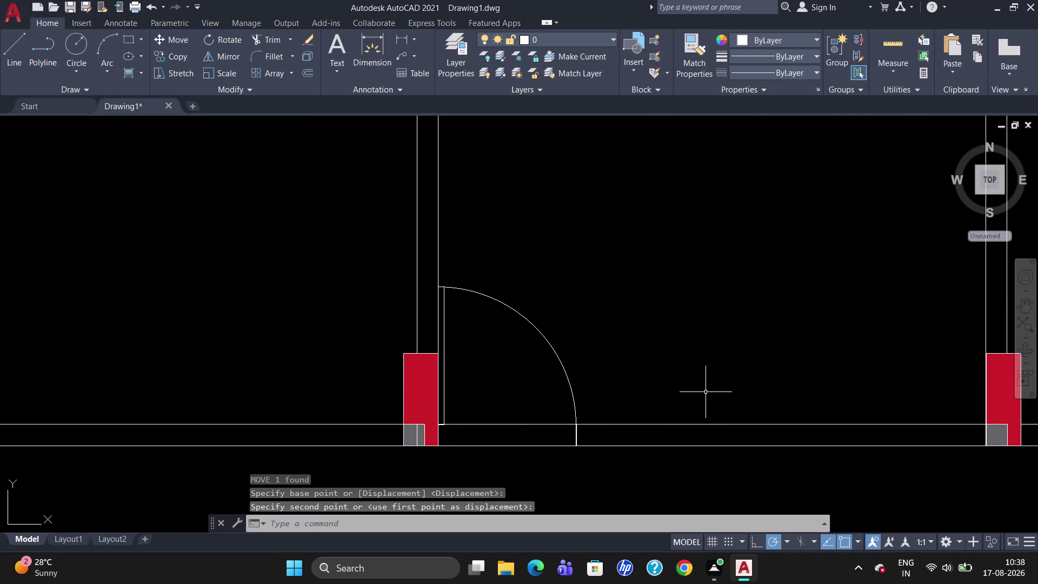
Start trimming the wall lines, then cancel the trim.
text(TR)
key(Return)
key(Return)
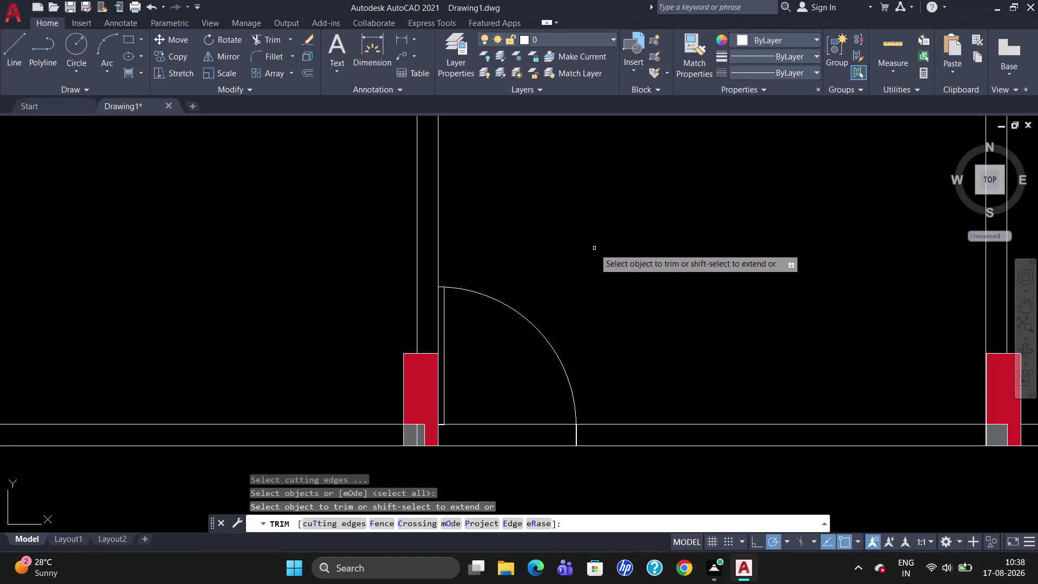
key(Escape)
Move the door swing up and to the right, off the wall.
click(445, 335)
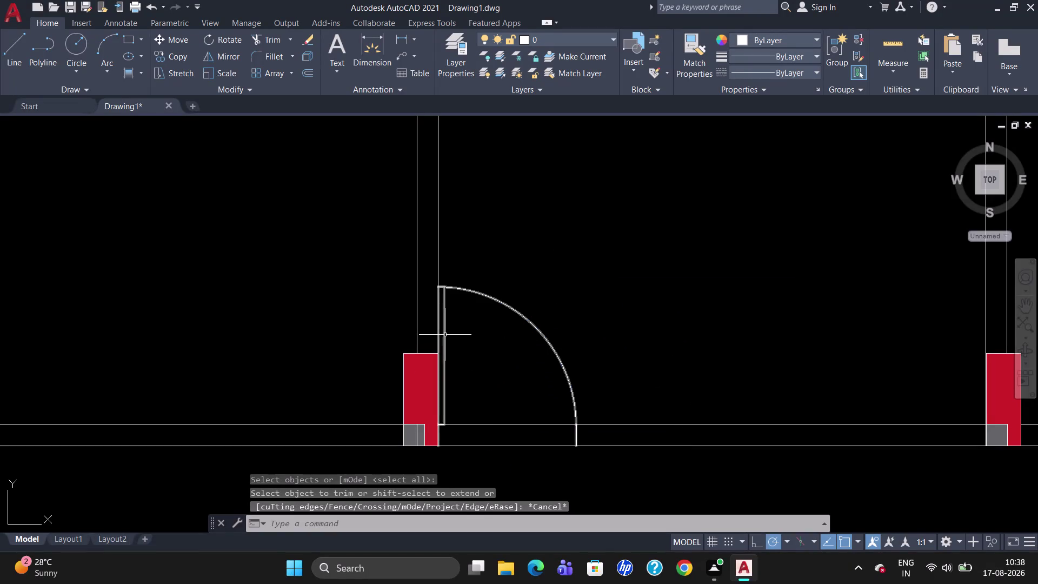
key(m)
key(Return)
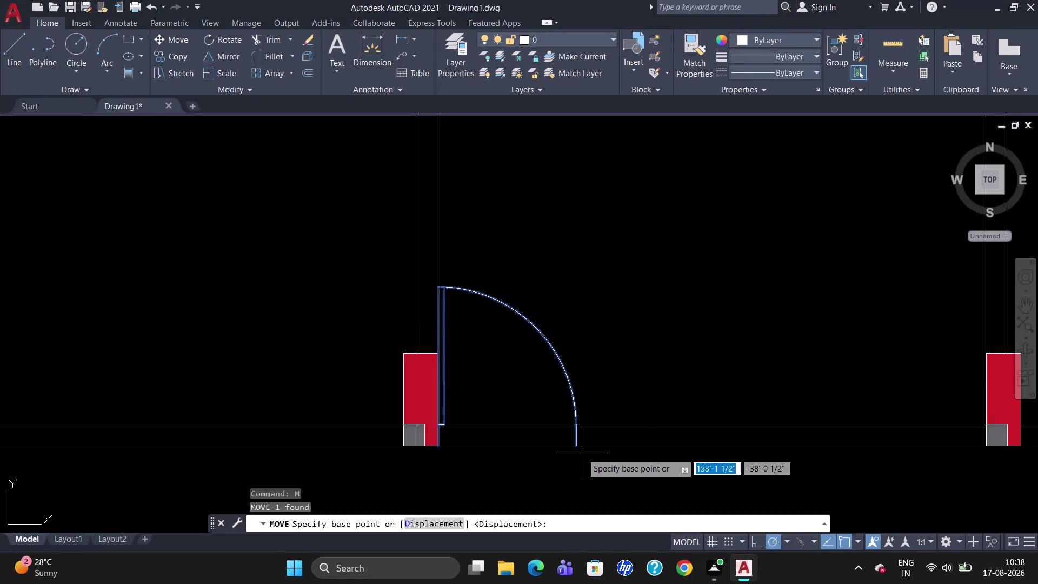
click(577, 448)
click(694, 368)
key(Escape)
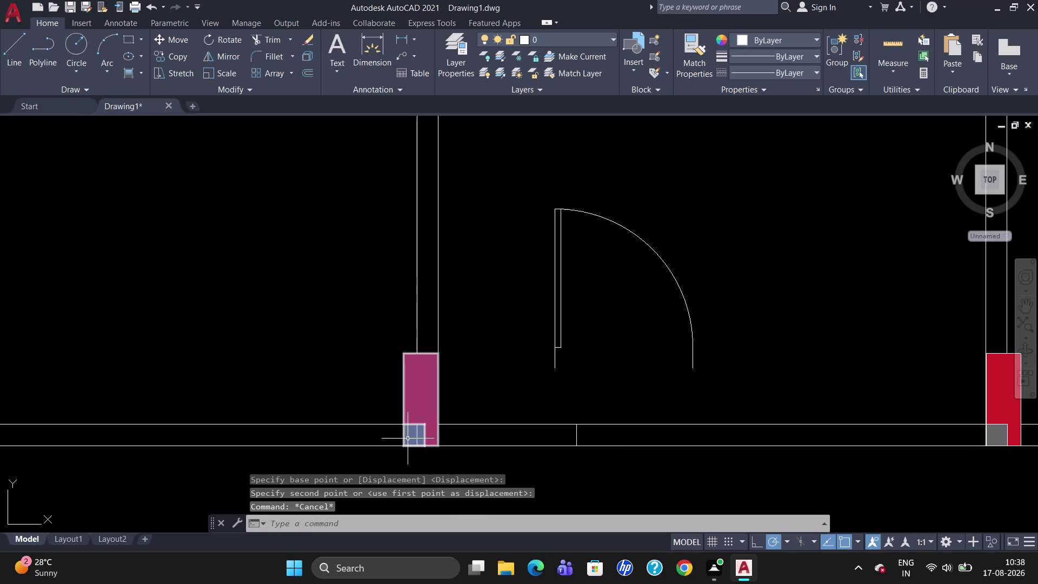
Trim the wall line at the column base and erase a stray stub.
text(TR)
key(Return)
key(Return)
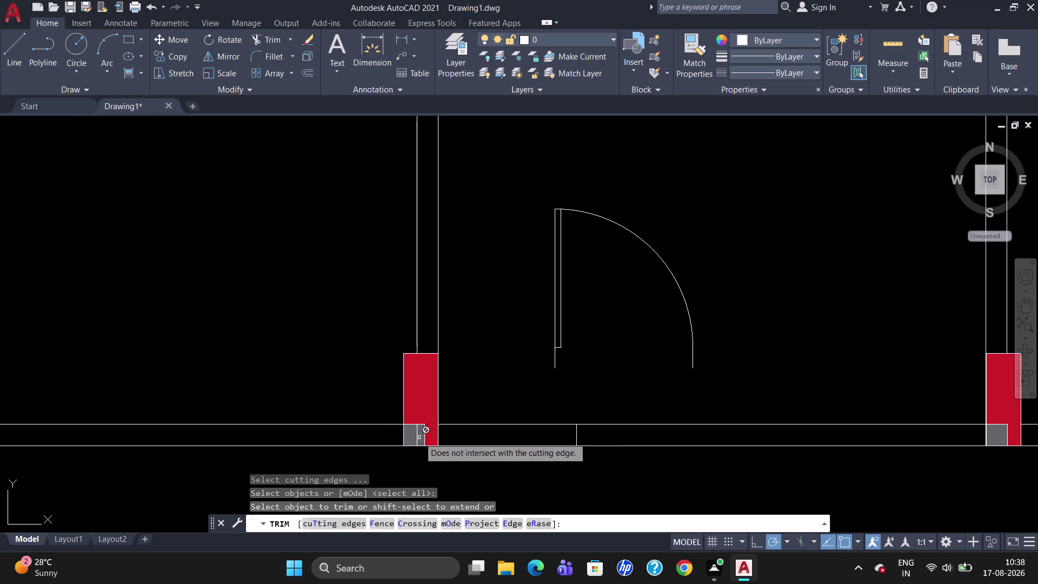
click(418, 437)
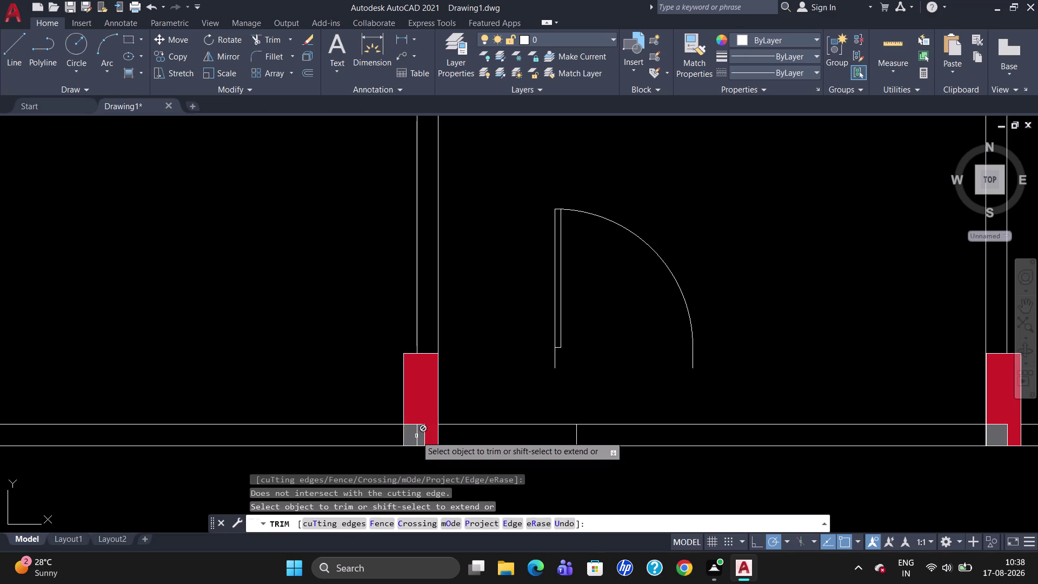
key(Escape)
click(416, 436)
key(Delete)
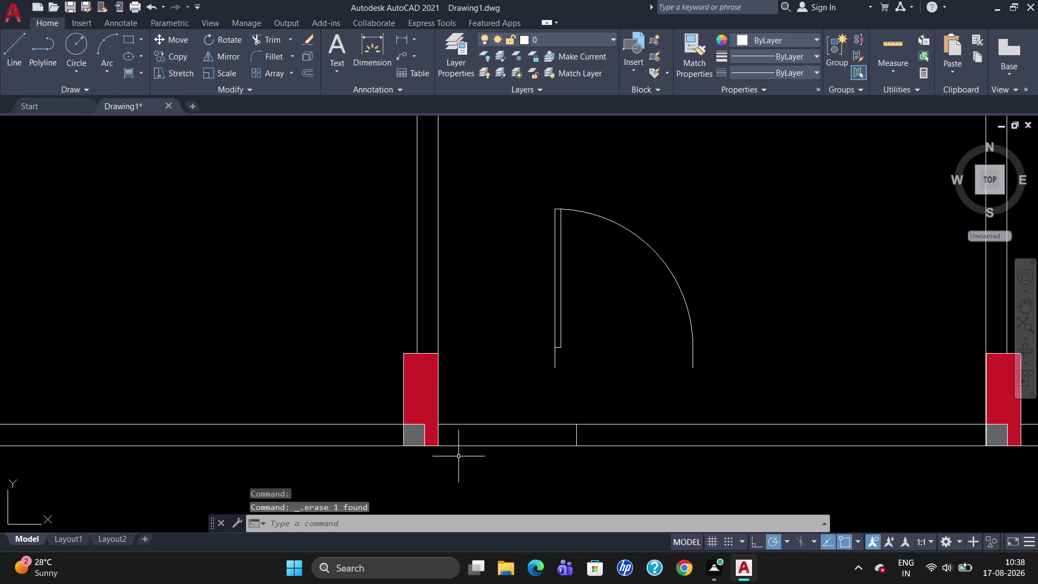
Try starting a line with a 9-inch tracking offset, then cancel.
key(l)
key(Return)
text(T)
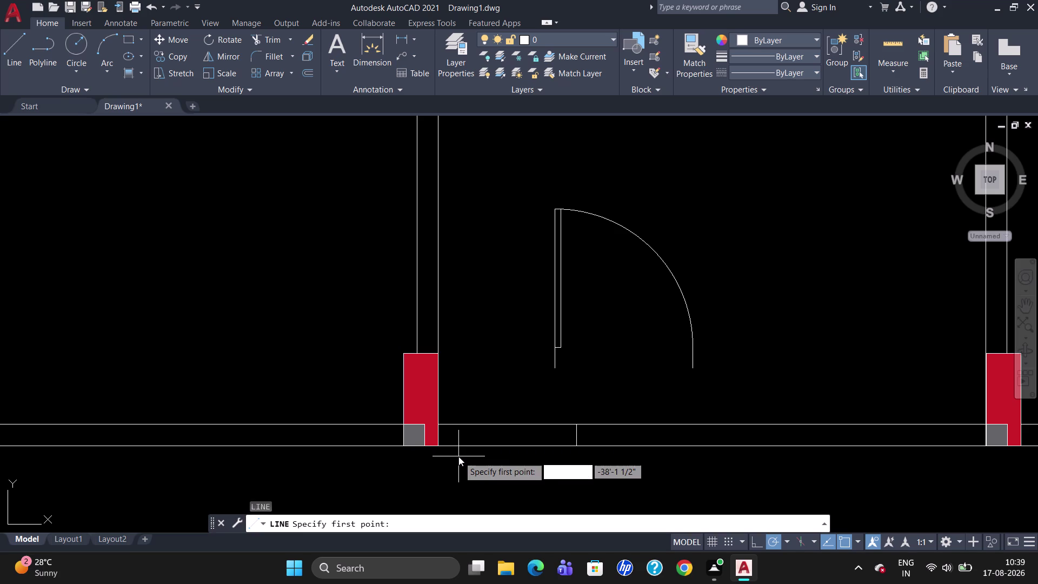
text(L)
key(BackSpace)
key(k)
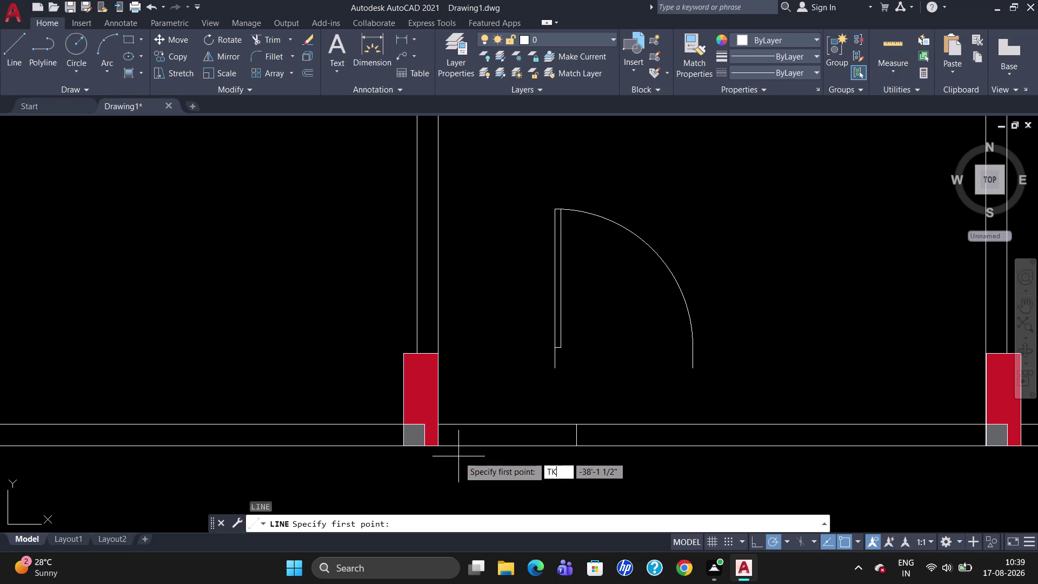
key(Return)
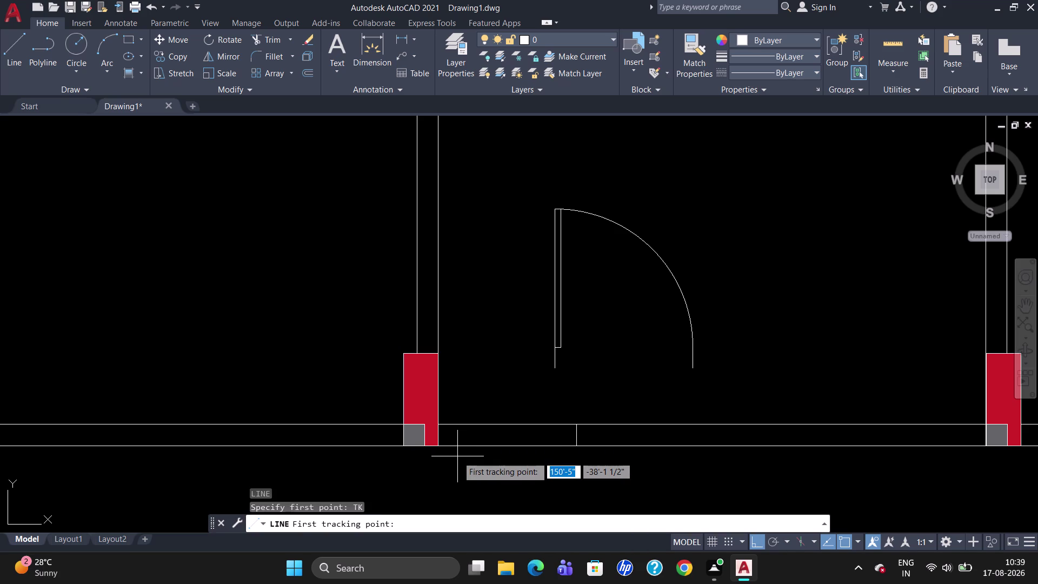
text(9")
key(Return)
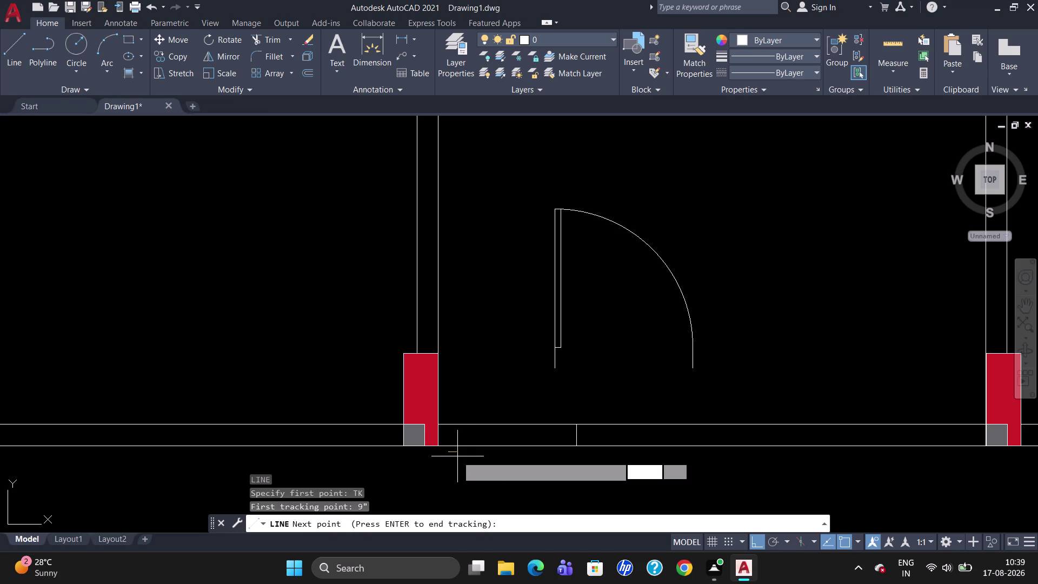
key(Return)
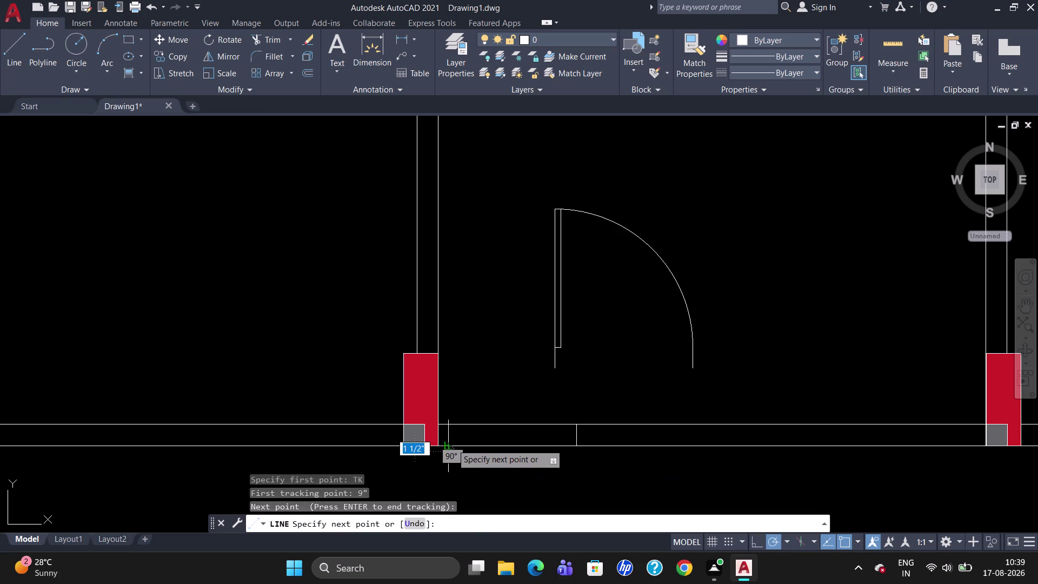
key(Escape)
Draw a short line across the bottom wall, tracked 12 inches from the column corner.
key(l)
key(Return)
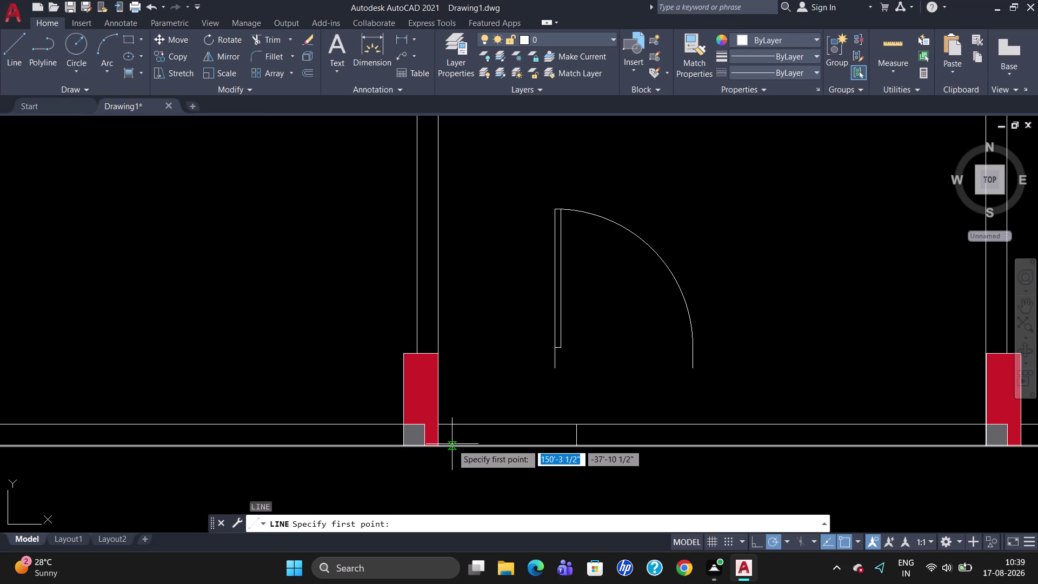
text(TK)
key(Return)
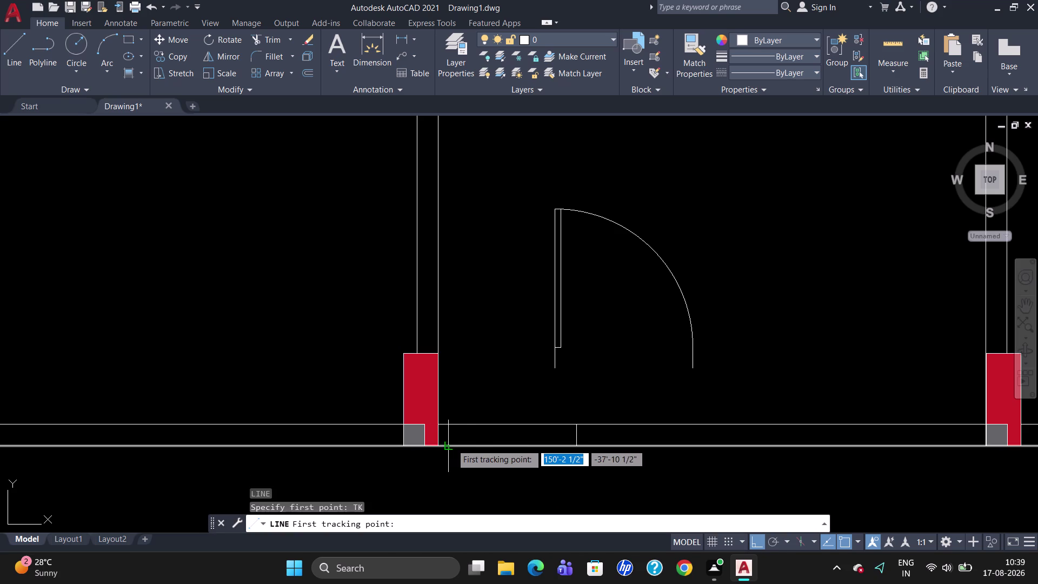
click(442, 421)
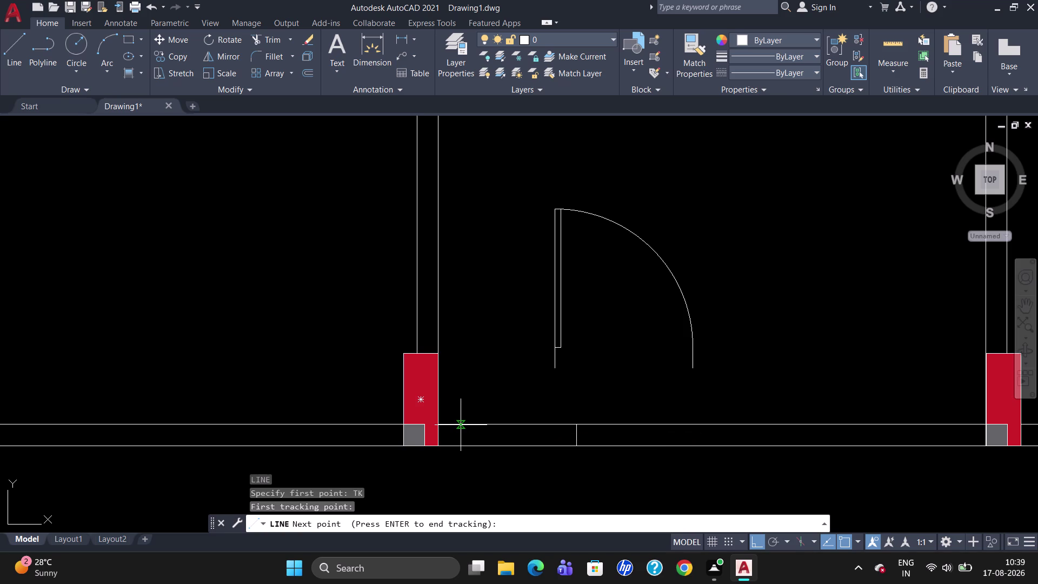
text(12")
key(Return)
key(Return)
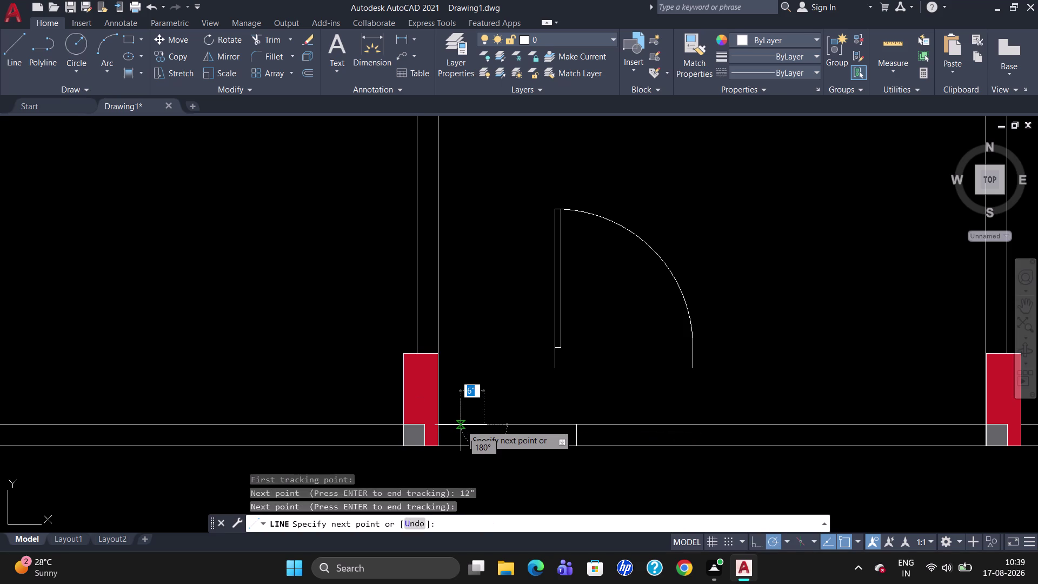
click(485, 445)
key(Escape)
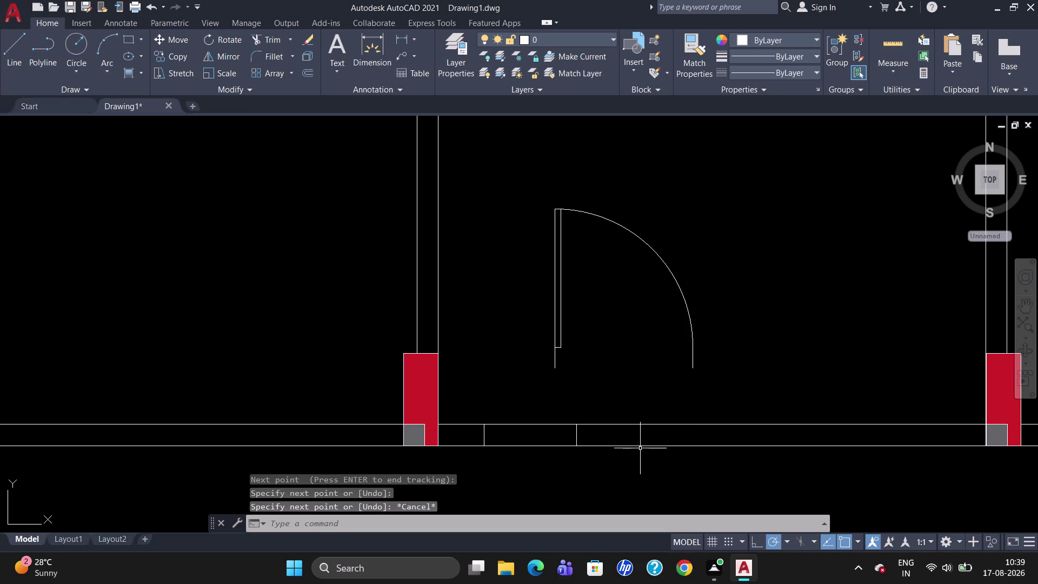
Move the door swing to the opening edge line.
scroll(down, 3)
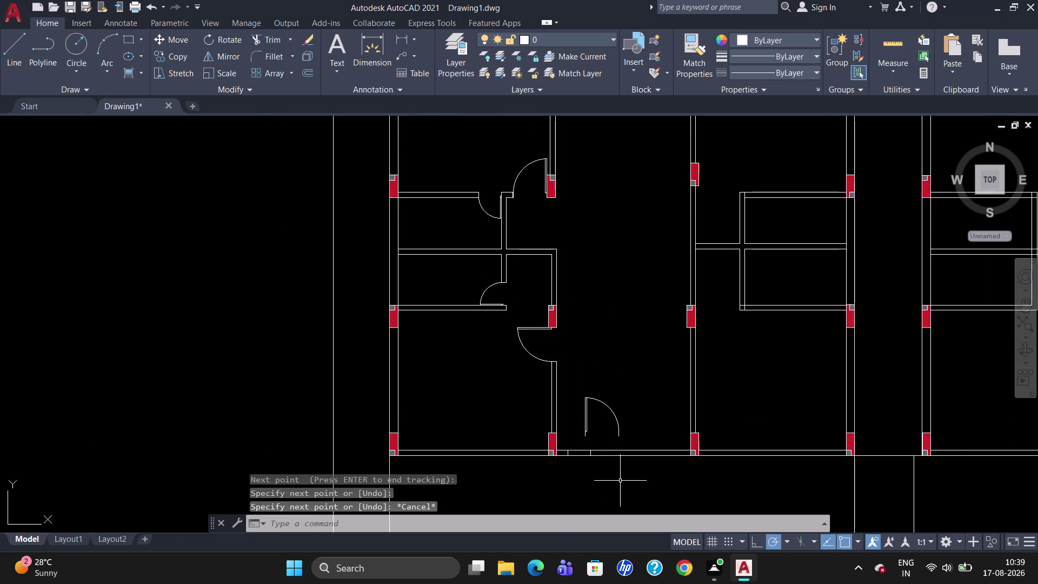
scroll(up, 3)
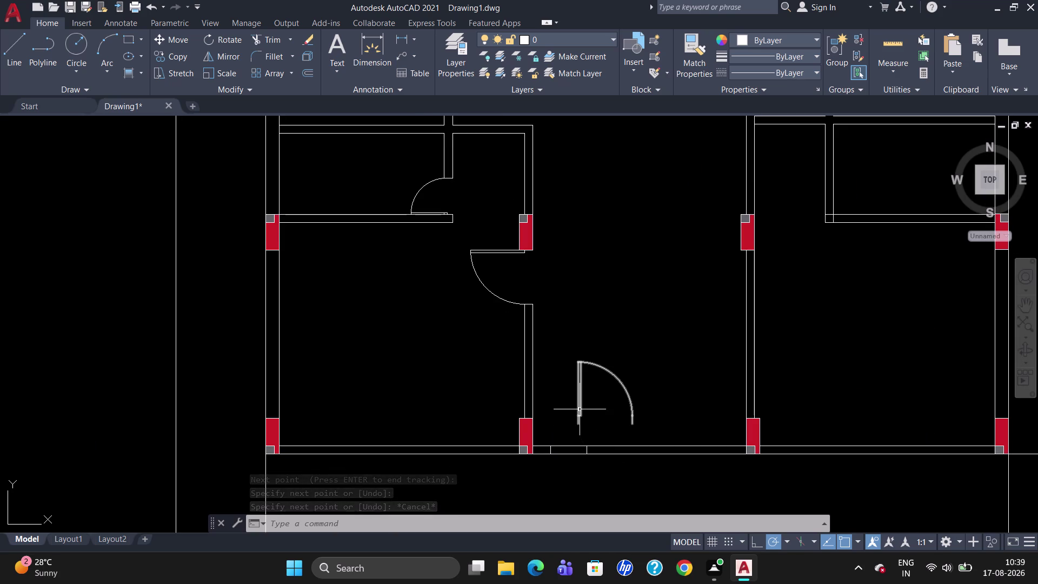
click(579, 409)
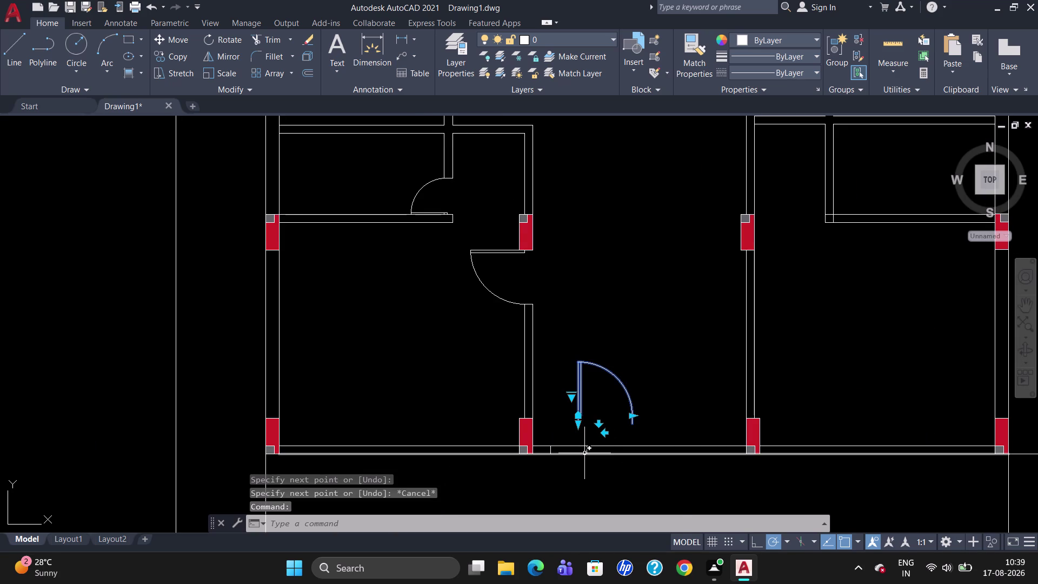
key(m)
key(Return)
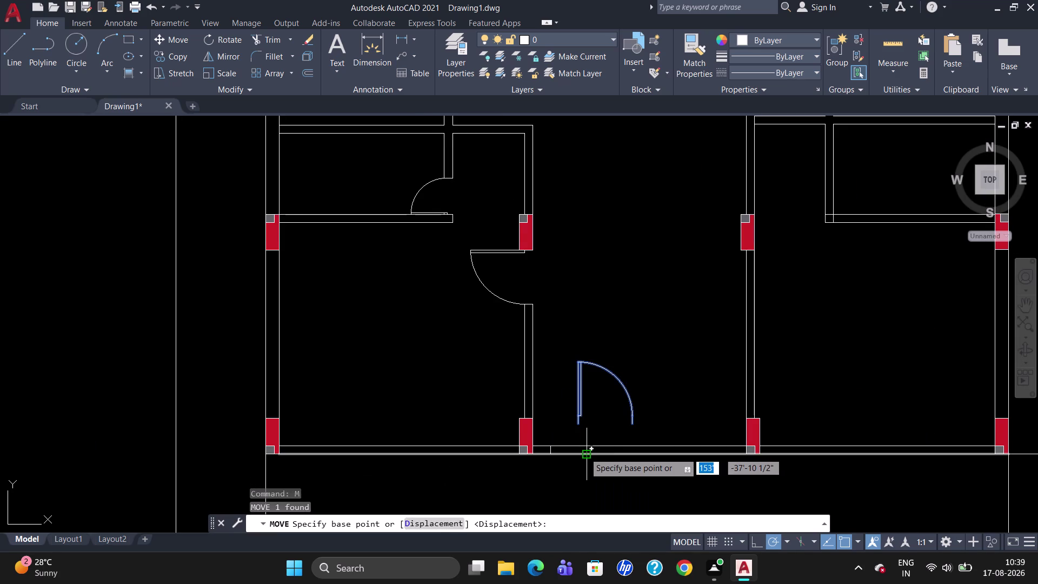
click(579, 426)
scroll(up, 3)
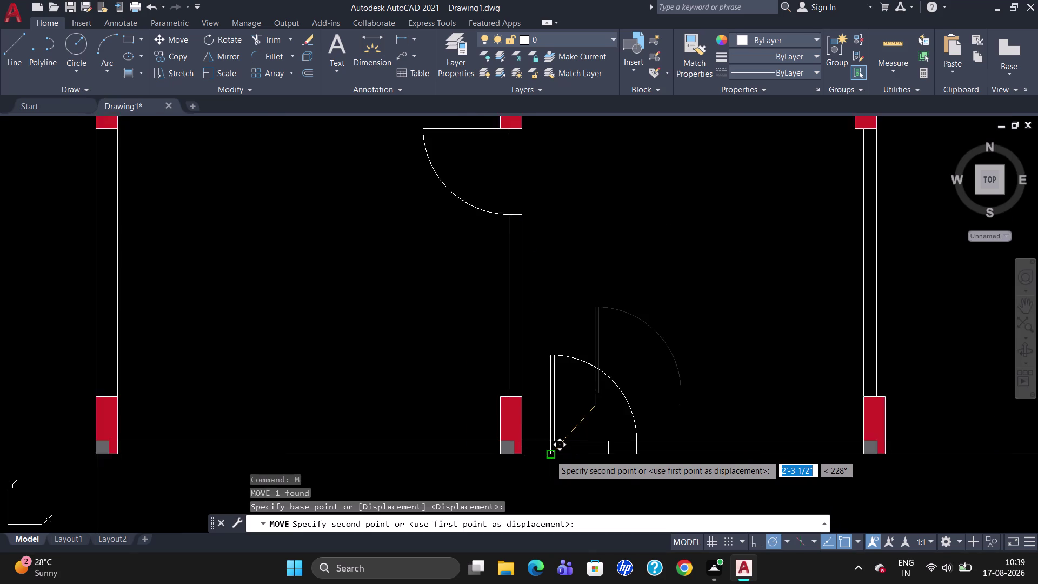
scroll(up, 3)
click(551, 452)
scroll(down, 3)
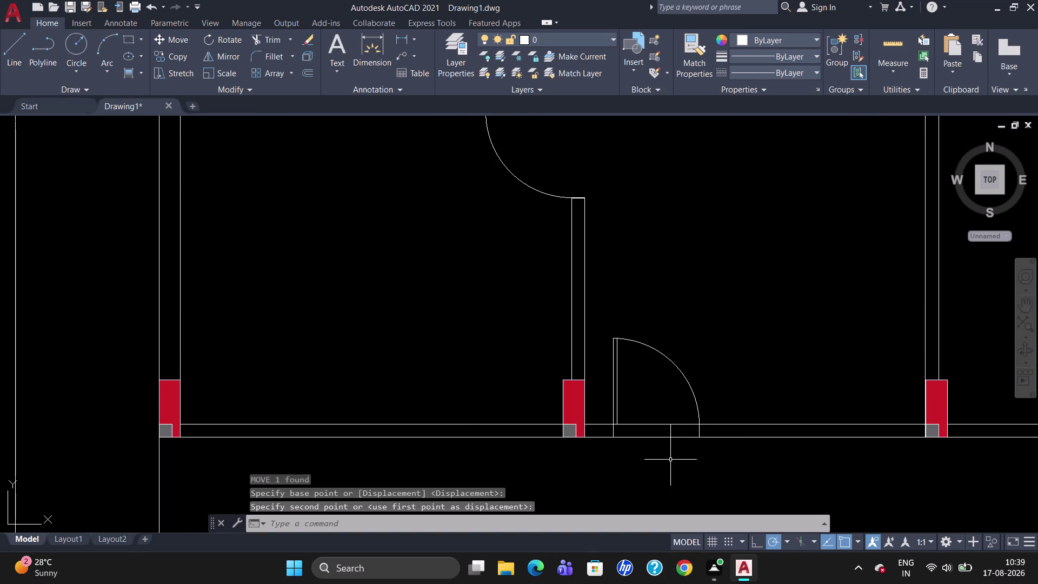
Trim both wall lines inside the door opening.
click(672, 429)
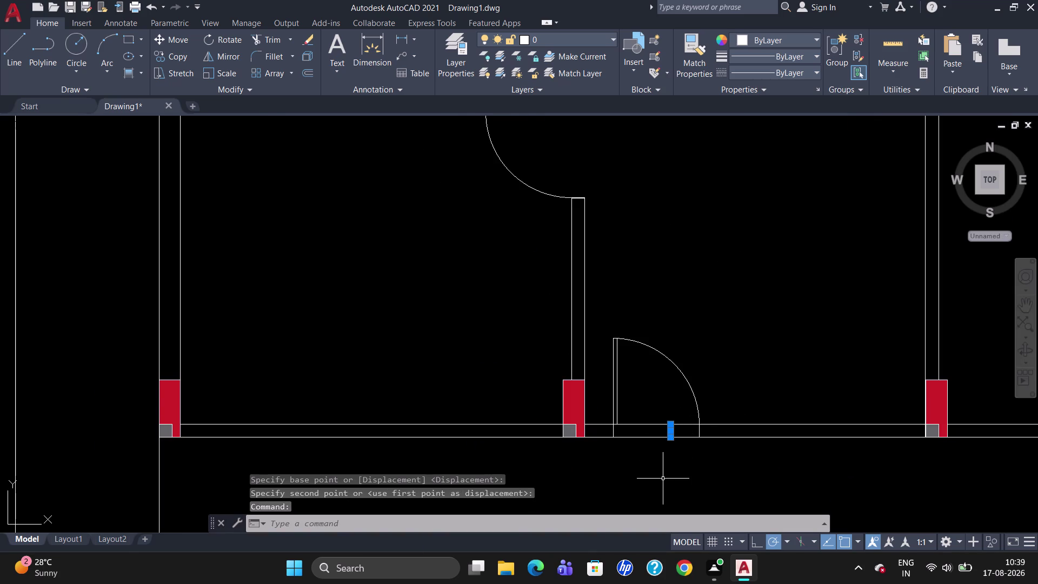
key(Delete)
text(TR)
key(Return)
key(Return)
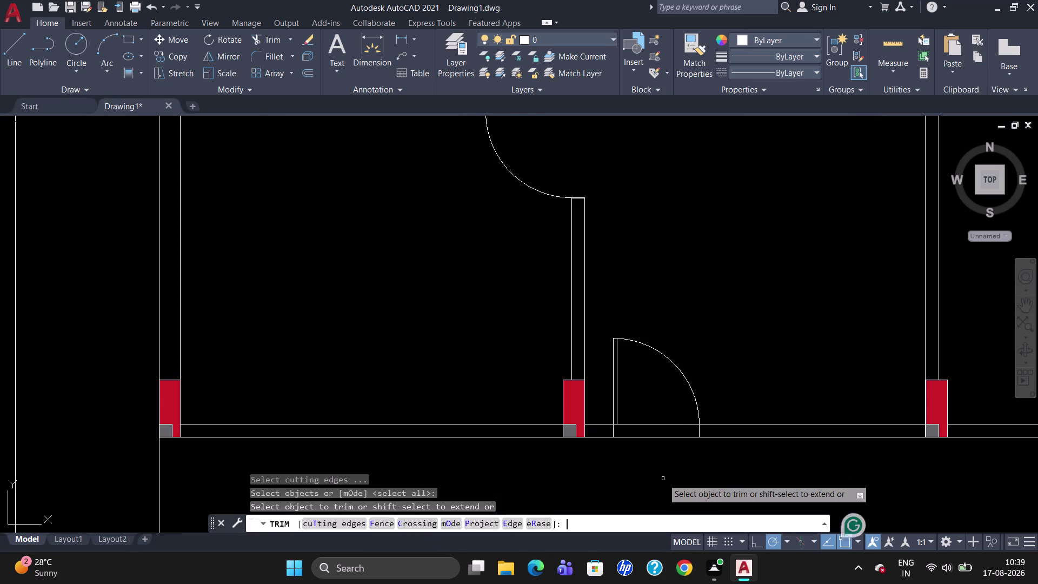
click(658, 424)
click(657, 438)
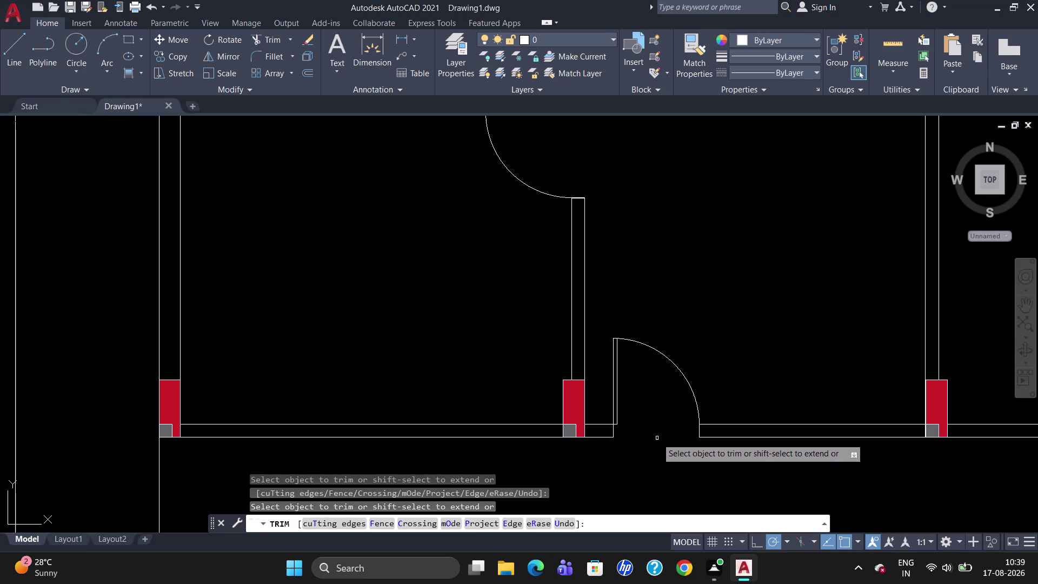
scroll(down, 3)
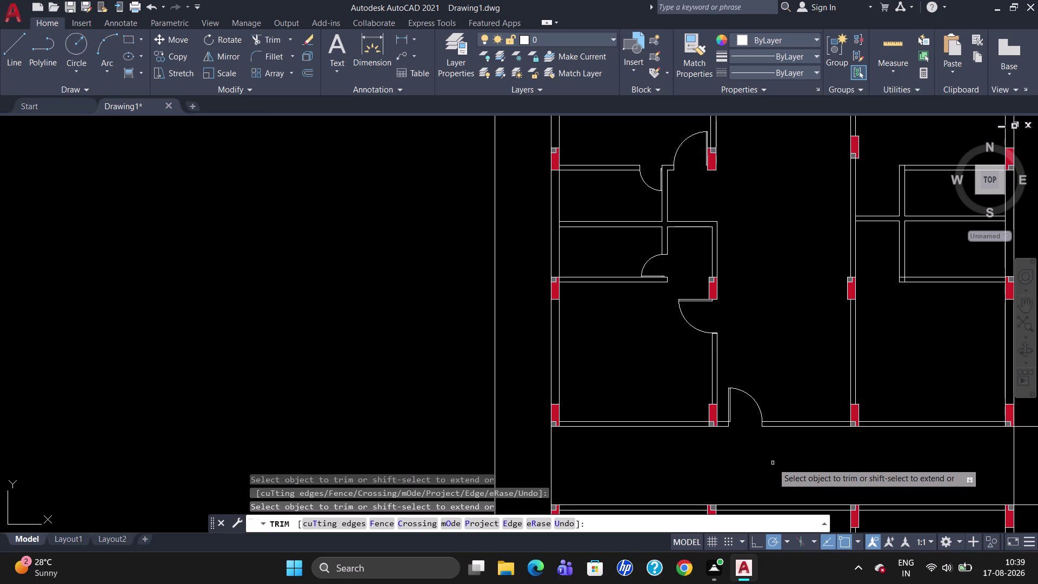
scroll(down, 3)
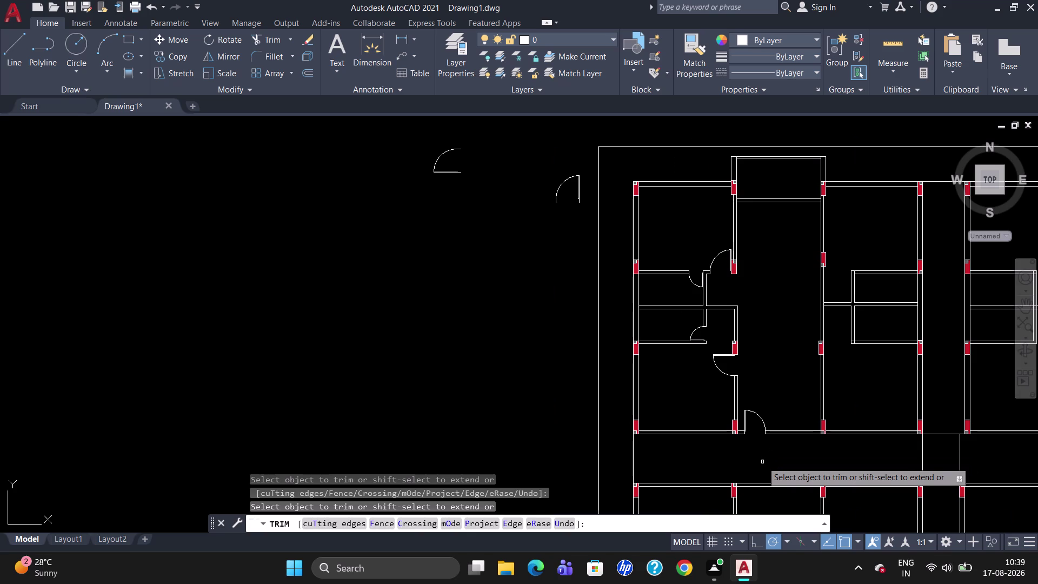
scroll(up, 3)
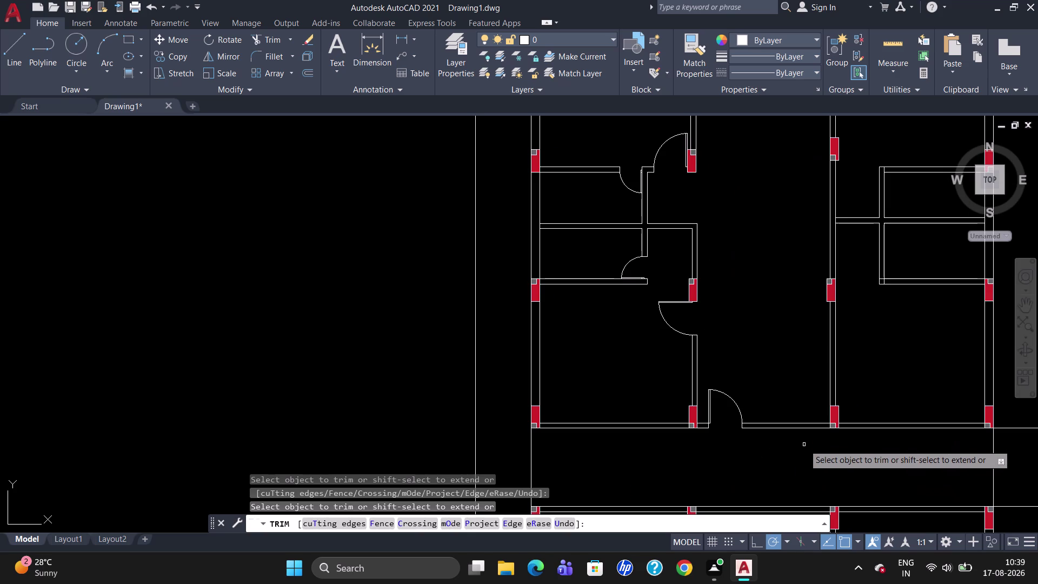
scroll(up, 3)
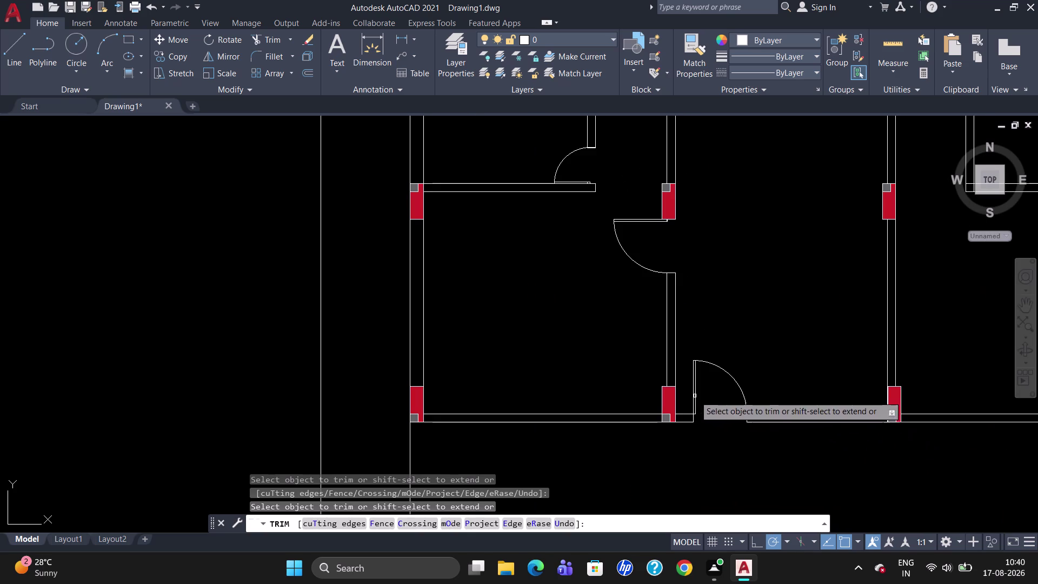
key(Escape)
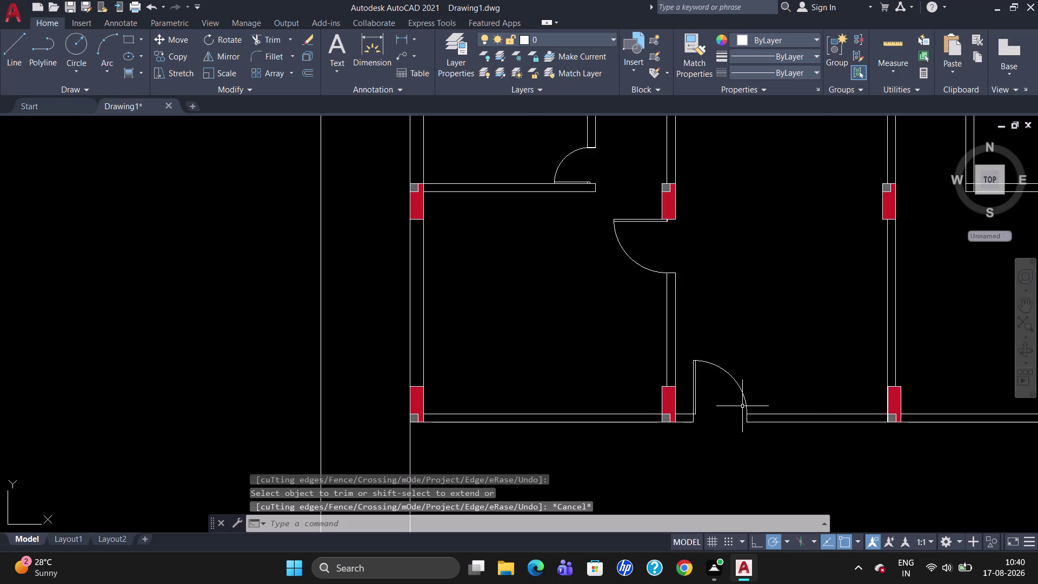
Move the door swing up above the opening.
click(742, 389)
key(m)
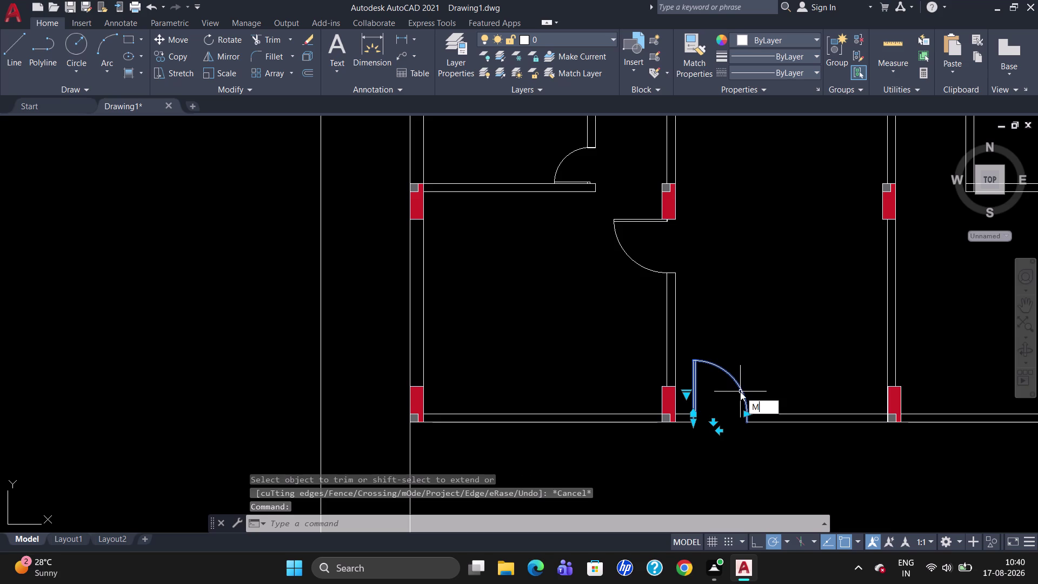
key(Return)
click(744, 424)
click(765, 373)
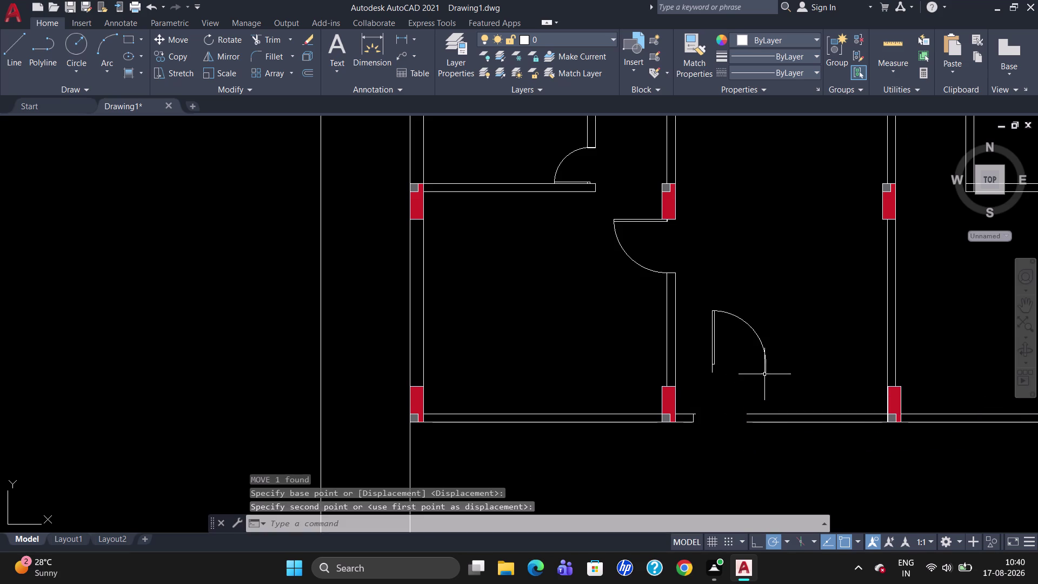
key(Escape)
scroll(up, 3)
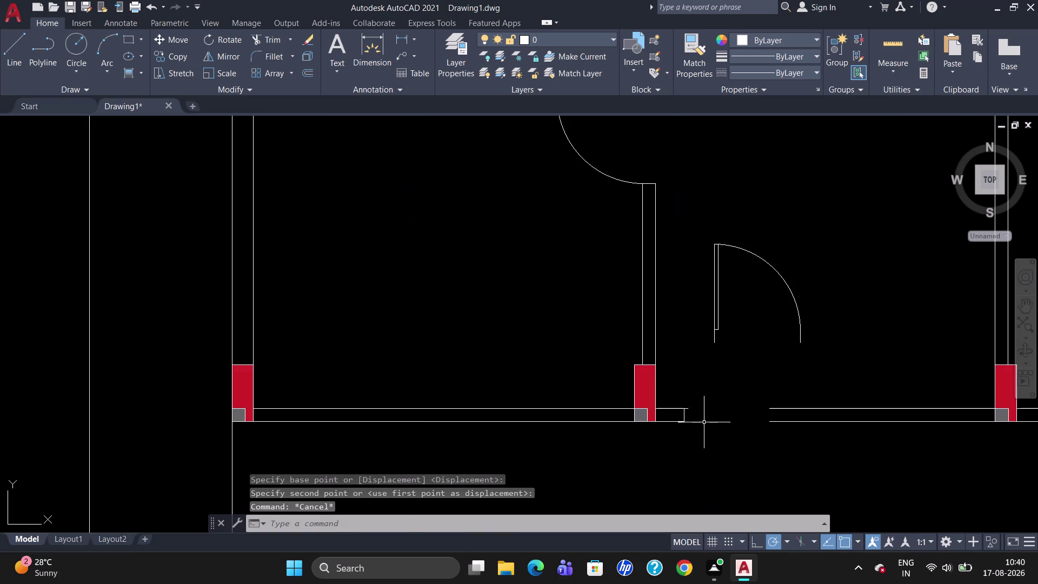
text(TR)
key(Return)
Finish the trim, then offset the opening edge line 3" toward the wall side.
key(Return)
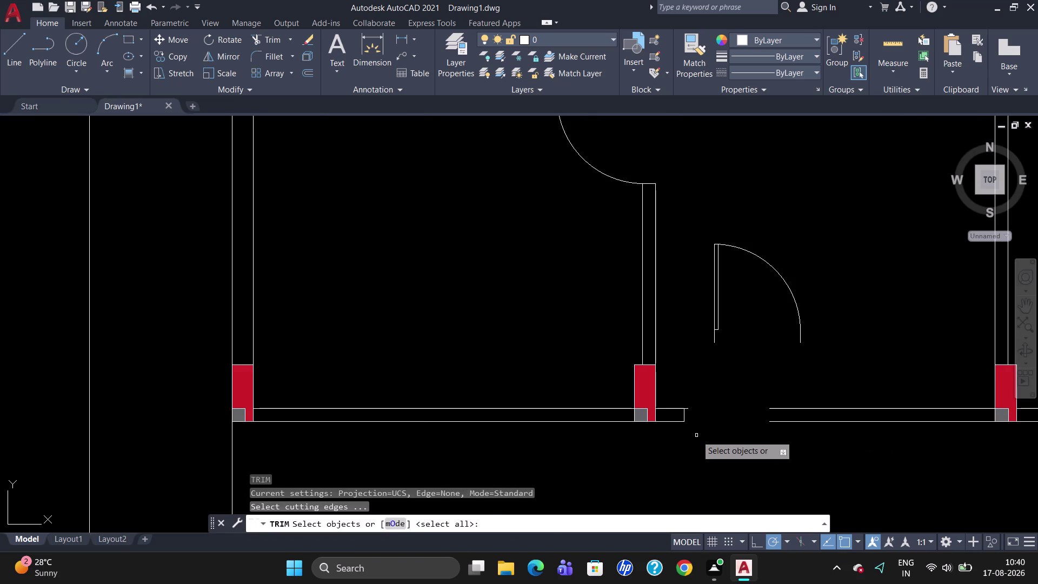
click(687, 410)
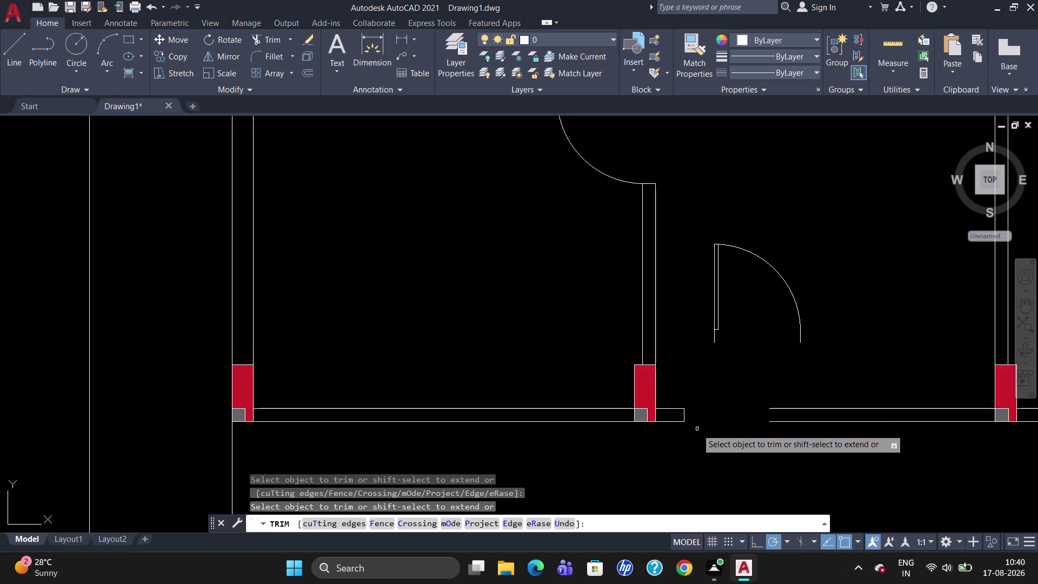
key(Escape)
key(o)
key(Return)
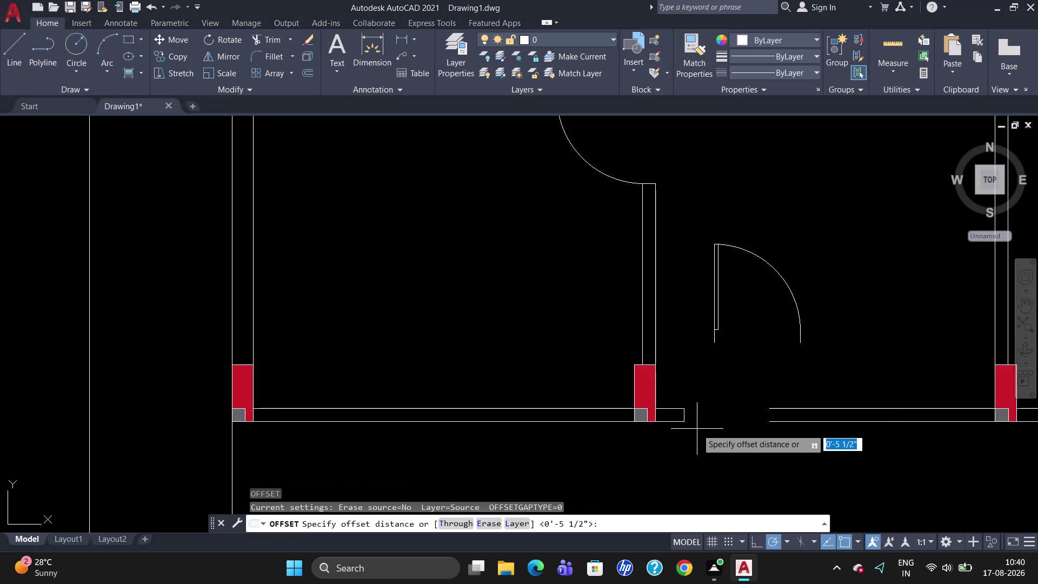
key(3)
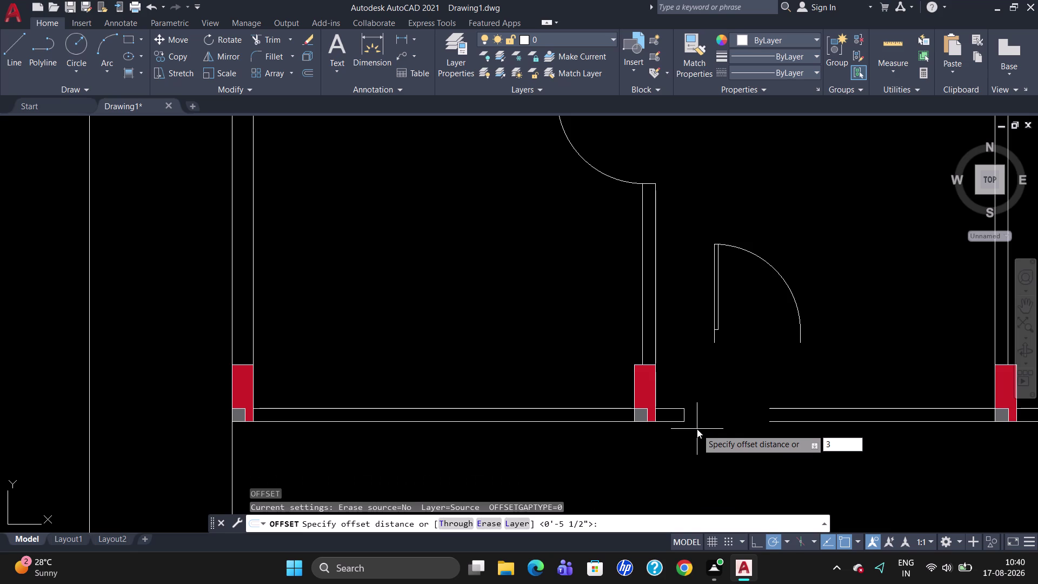
key(shift+quotedbl)
key(Return)
click(685, 415)
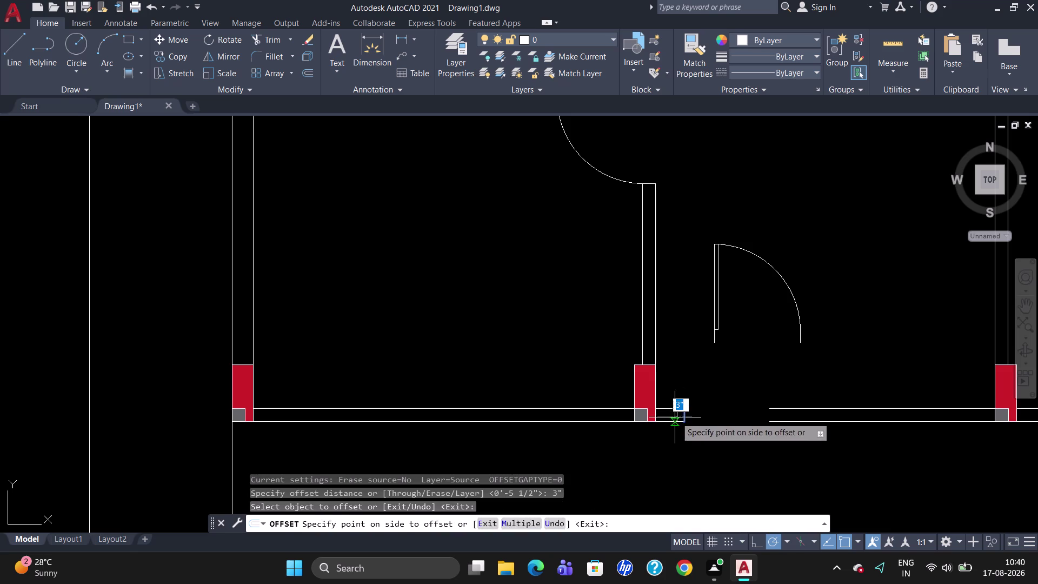
click(672, 417)
key(Escape)
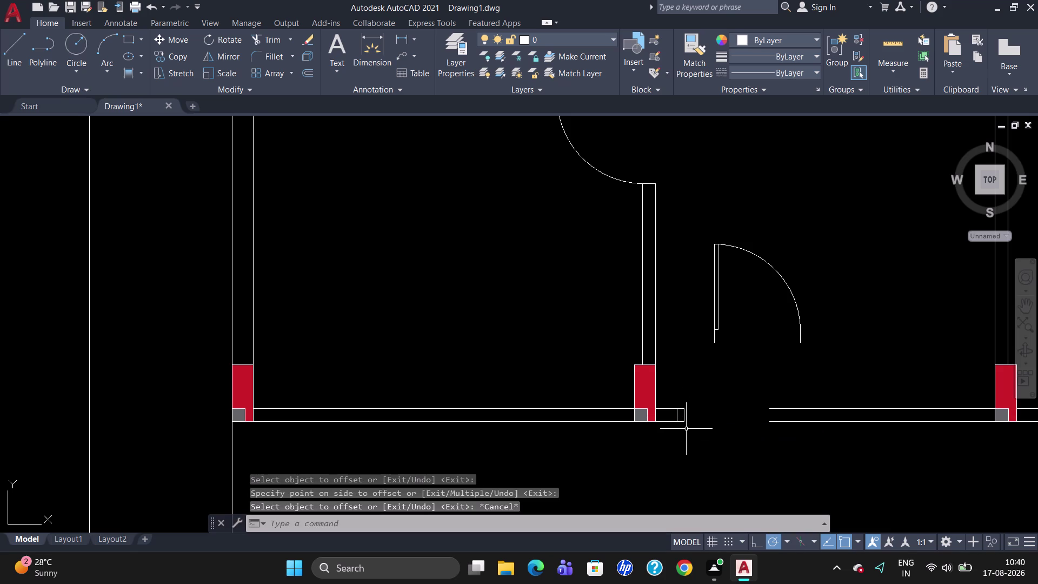
Erase the original opening edge line.
click(683, 412)
key(BackSpace)
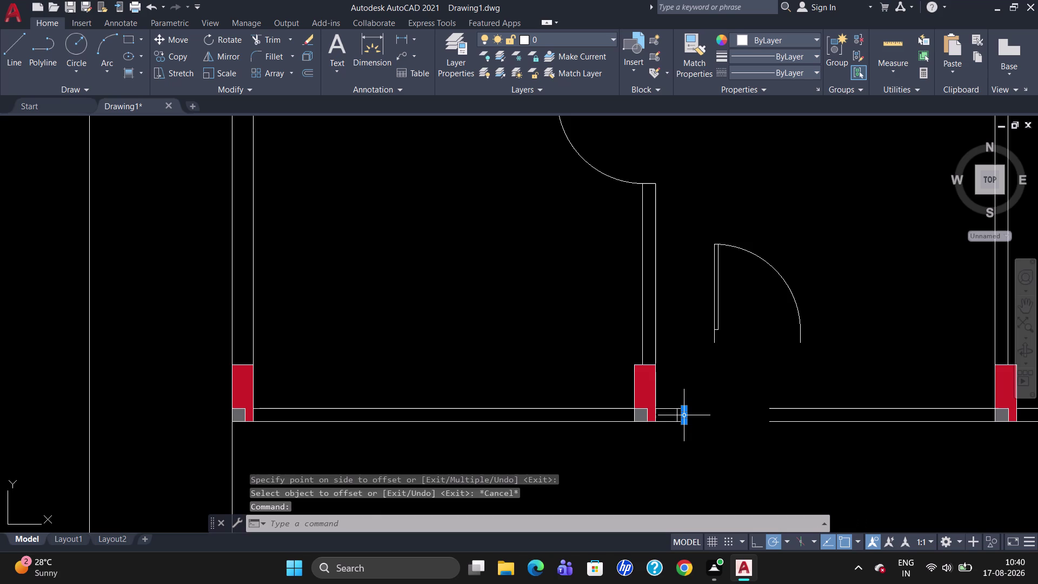
key(Delete)
click(683, 408)
key(Escape)
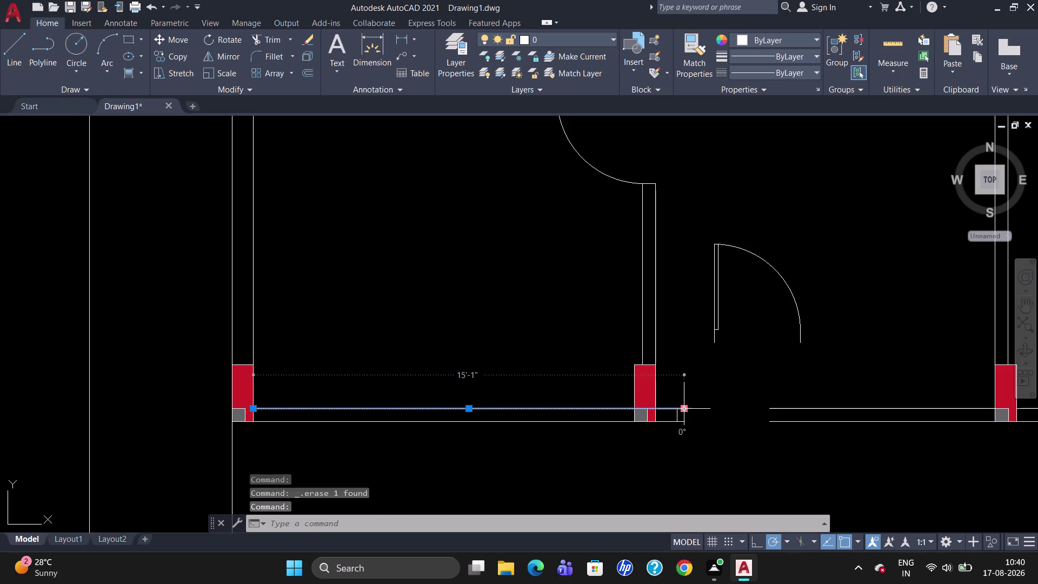
scroll(up, 3)
Trim two wall line pieces past the opening.
key(Escape)
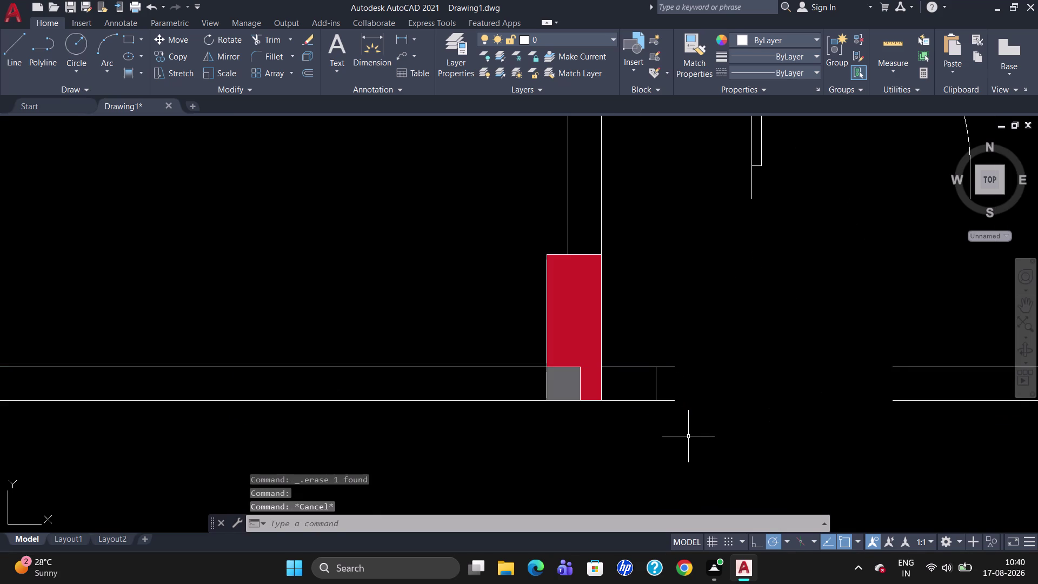
text(TR)
key(Return)
key(Return)
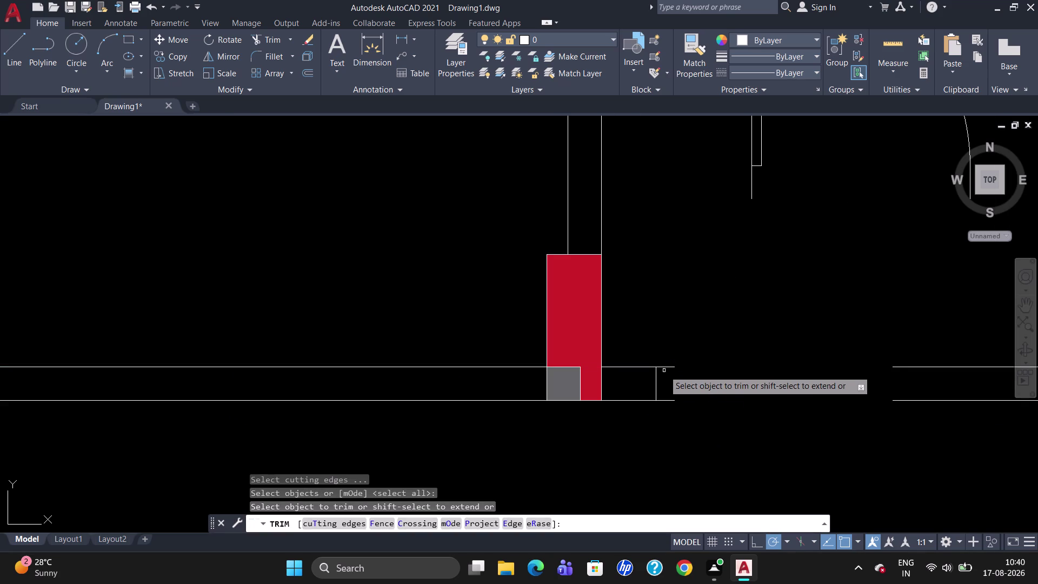
click(666, 366)
click(670, 402)
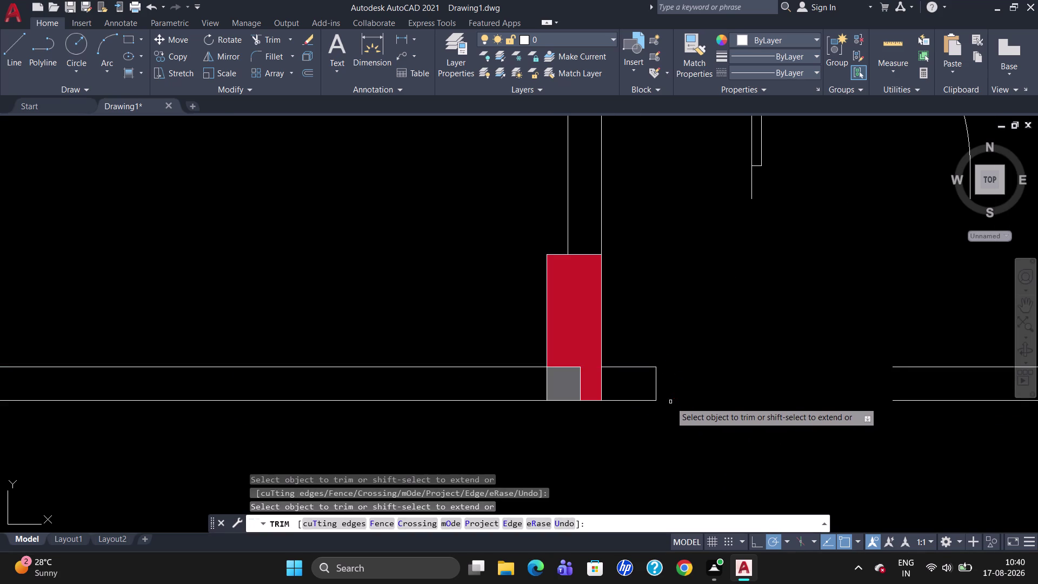
key(Escape)
key(Escape)
key(Escape)
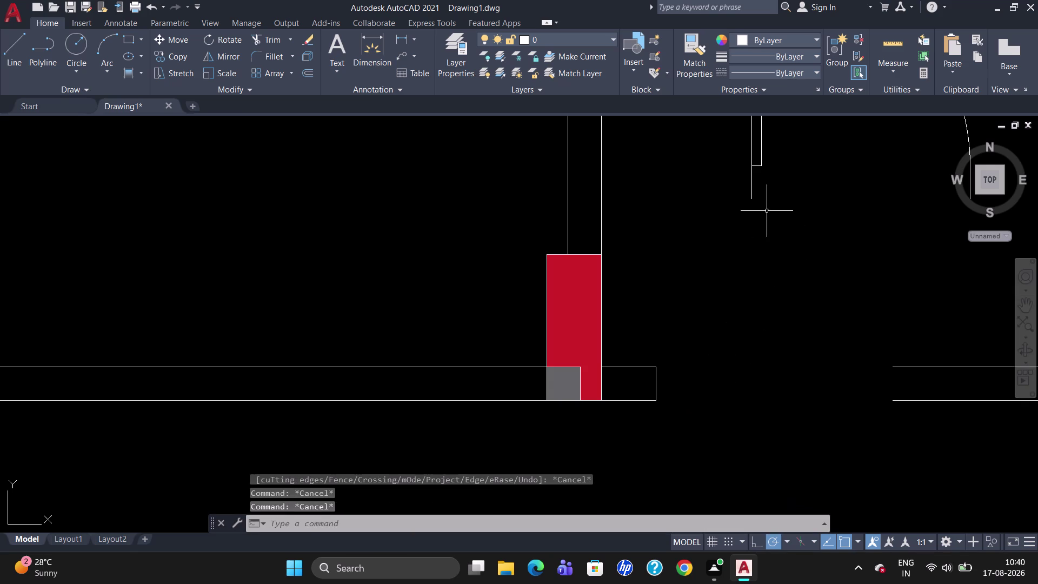
Move the door swing down near the wall opening.
key(m)
key(Return)
click(752, 197)
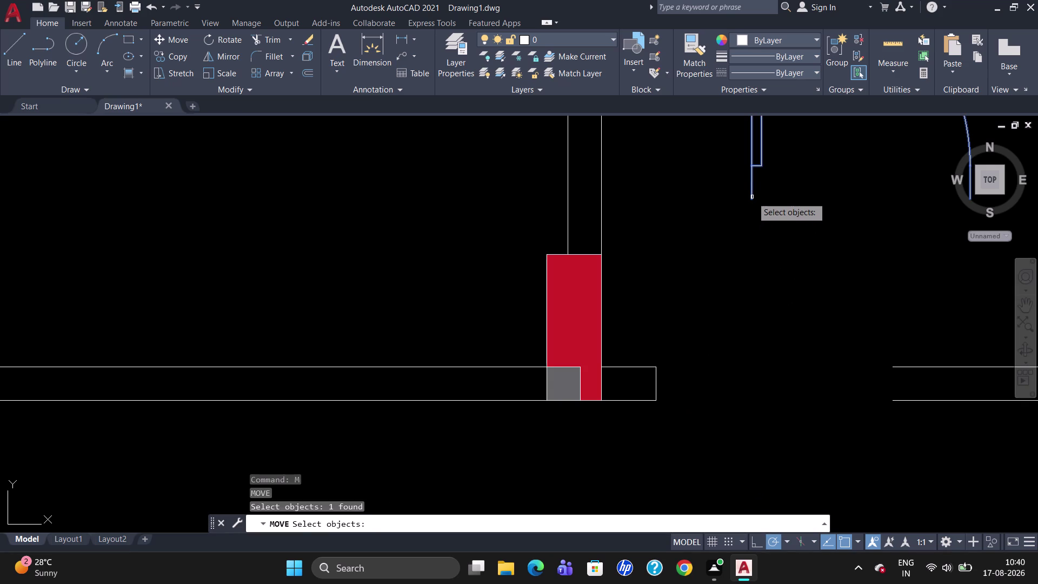
key(Return)
click(752, 198)
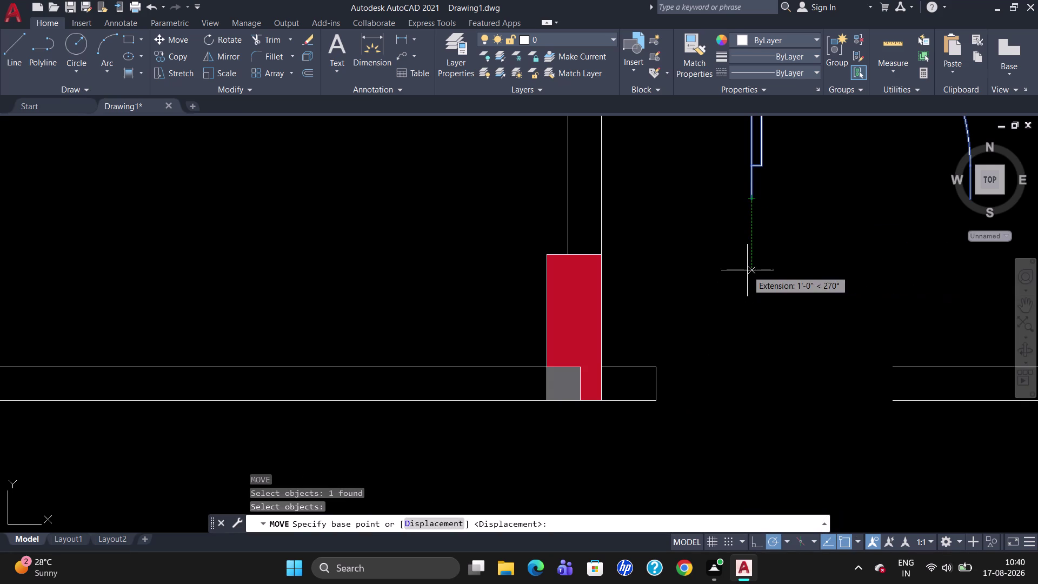
click(749, 267)
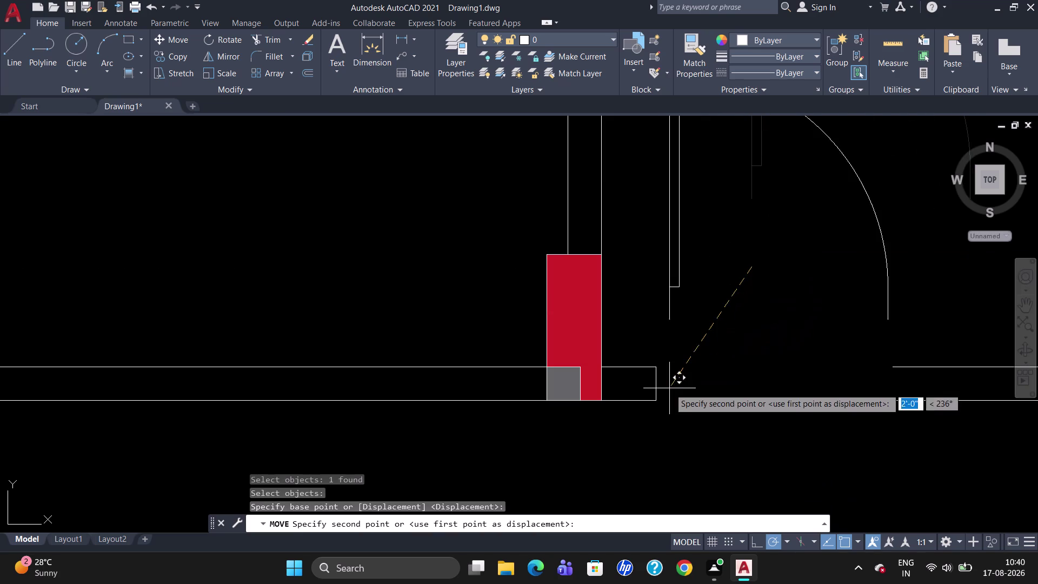
click(656, 406)
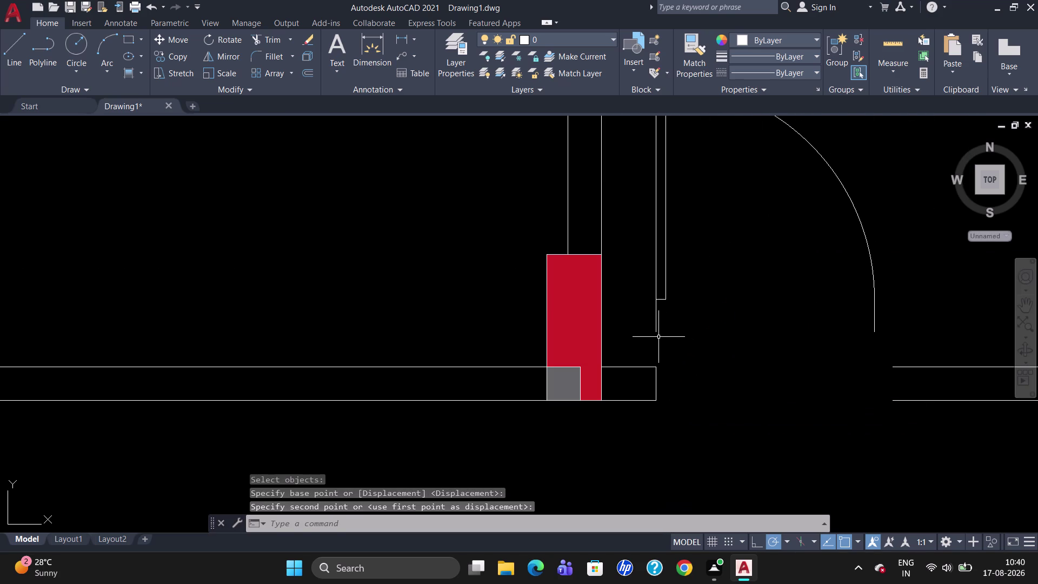
Snap the door hinge onto the wall opening corner.
click(658, 333)
key(m)
key(Return)
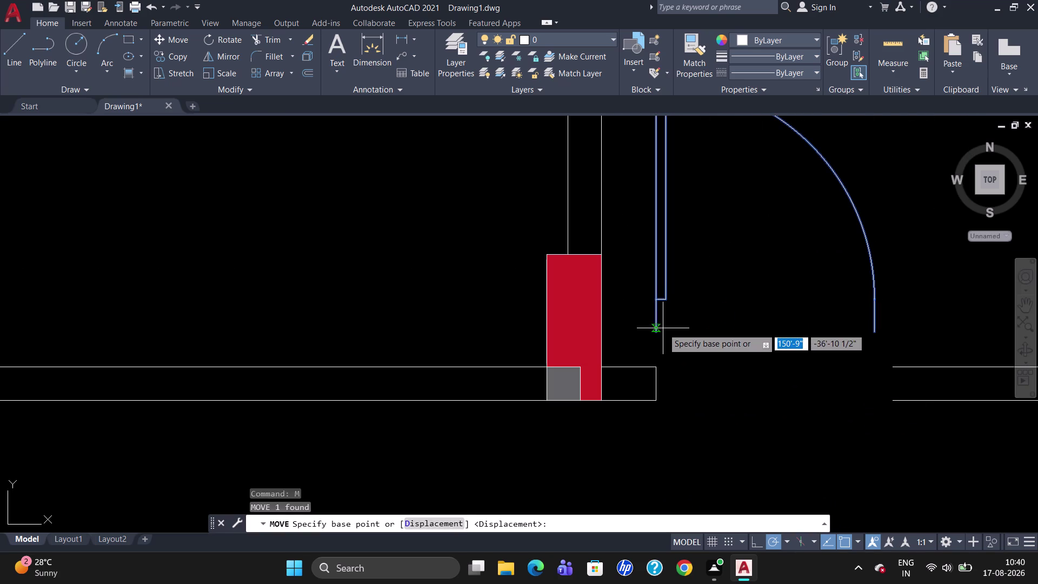
click(659, 329)
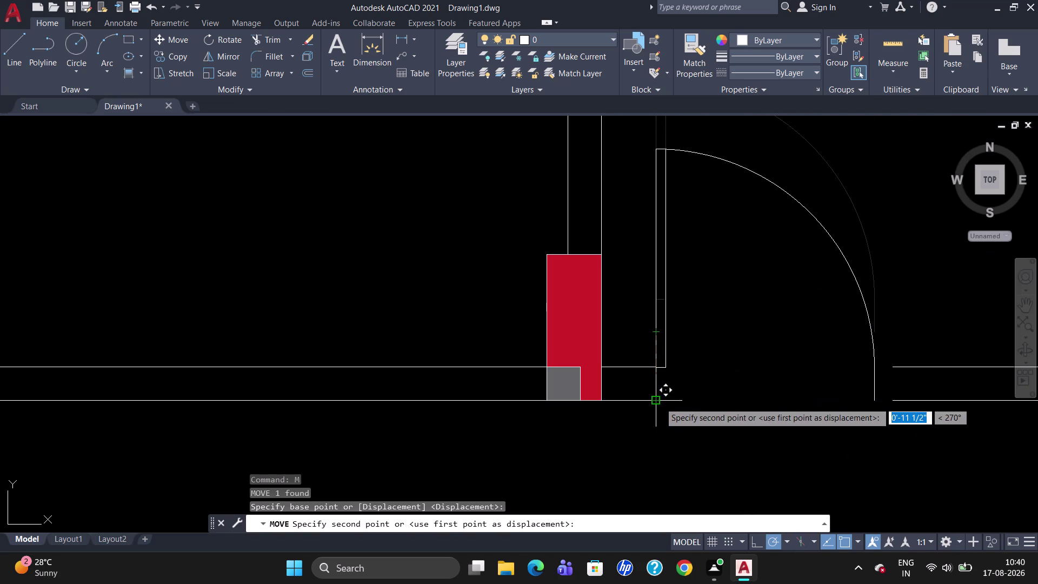
click(659, 402)
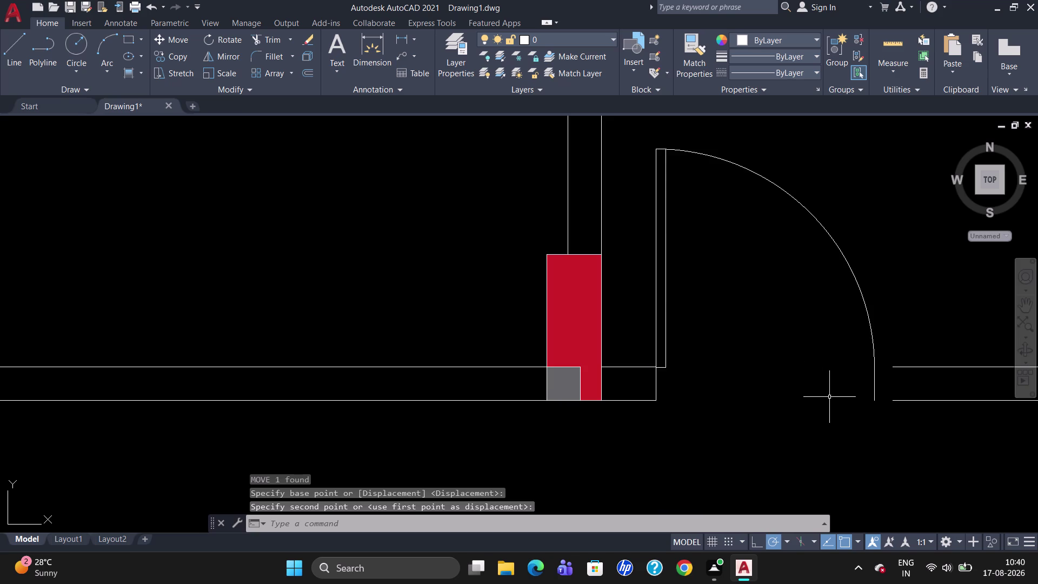
Begin a line at the door arc's end.
key(l)
key(Return)
click(892, 369)
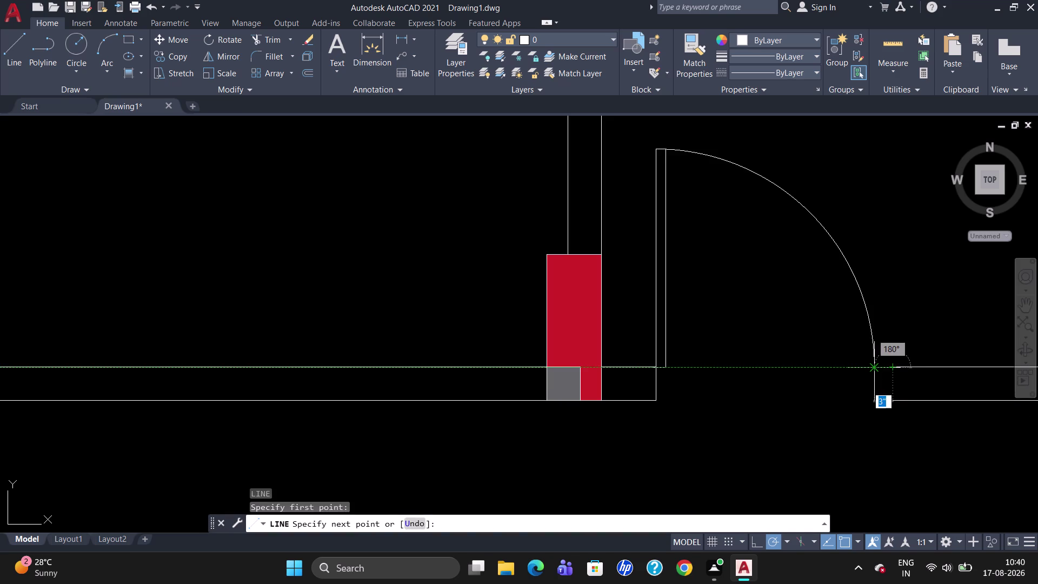
Draw short lines to the wall's lower edge, closing the wall end.
click(875, 371)
key(Escape)
key(l)
key(Return)
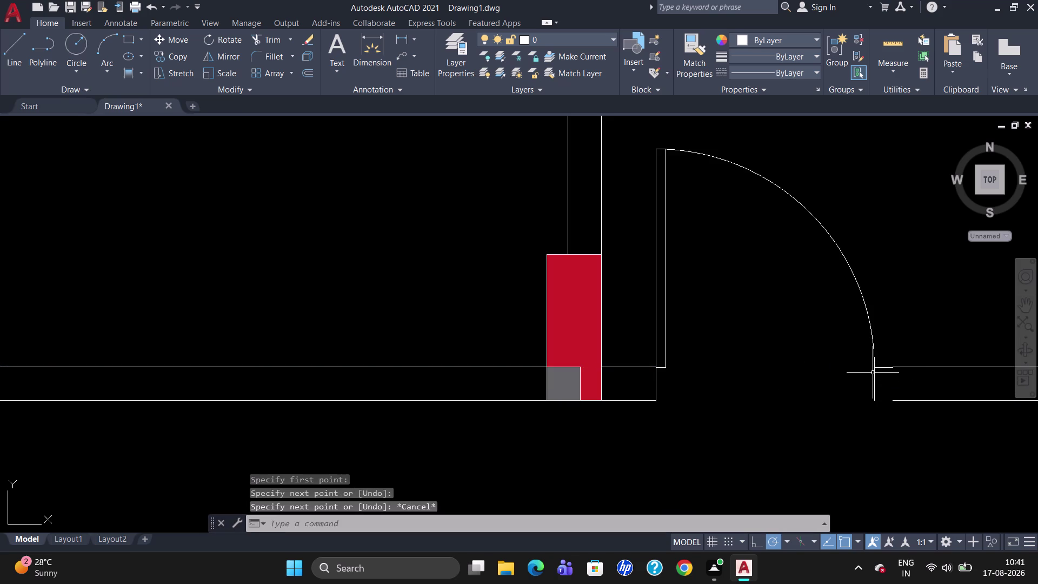
click(895, 402)
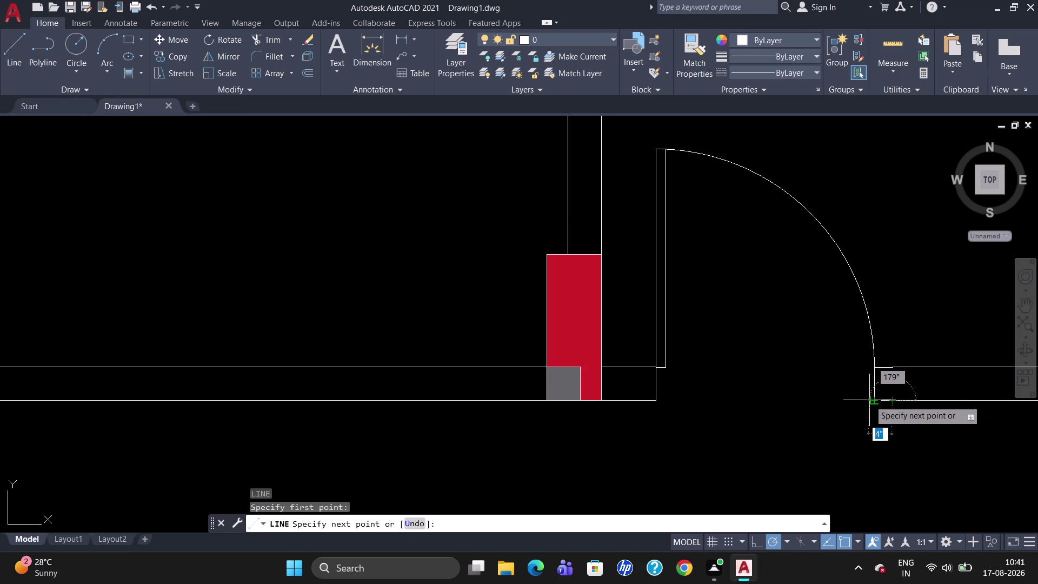
click(869, 400)
key(Escape)
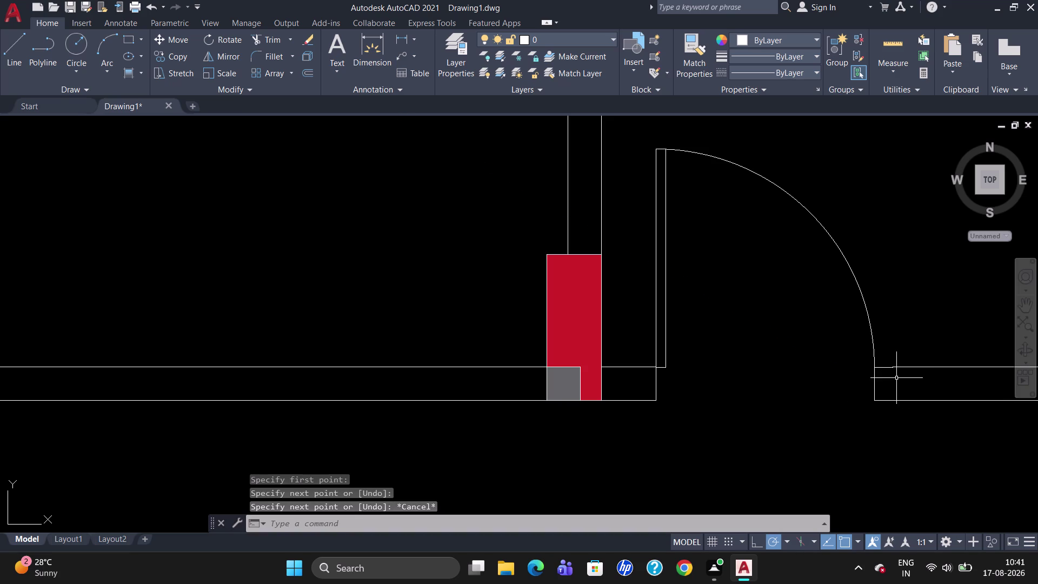
Replace the short wall segment at the arc tip with a closing line.
click(885, 369)
key(Delete)
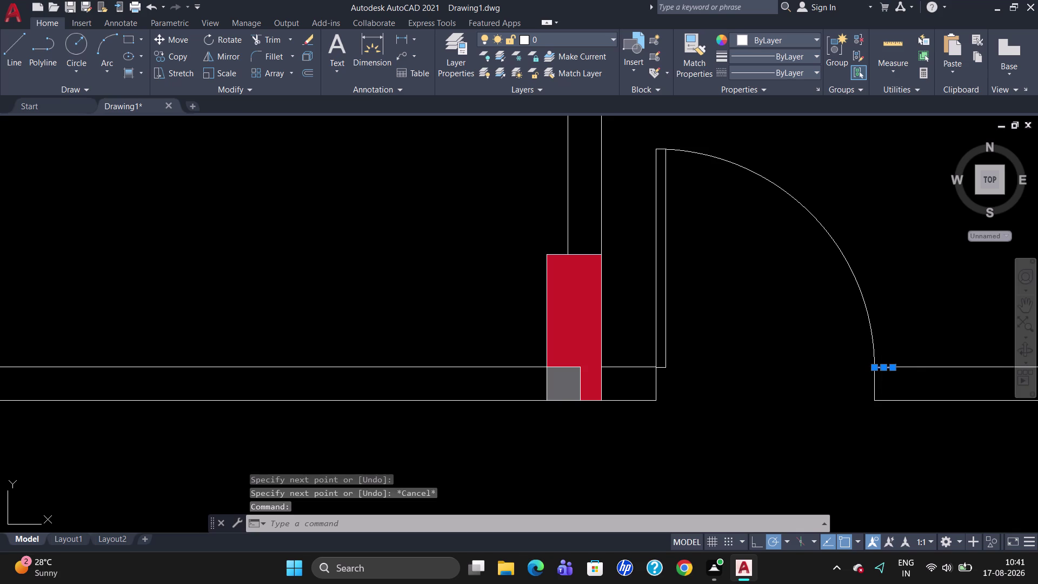
key(l)
key(Return)
click(891, 363)
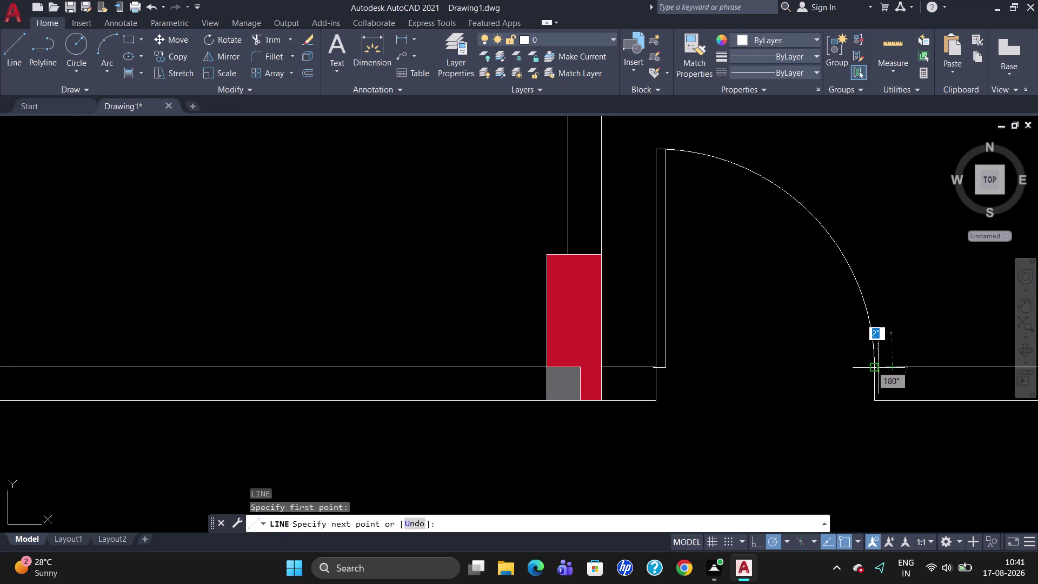
click(871, 367)
key(Escape)
scroll(down, 3)
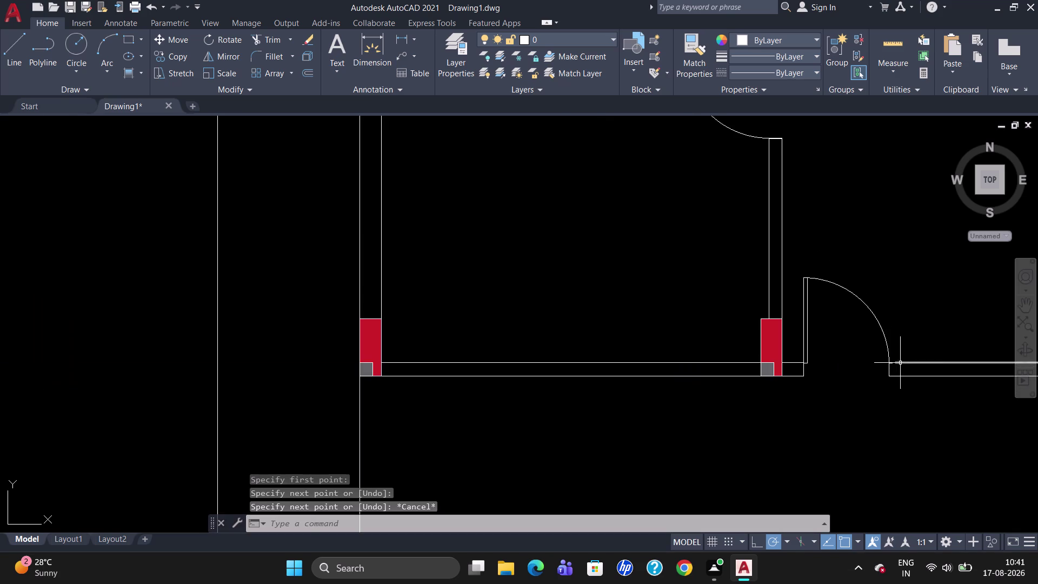
Zoom and pan to the interior rooms with the red columns and door swings.
scroll(down, 3)
scroll(down, 3)
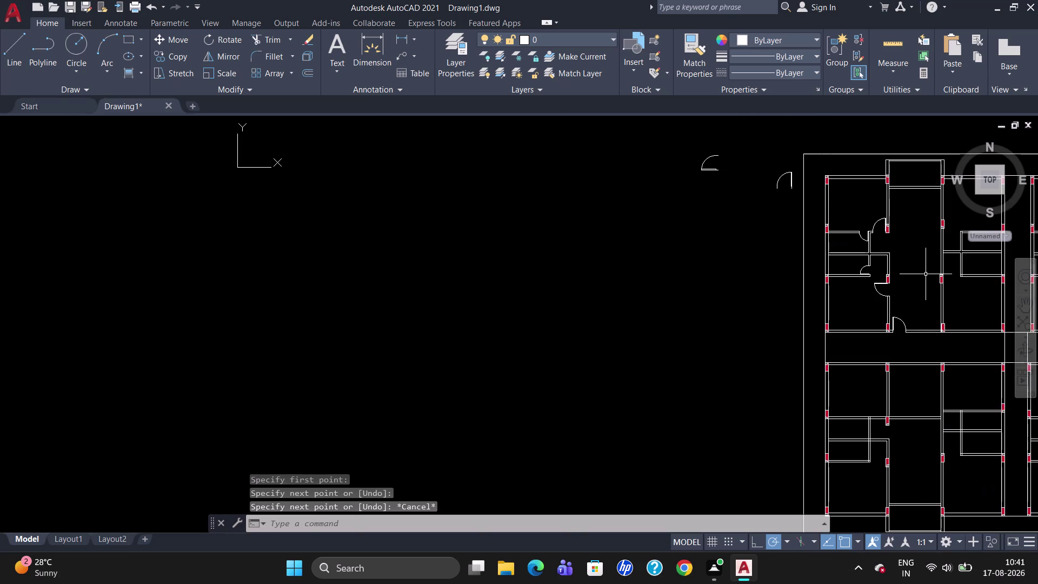
scroll(up, 3)
scroll(down, 3)
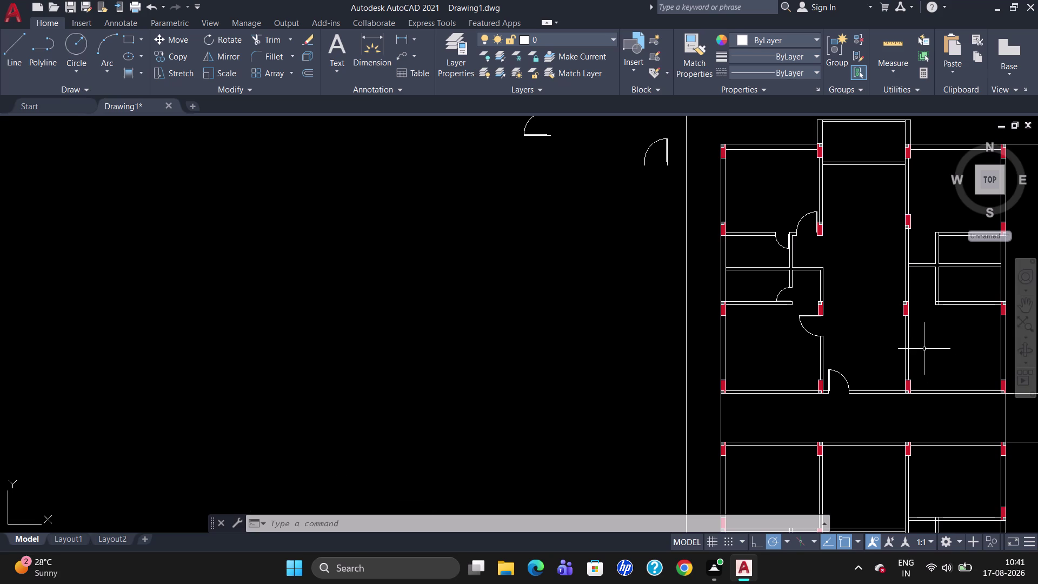
scroll(up, 3)
scroll(down, 3)
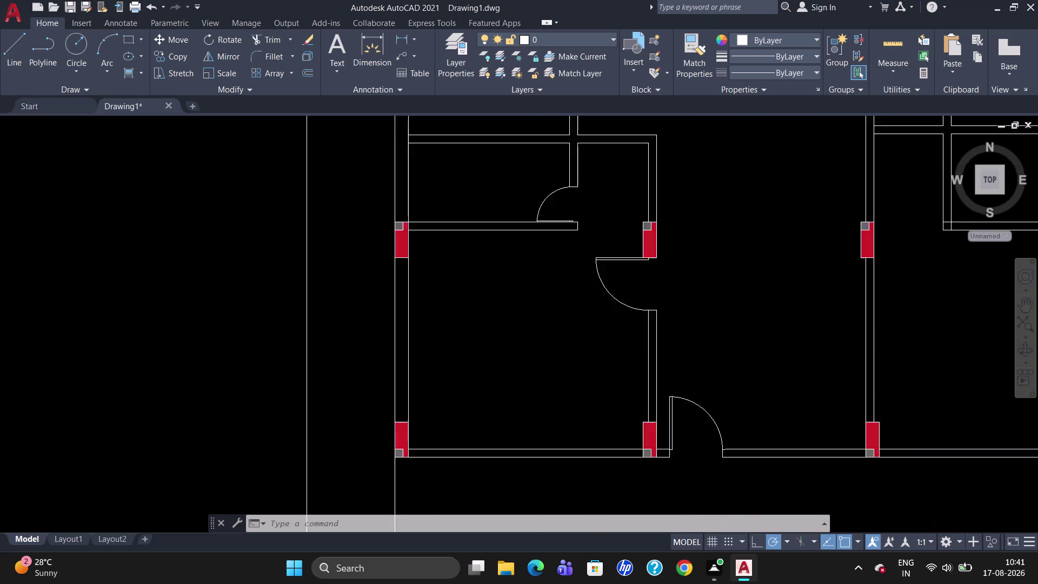
scroll(up, 3)
scroll(down, 3)
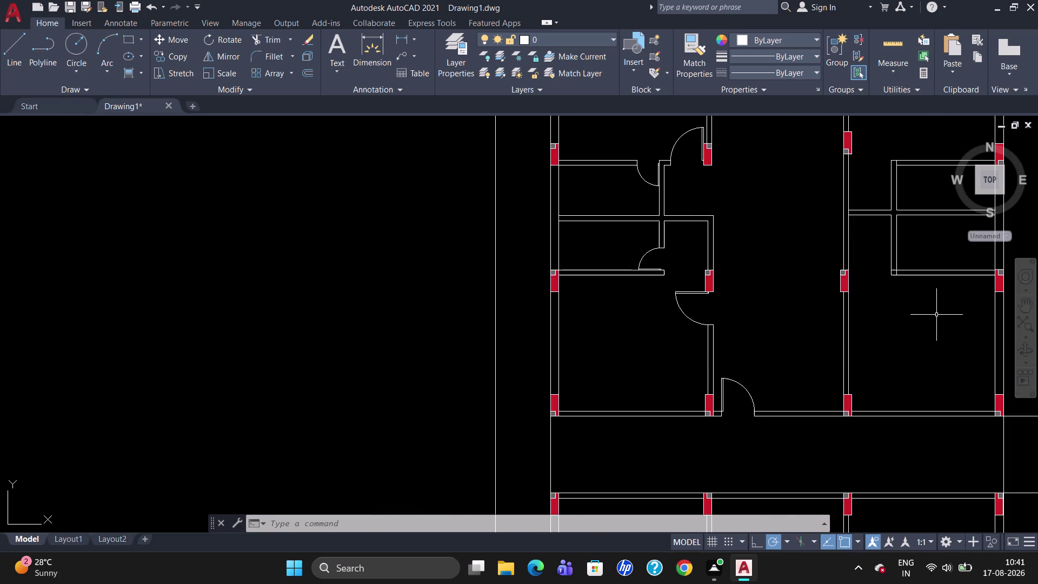
scroll(down, 3)
scroll(up, 3)
scroll(down, 3)
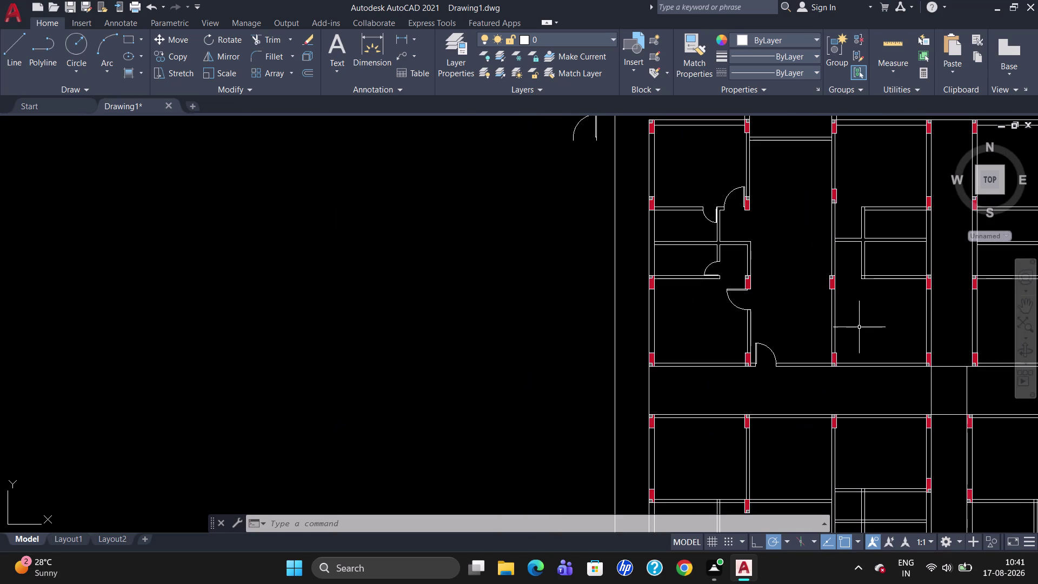
scroll(up, 3)
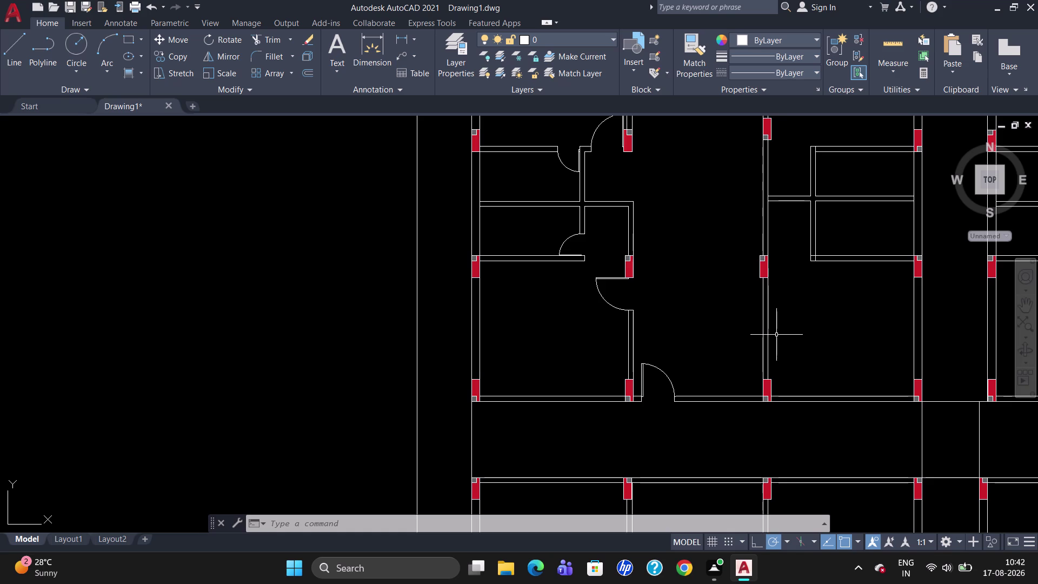
key(l)
key(Return)
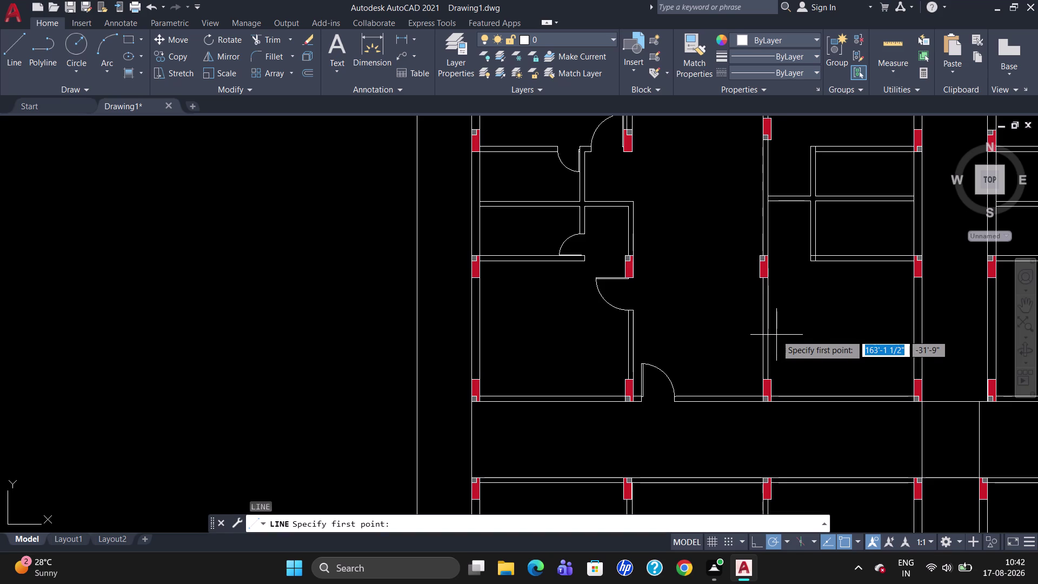
click(767, 279)
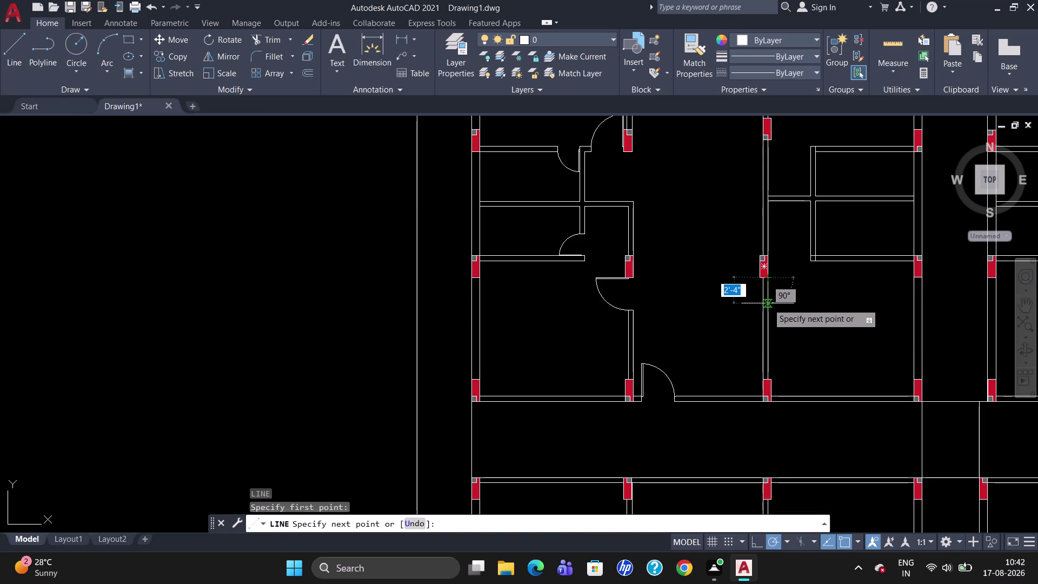
text(TK)
key(Return)
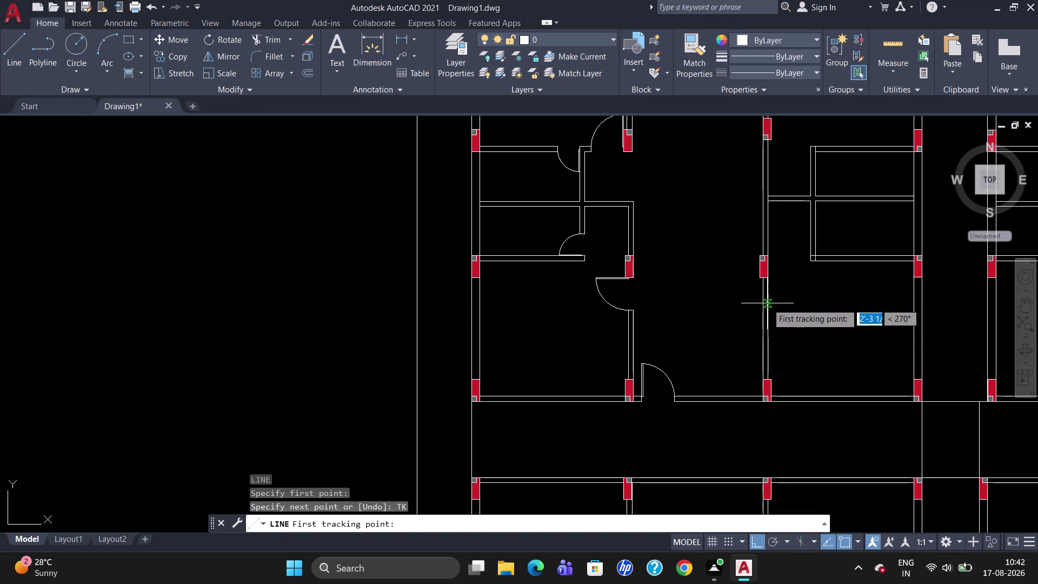
scroll(up, 3)
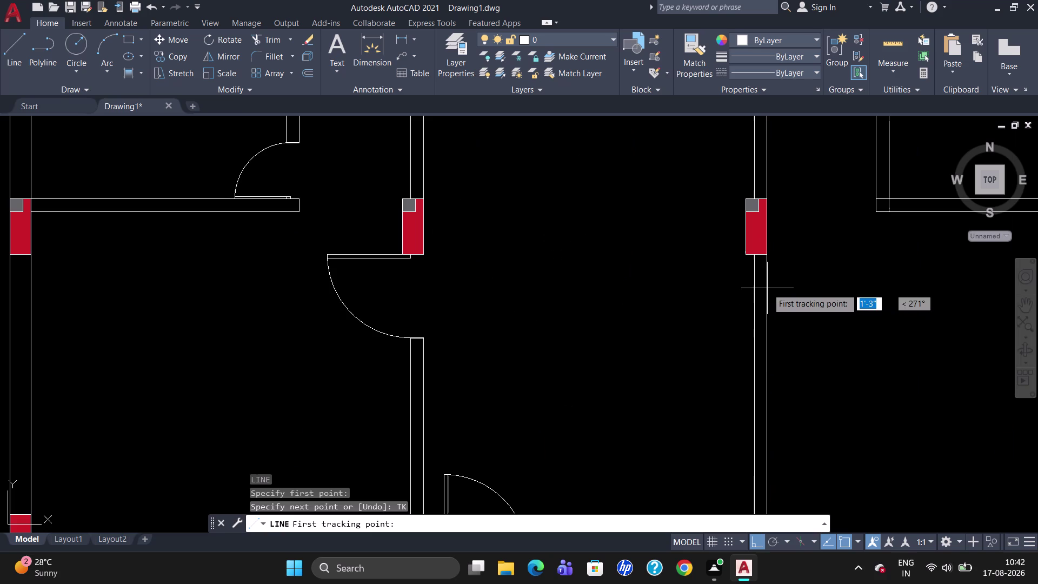
click(767, 256)
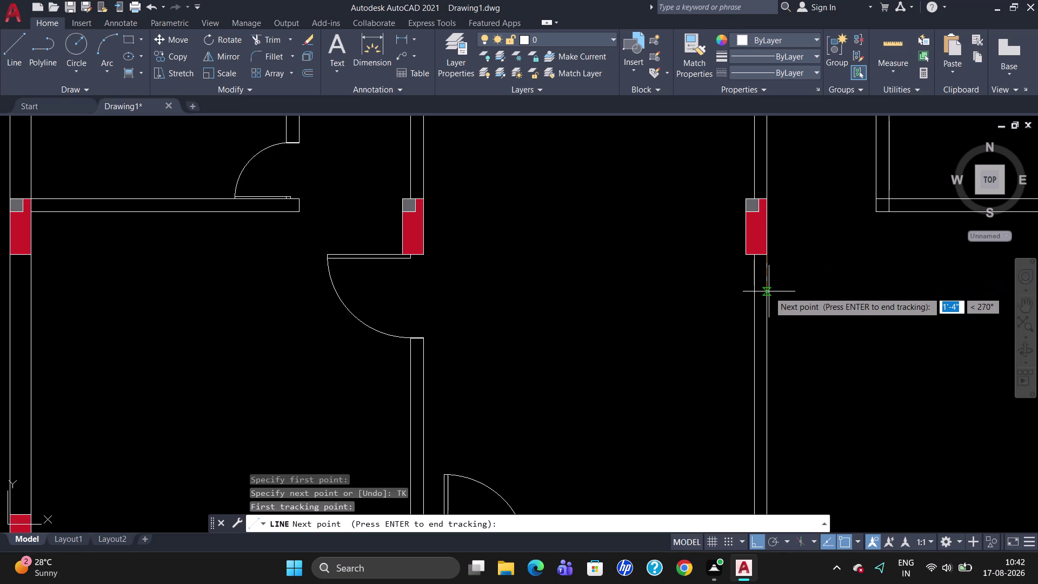
text(3)
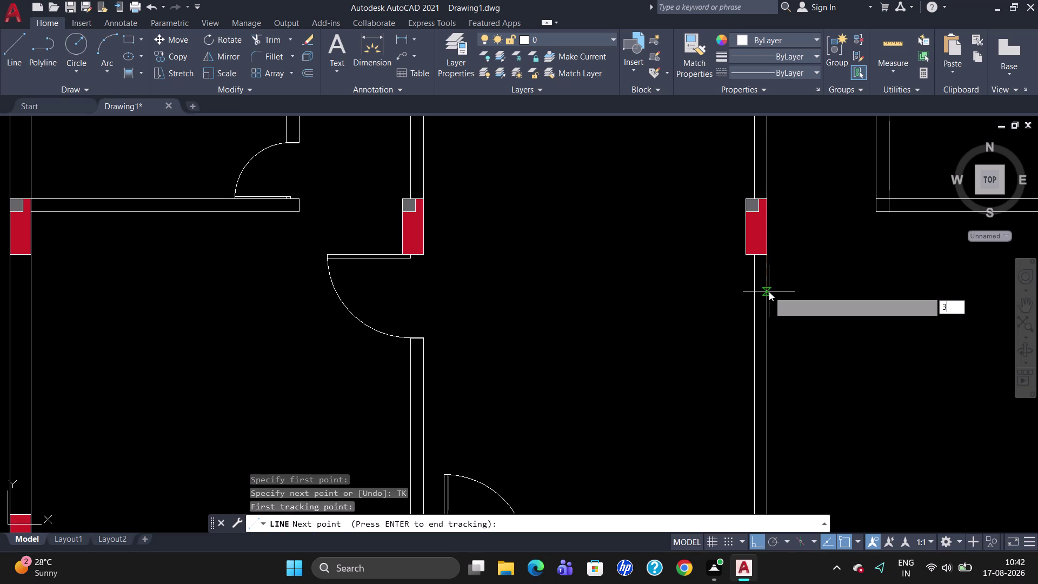
text(')
key(Return)
key(Return)
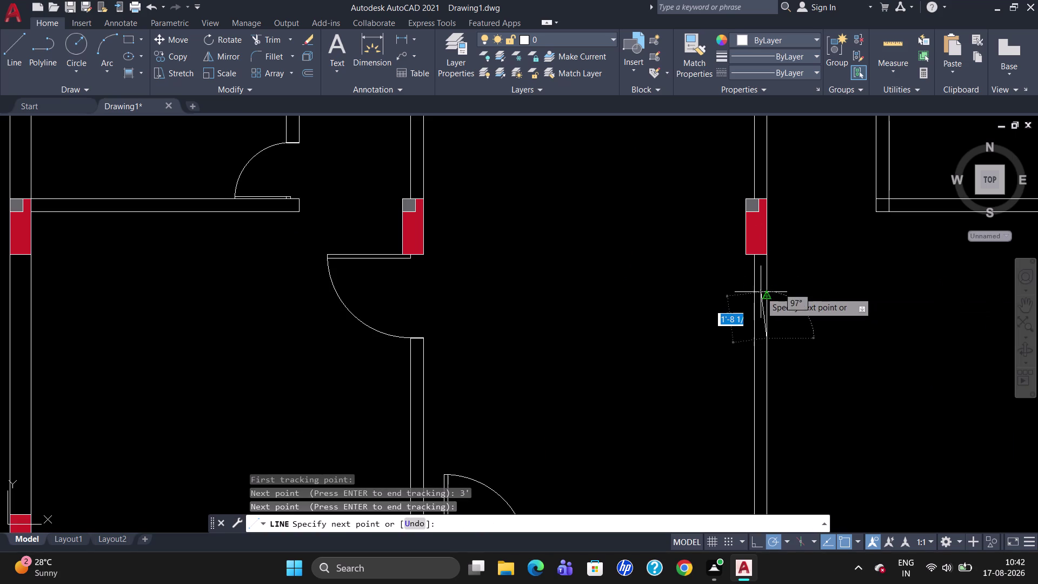
click(755, 337)
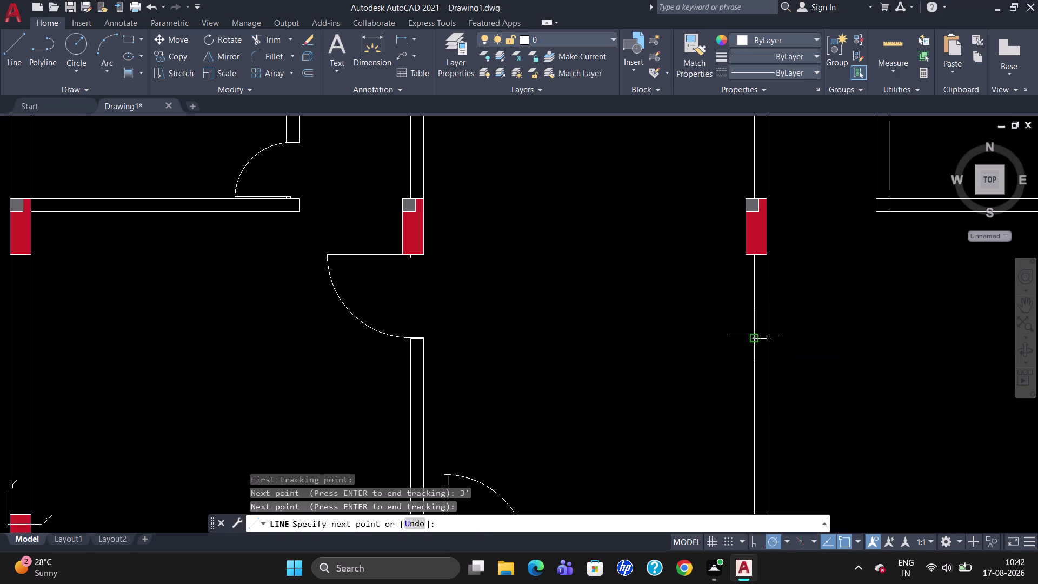
key(Escape)
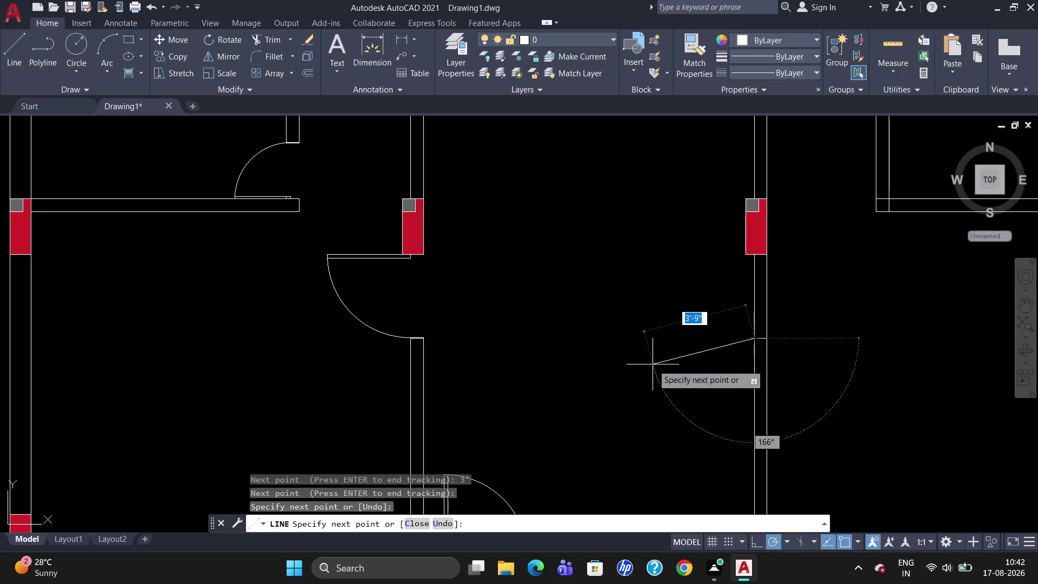
key(Escape)
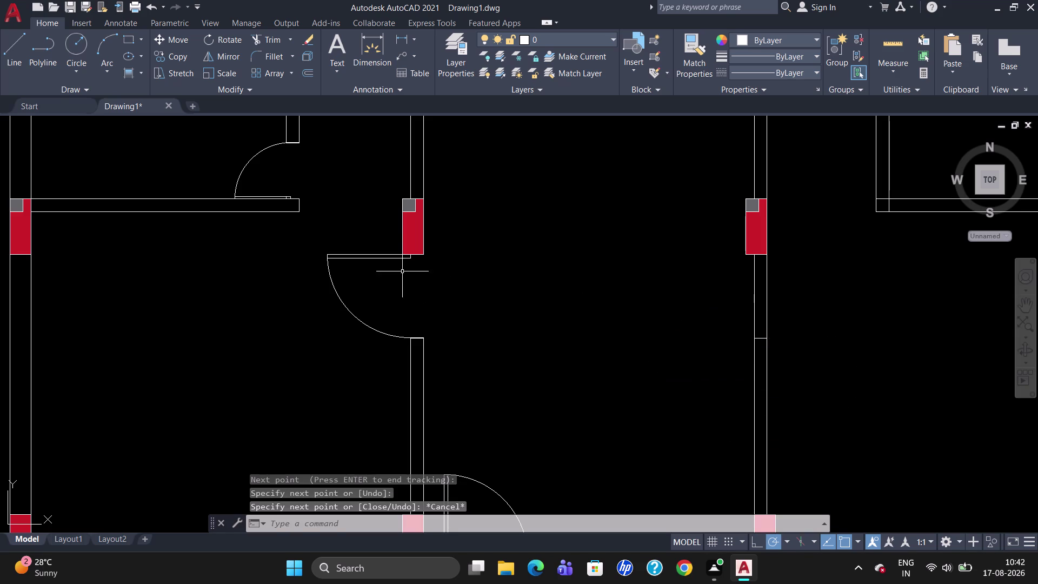
scroll(down, 3)
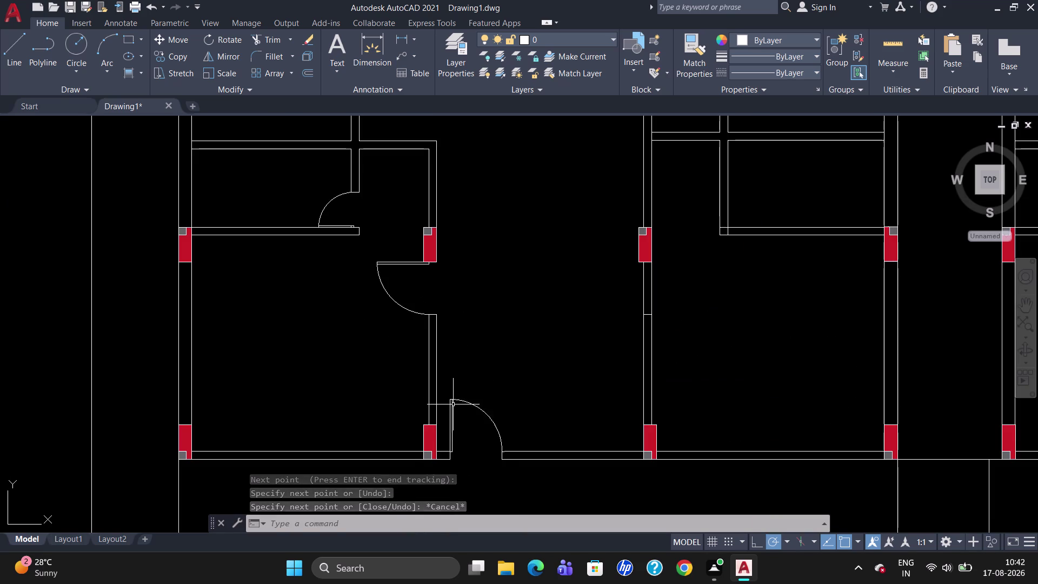
click(453, 404)
text(CO)
key(Return)
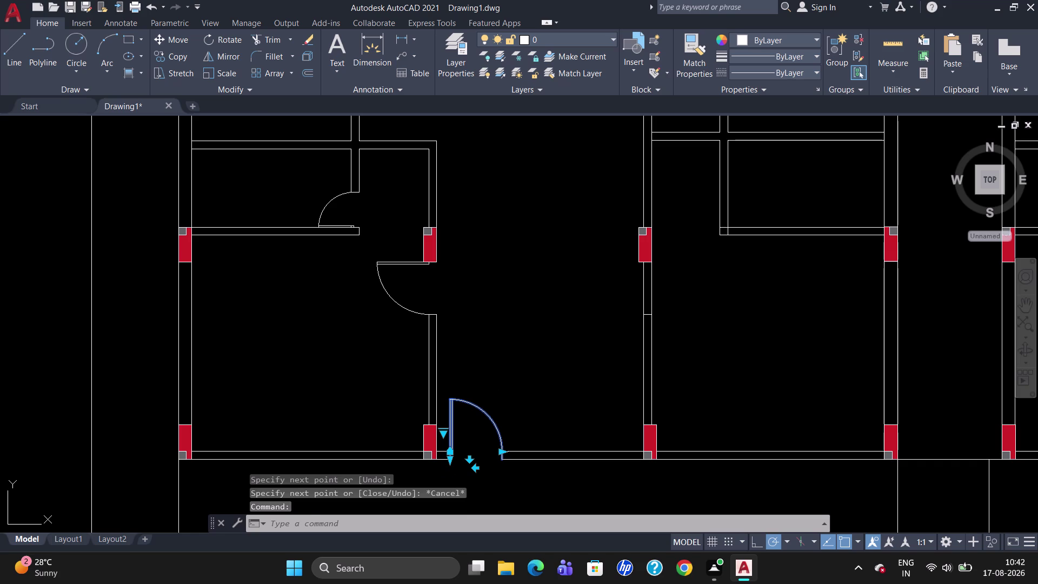
click(449, 401)
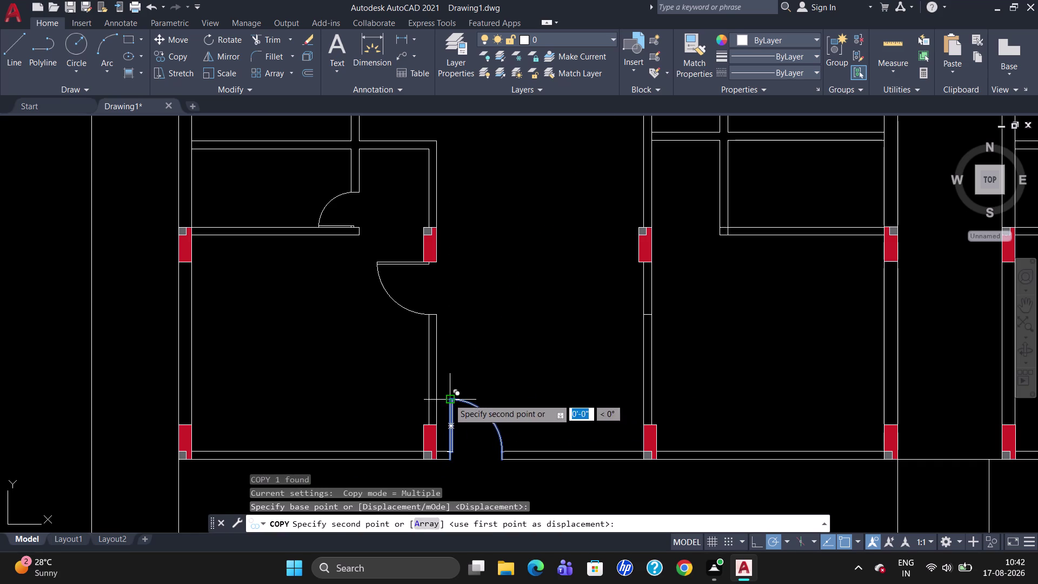
click(529, 285)
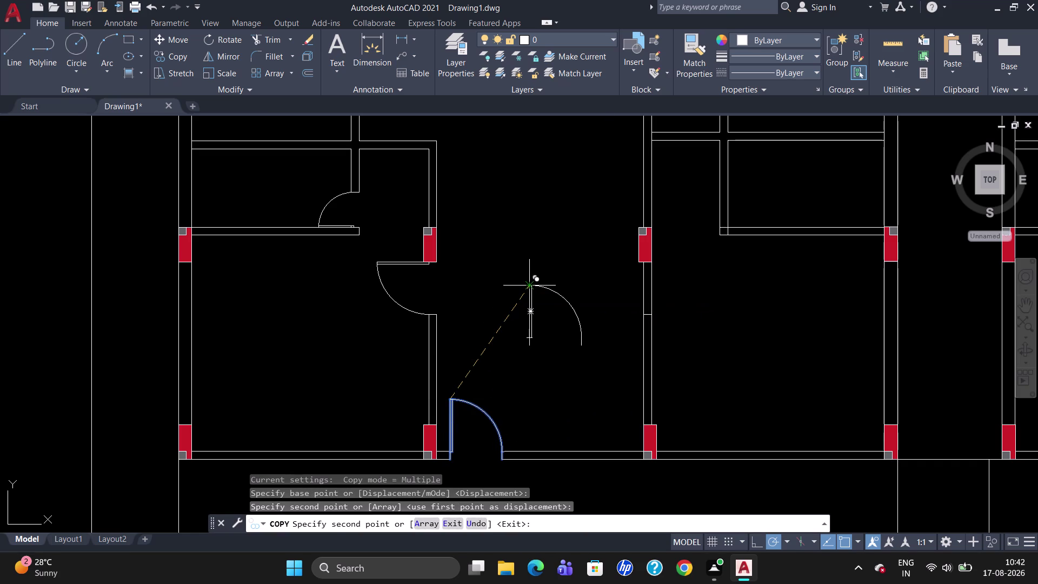
key(Escape)
text(RO)
key(Return)
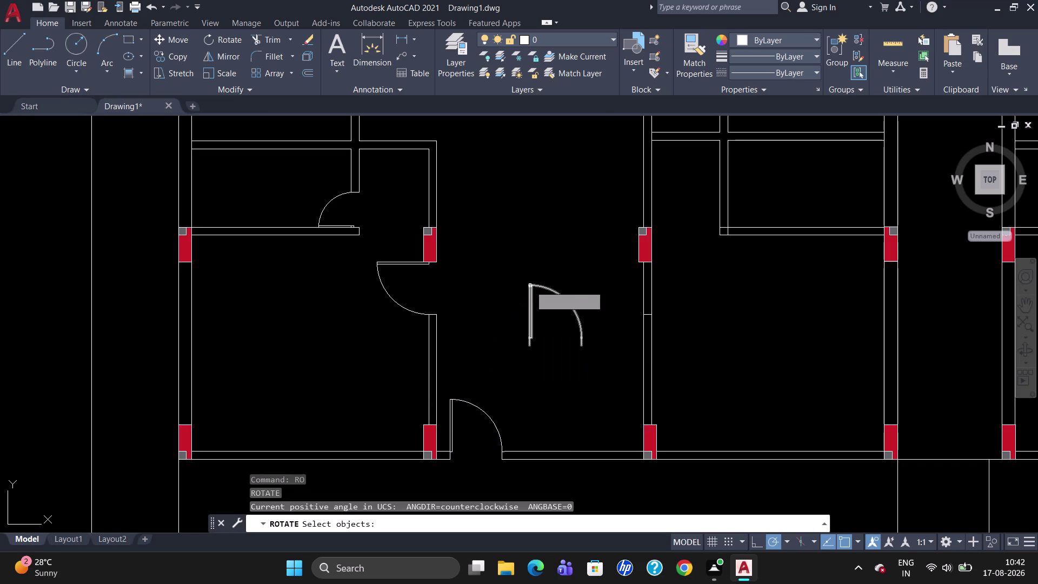
click(530, 285)
key(Return)
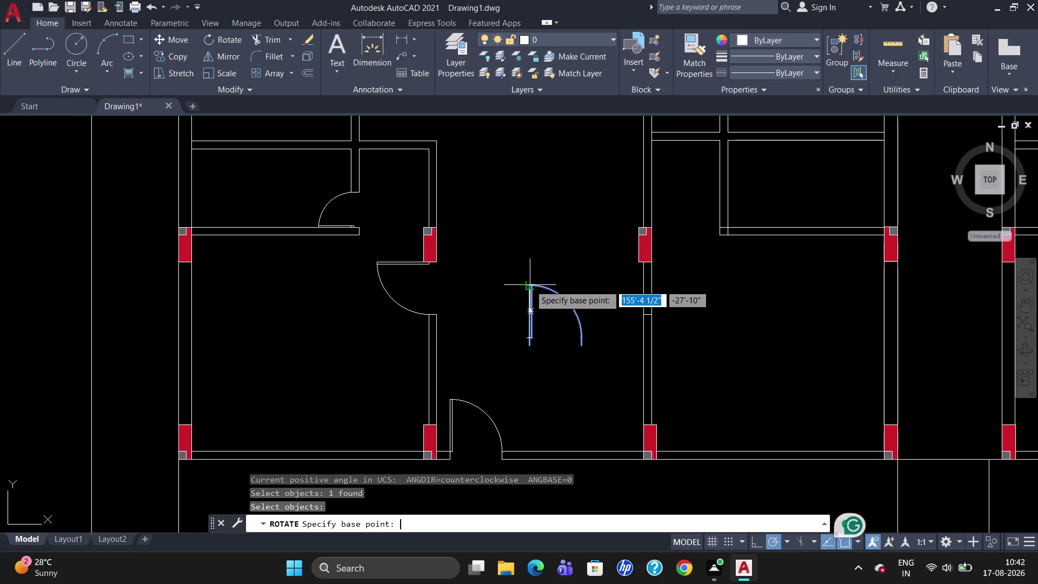
click(529, 284)
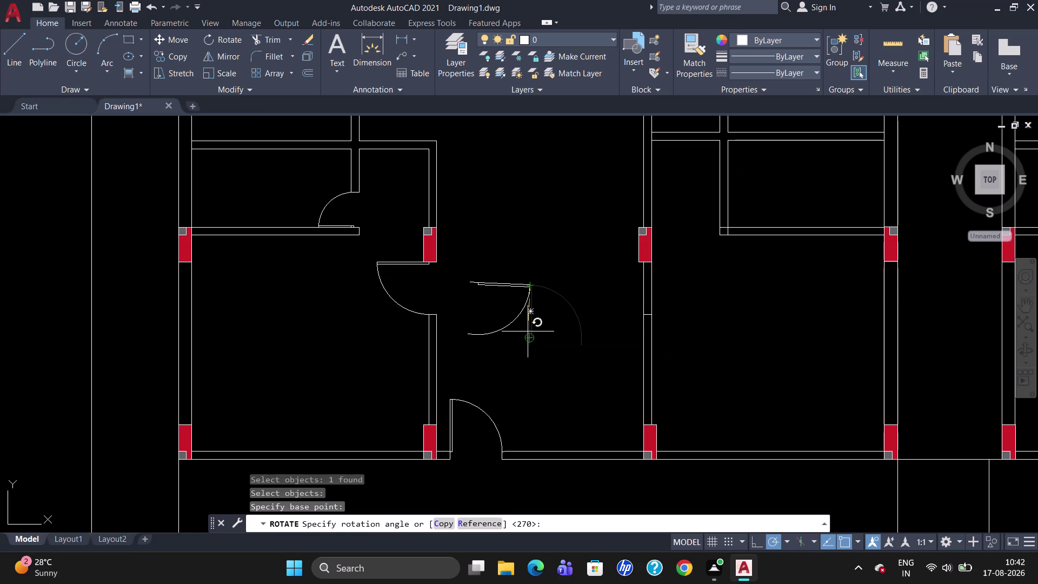
click(528, 331)
click(527, 286)
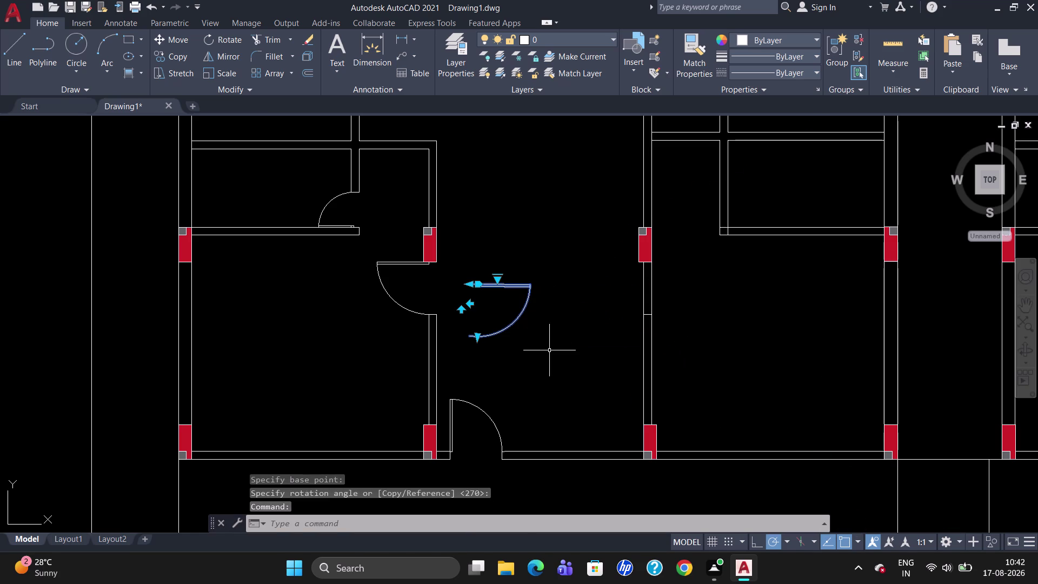
key(m)
key(Return)
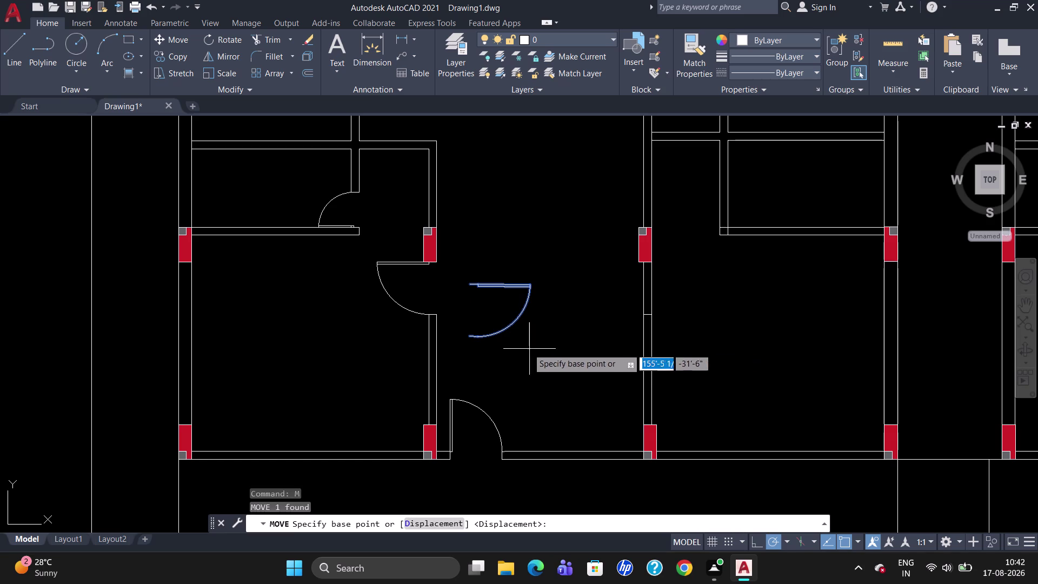
click(468, 283)
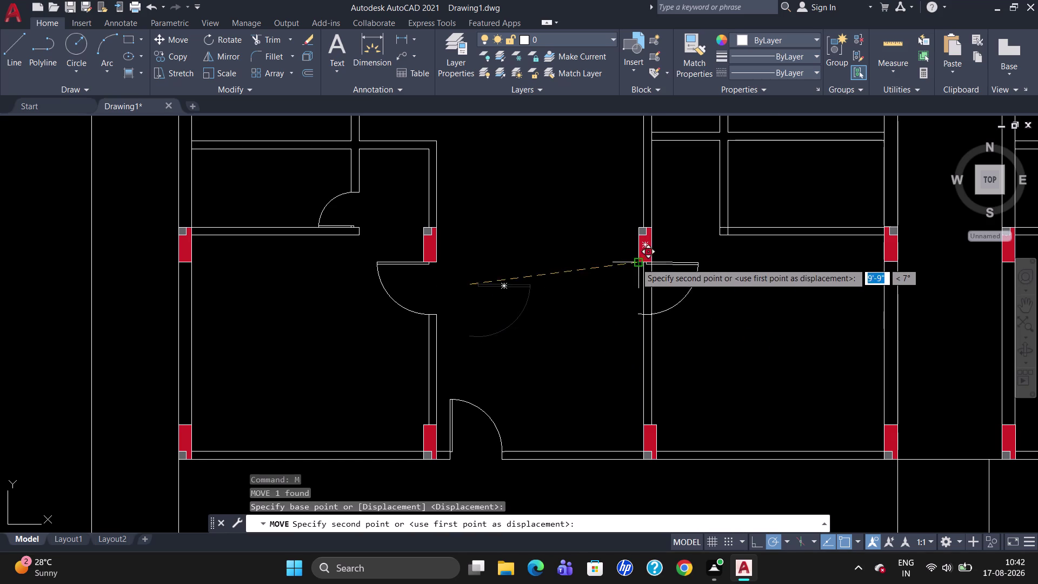
scroll(up, 3)
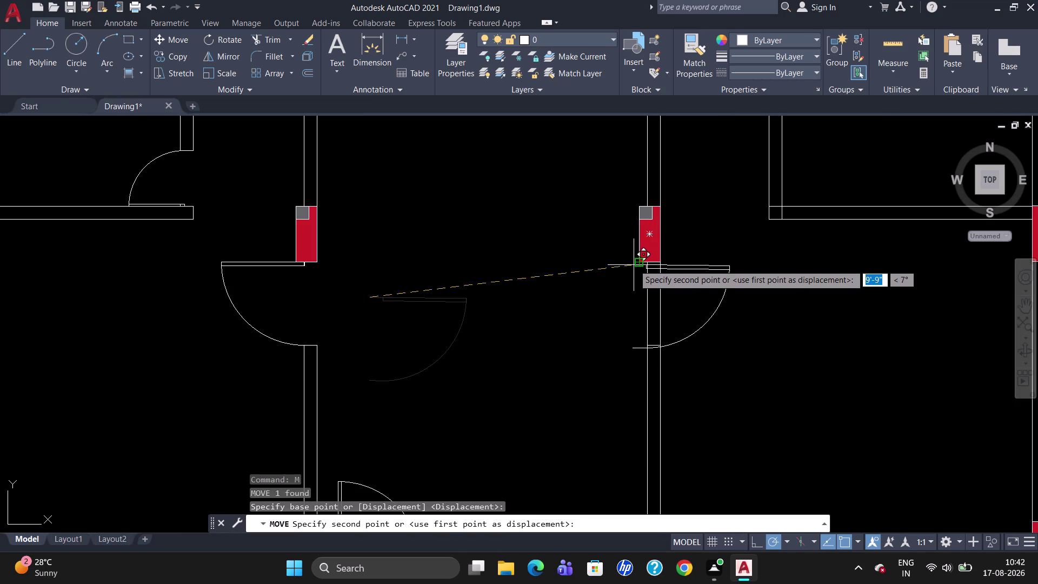
scroll(up, 3)
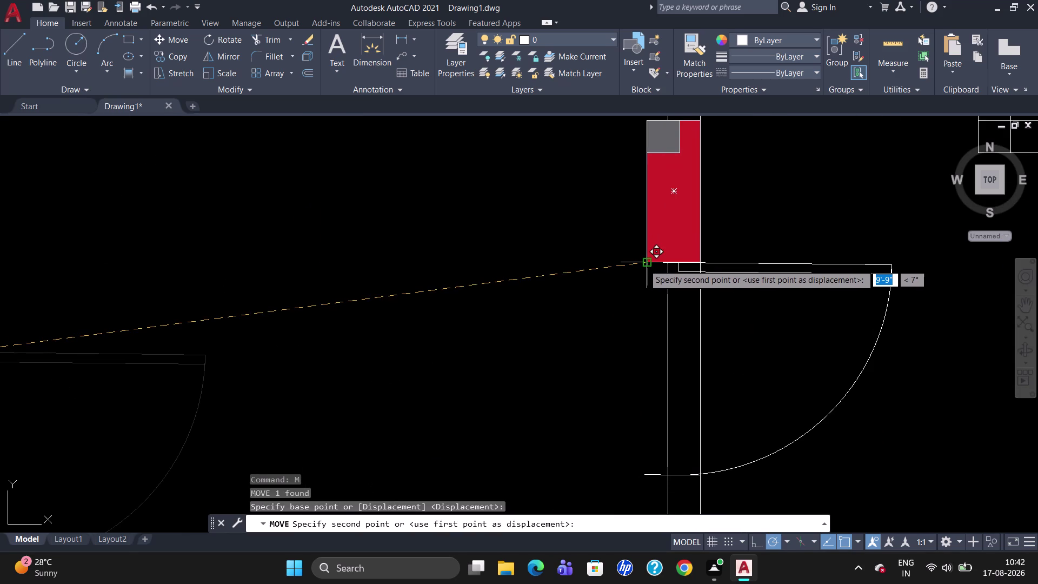
click(631, 265)
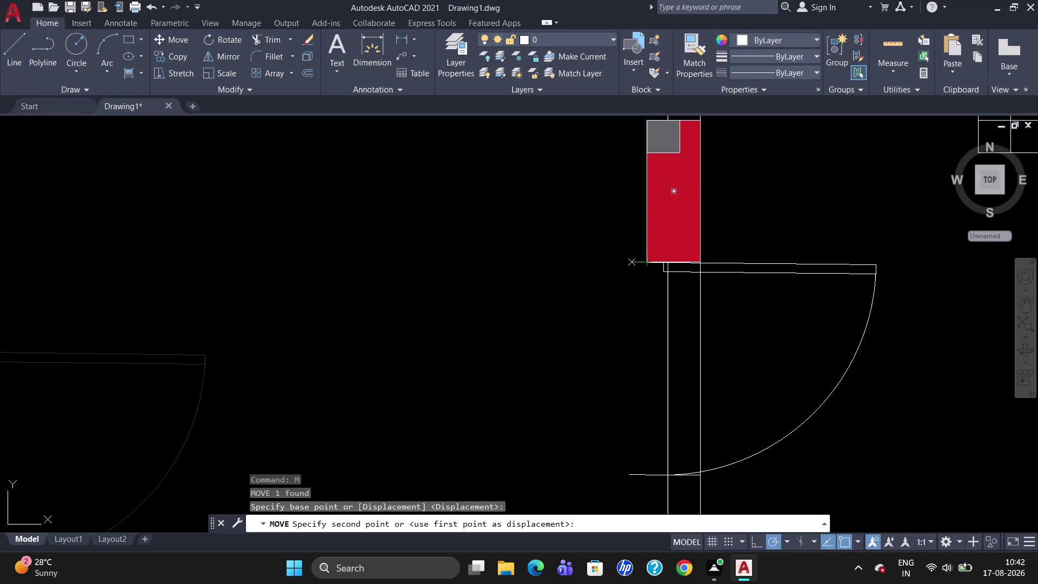
click(678, 264)
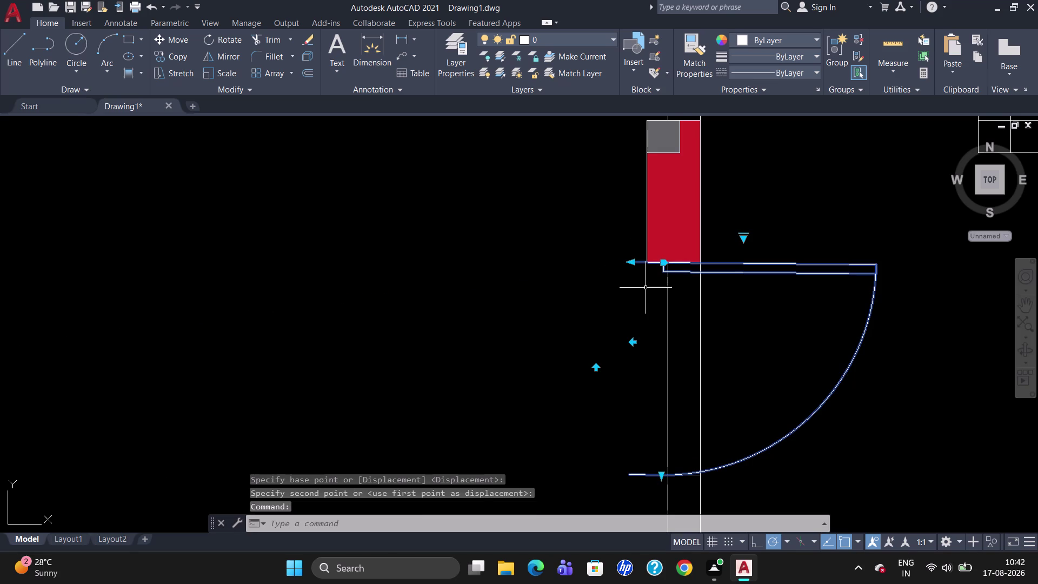
key(m)
key(Return)
click(633, 261)
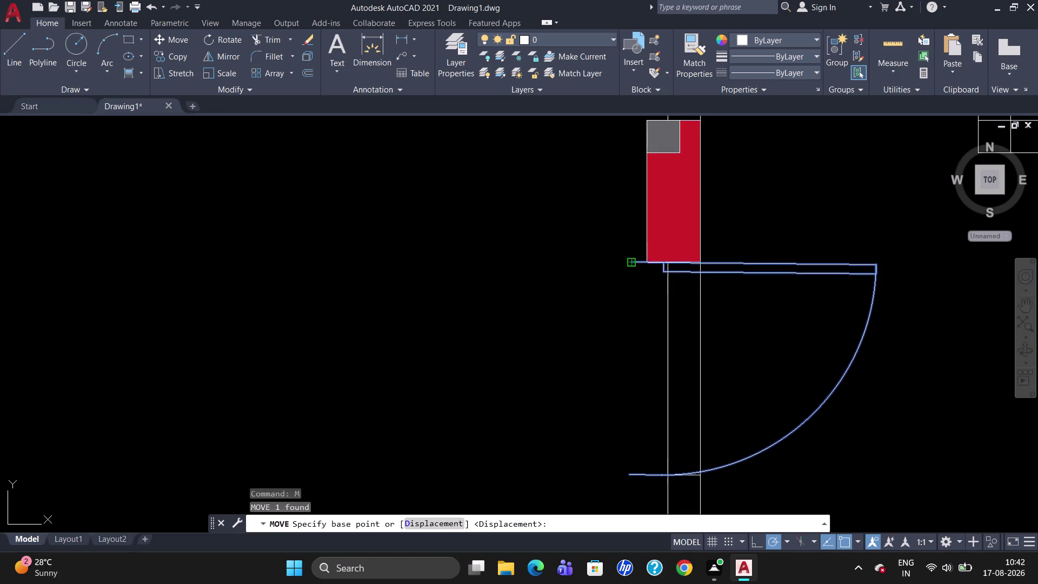
click(649, 263)
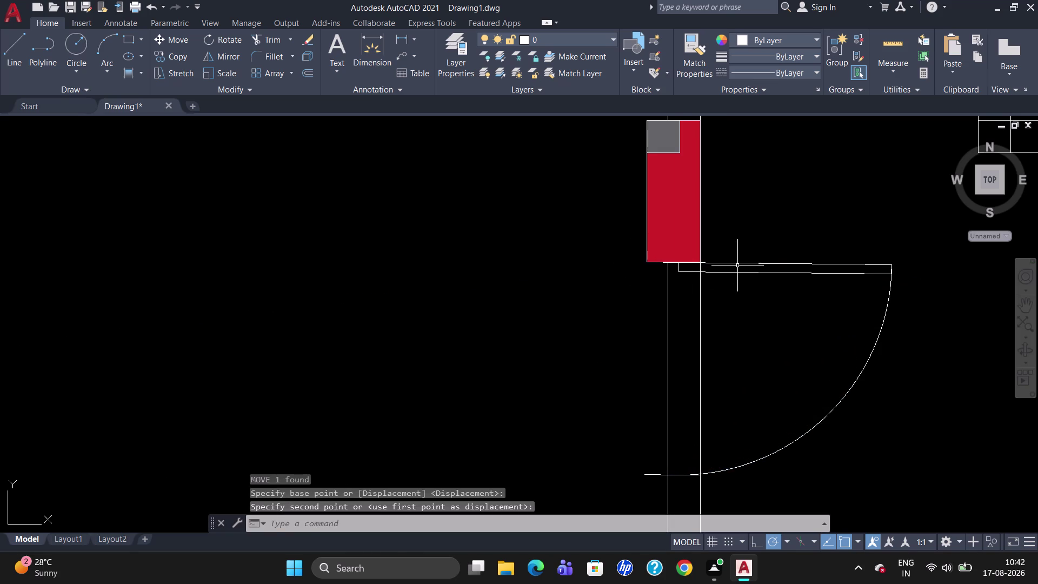
scroll(down, 3)
scroll(down, 3)
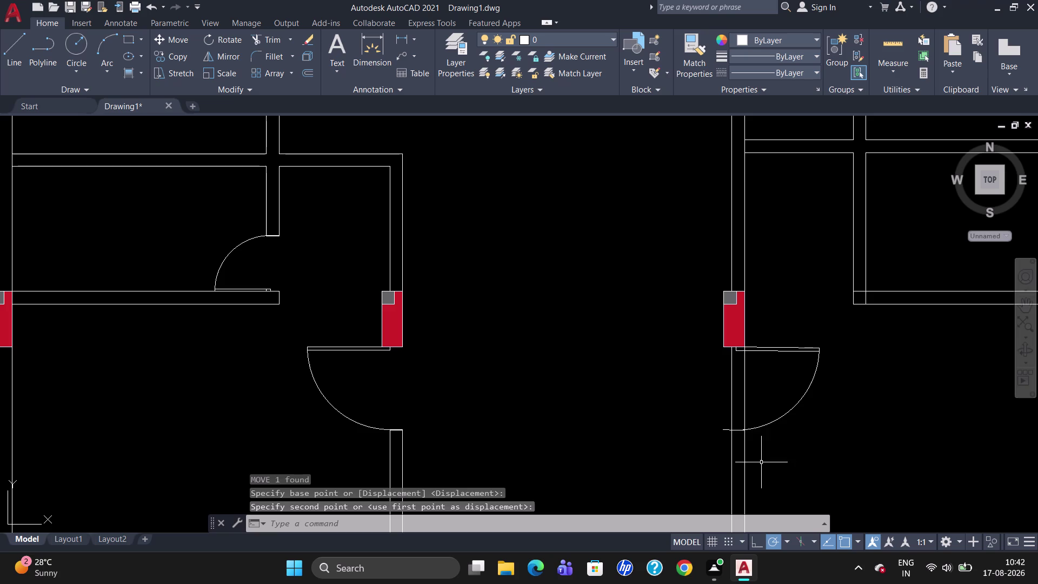
click(755, 347)
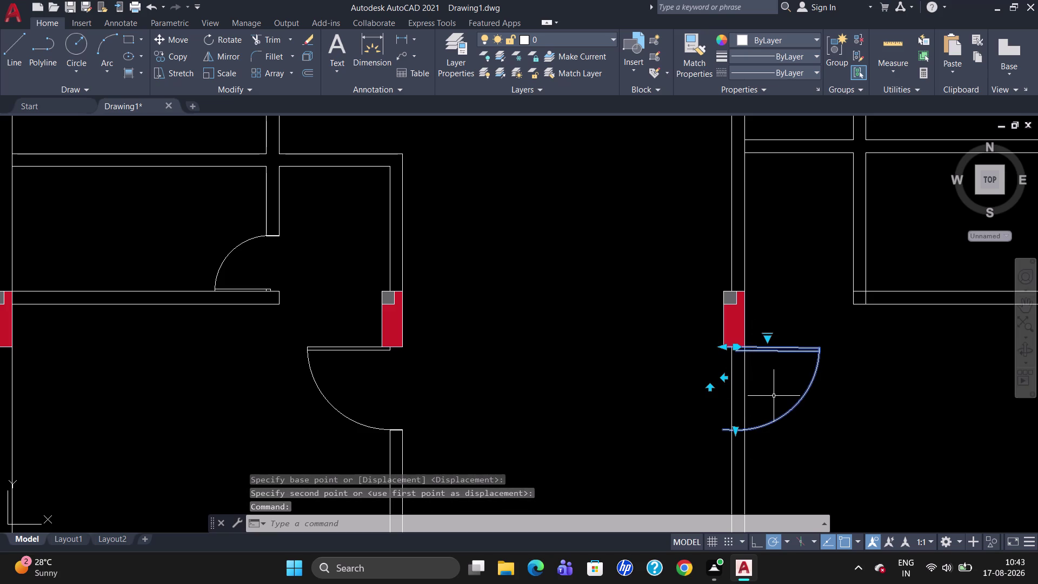
key(Delete)
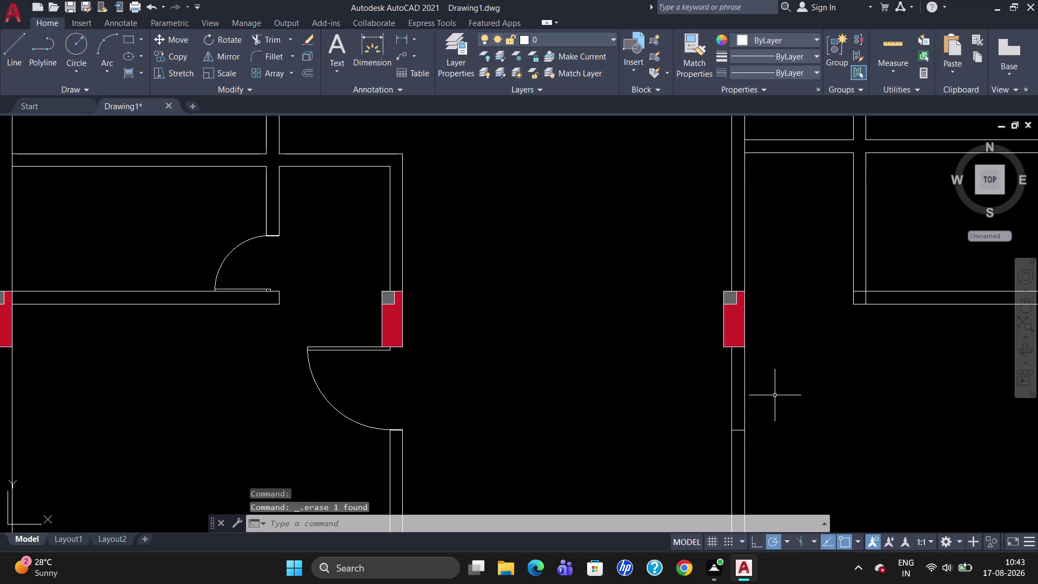
scroll(down, 3)
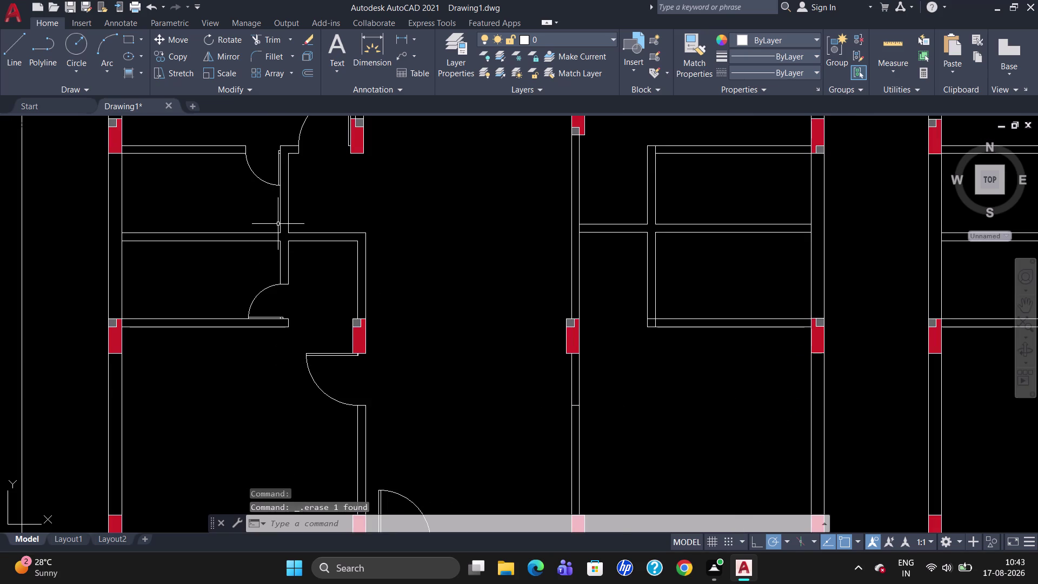
Copy the top opening's door swing to a spot beside the lower red column.
scroll(down, 3)
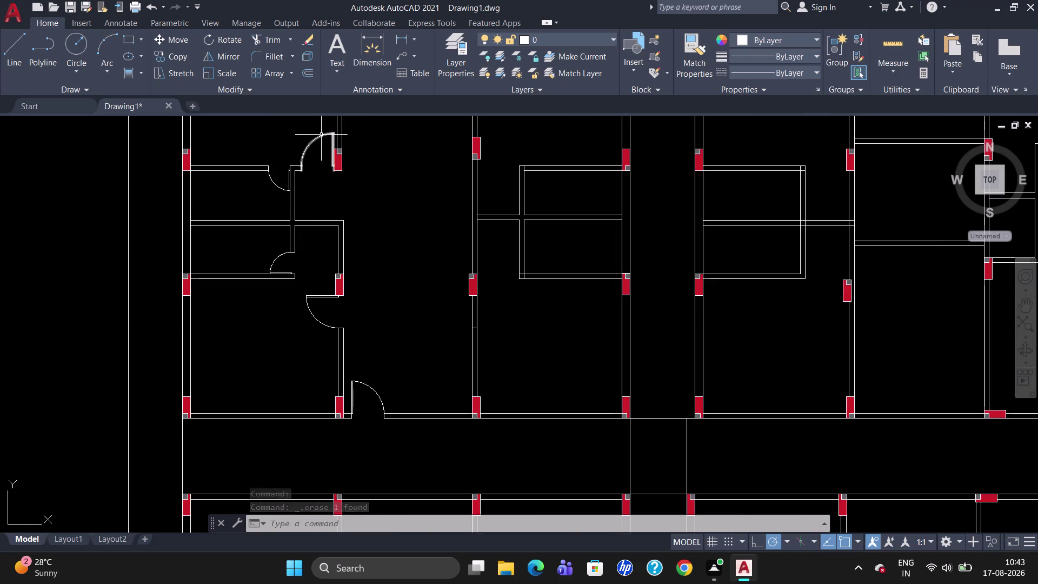
click(323, 133)
text(C)
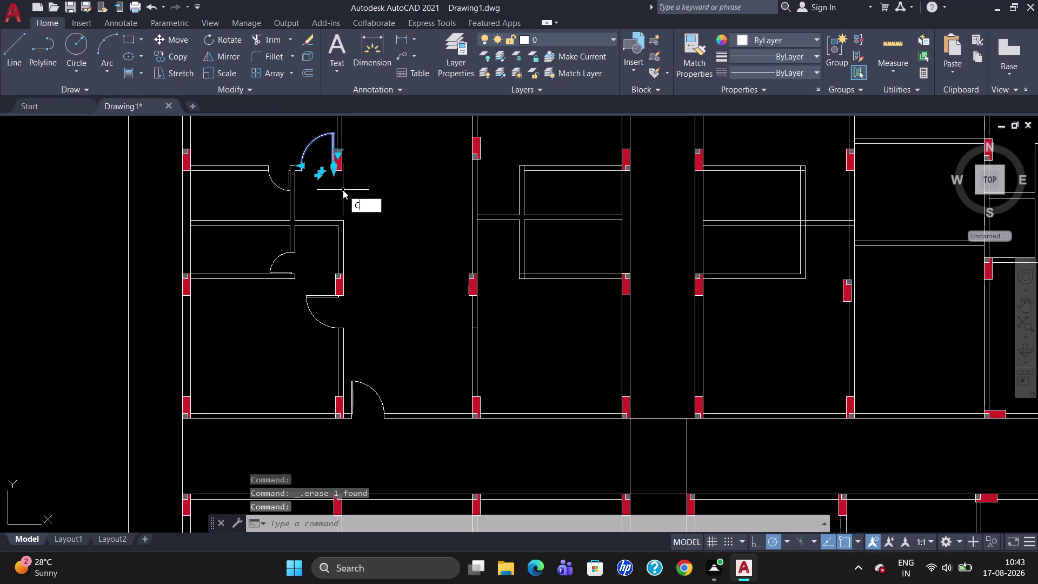
text(O)
key(Return)
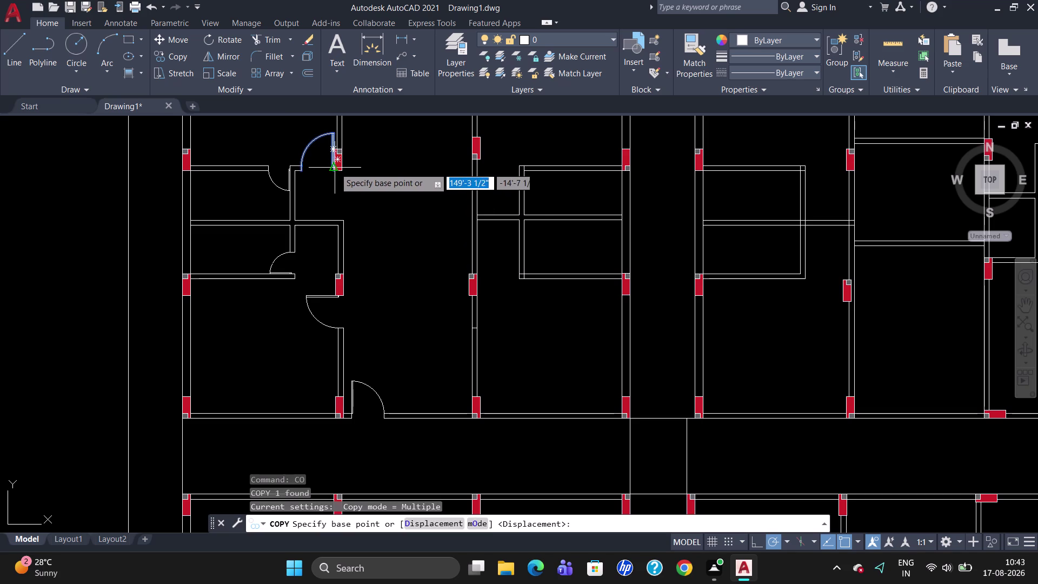
scroll(up, 3)
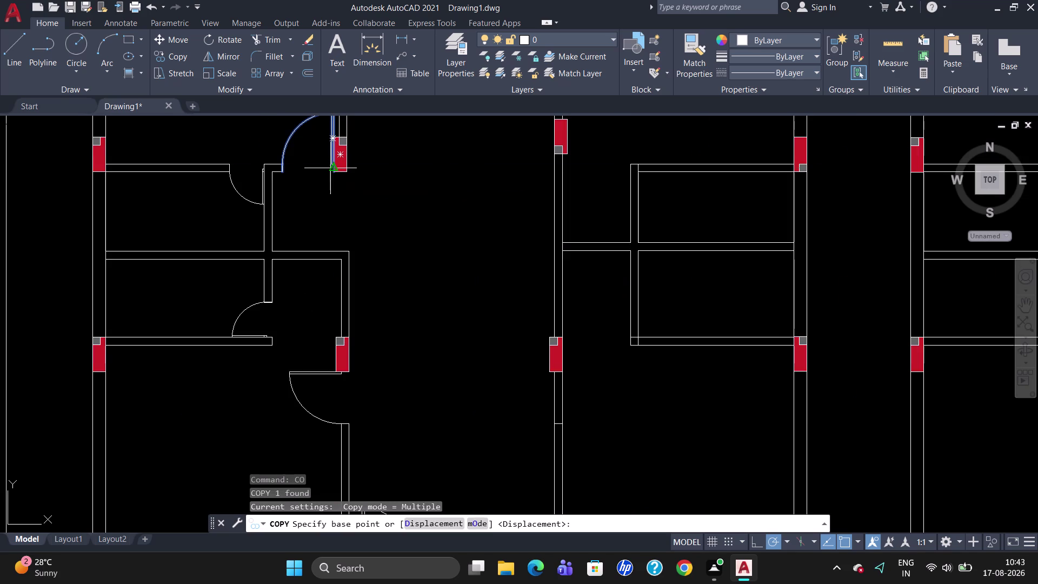
scroll(up, 3)
scroll(up, 3)
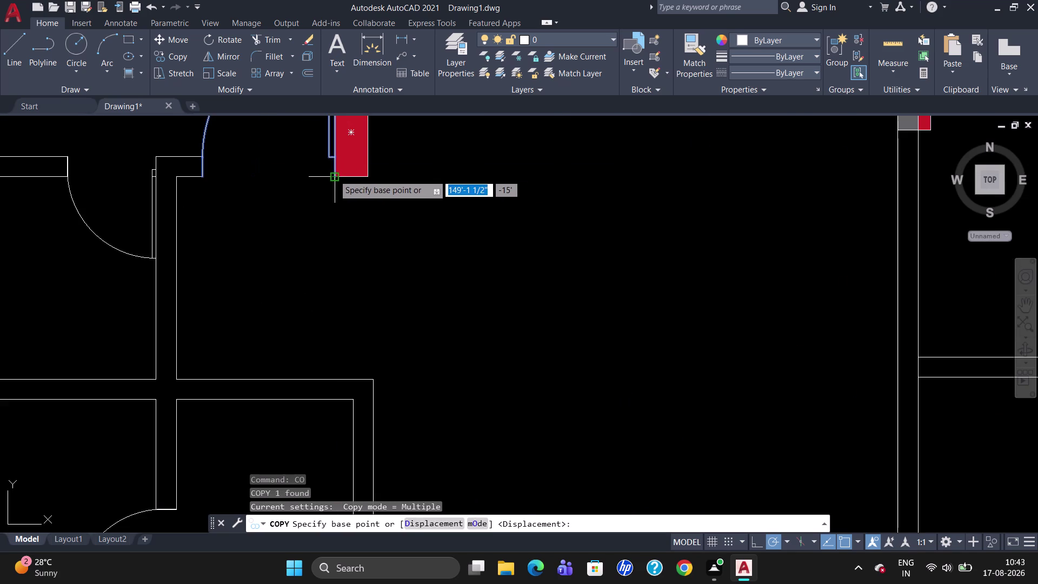
click(336, 174)
scroll(down, 3)
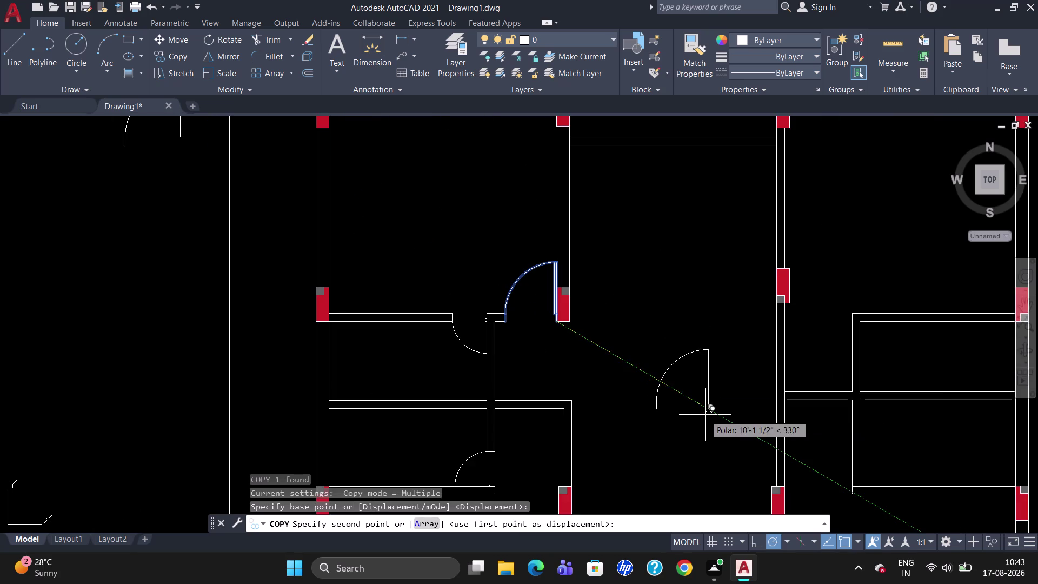
scroll(down, 3)
scroll(up, 3)
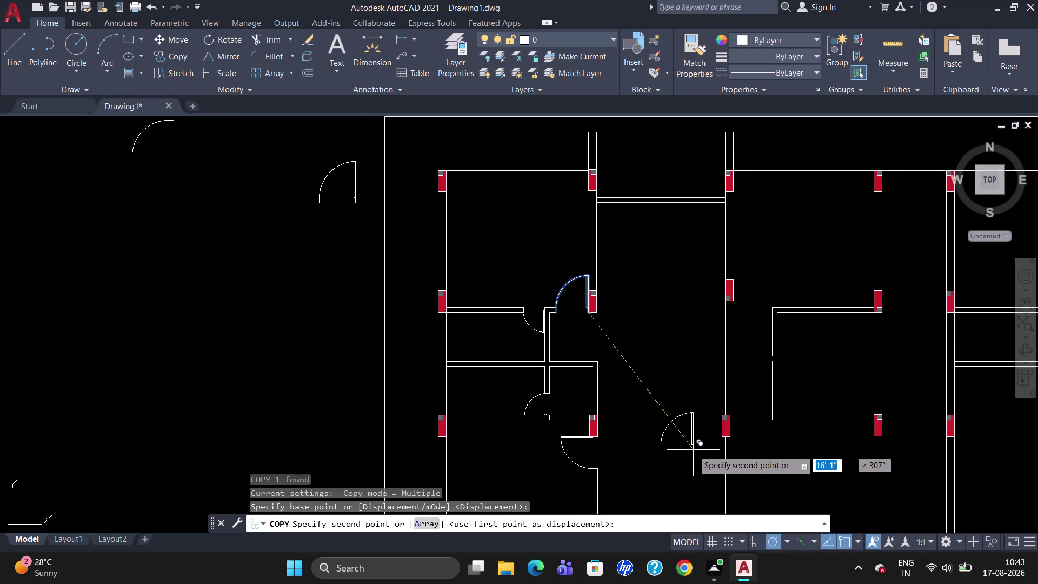
click(692, 450)
key(Escape)
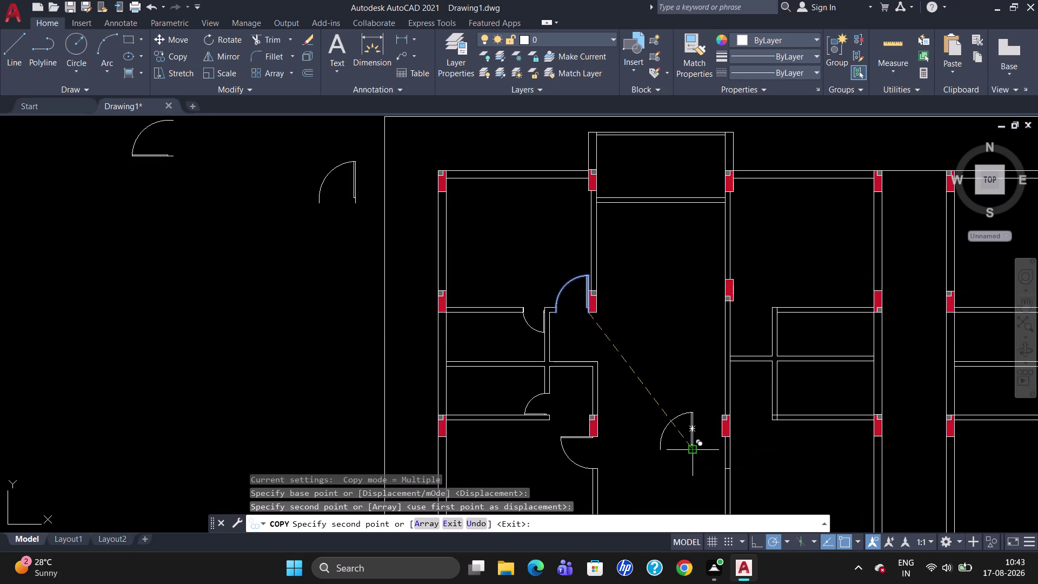
Rotate the corridor door swing about its hinge so the leaf lies horizontal.
text(RO)
key(Return)
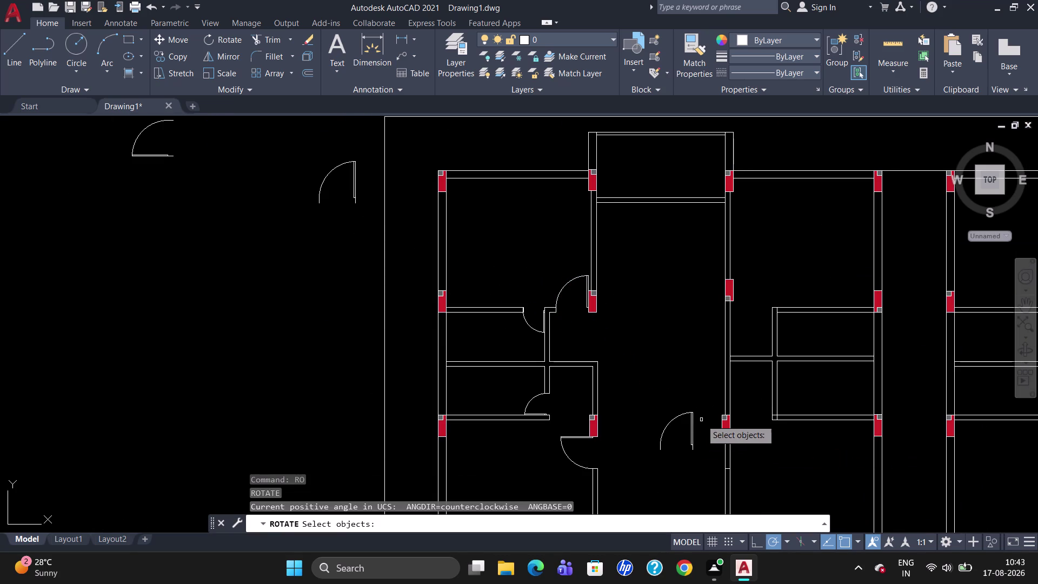
click(693, 423)
key(Return)
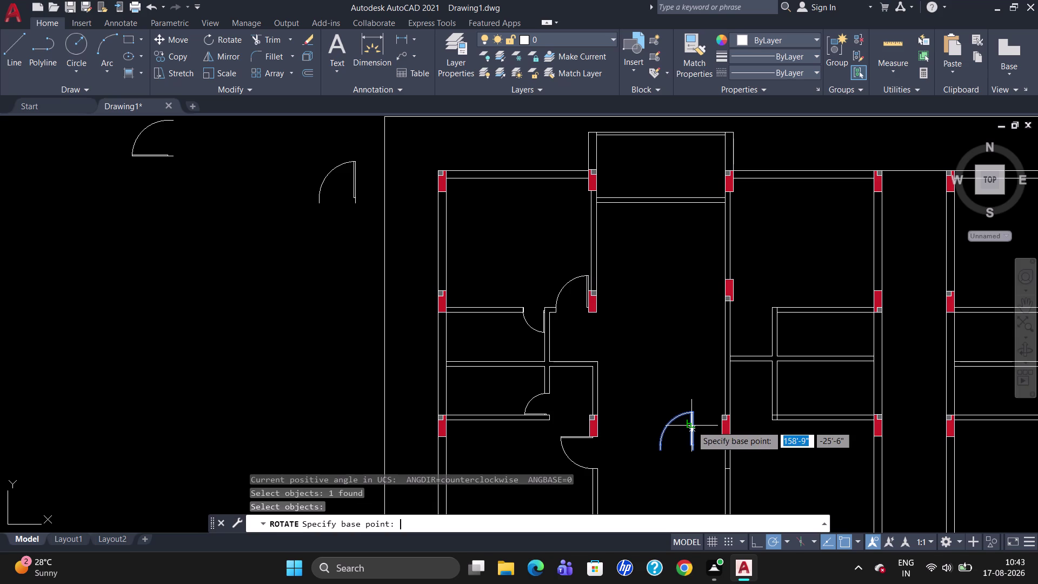
click(693, 414)
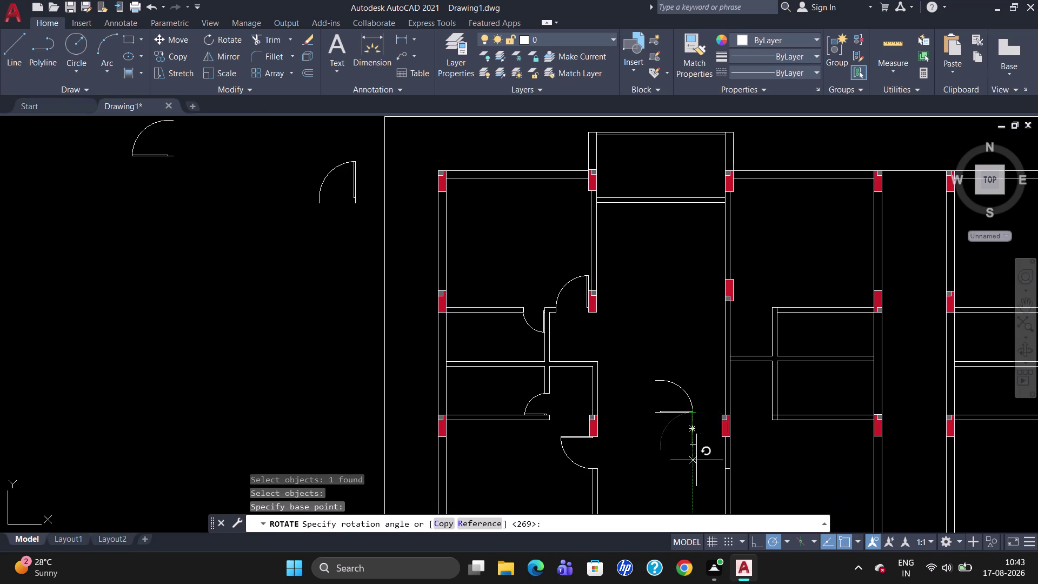
click(694, 468)
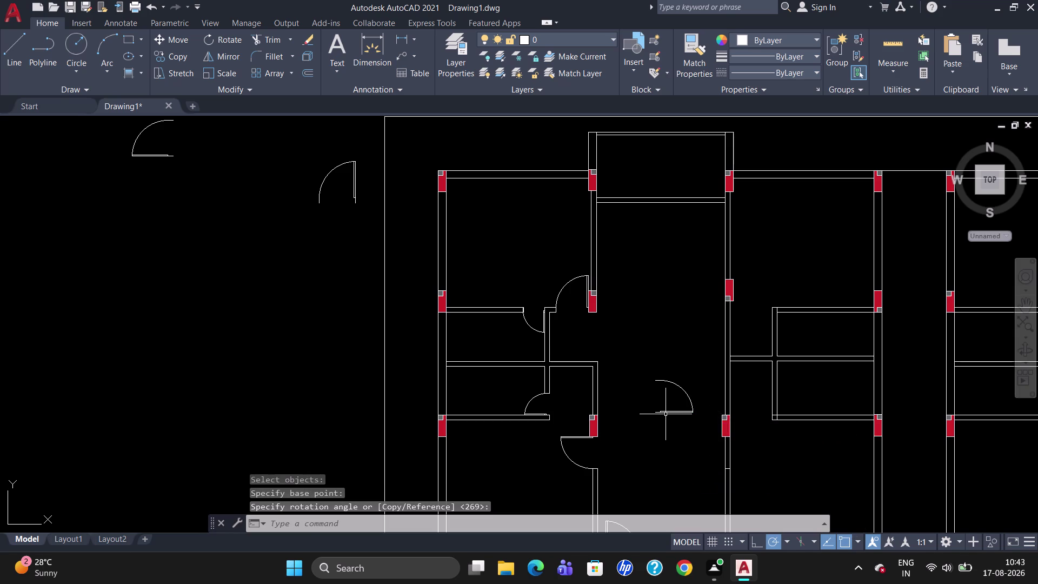
click(665, 414)
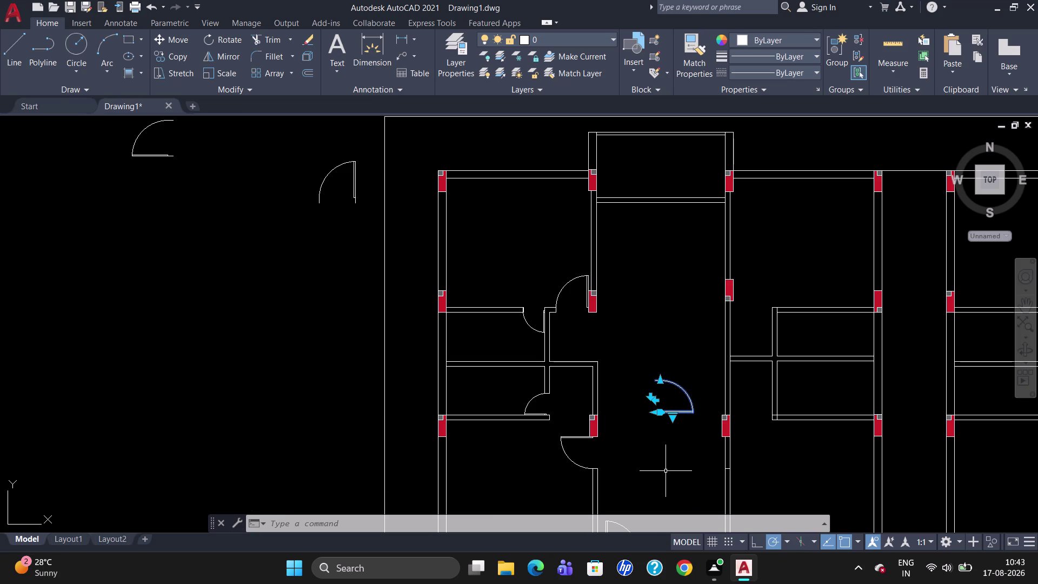
Mirror the corridor door swing across a horizontal line, erasing the original.
text(MI)
key(Return)
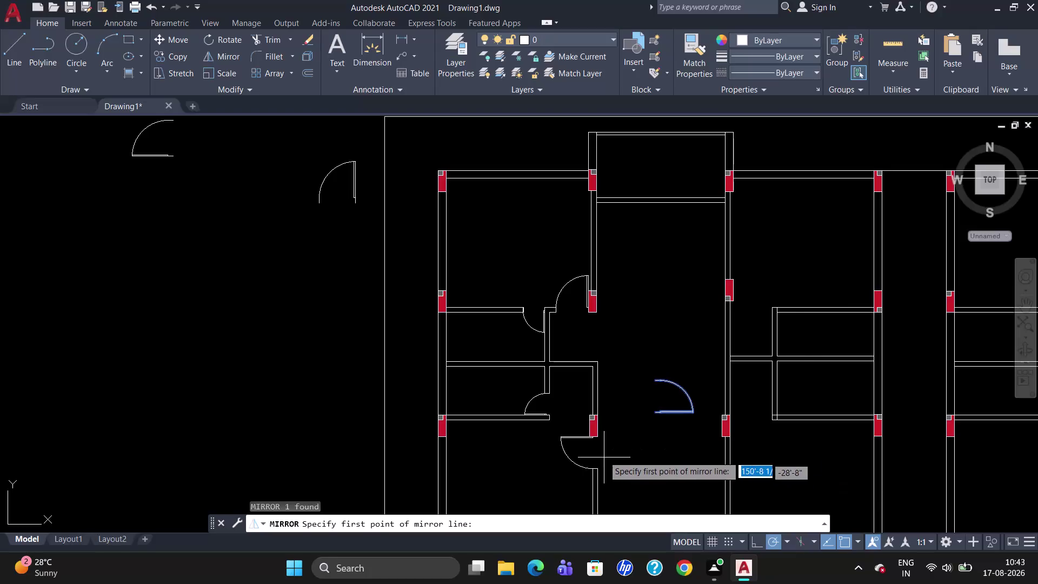
drag(619, 444, 691, 451)
click(691, 450)
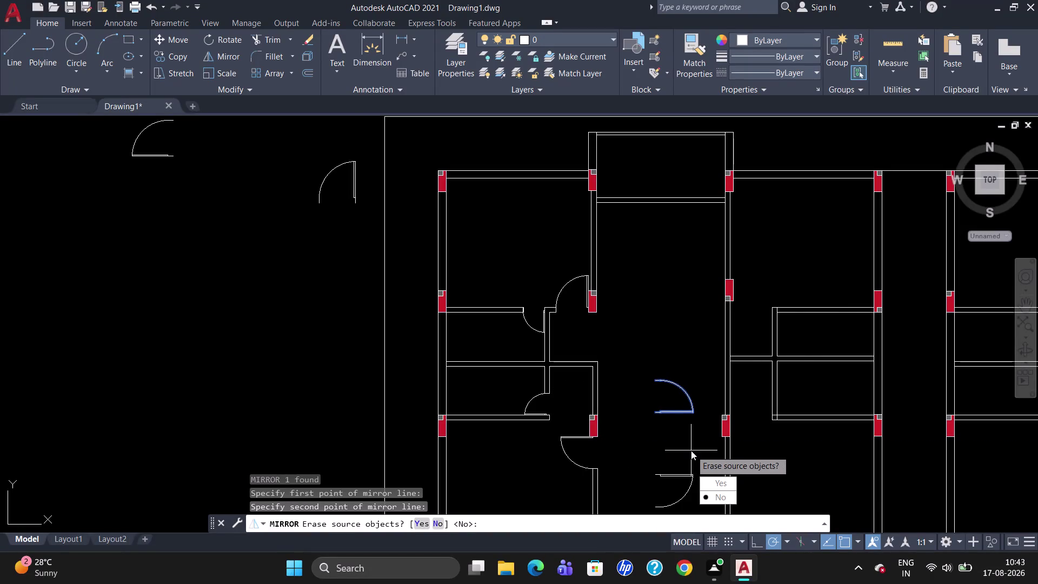
drag(713, 479, 691, 451)
click(673, 473)
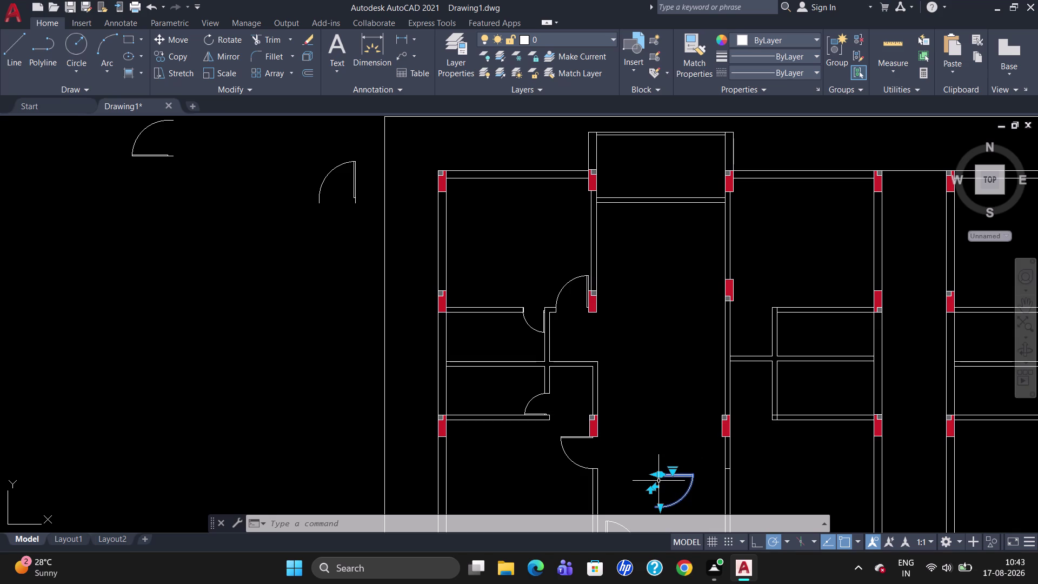
Begin a second mirror of the door swing, then cancel it.
key(Return)
click(652, 480)
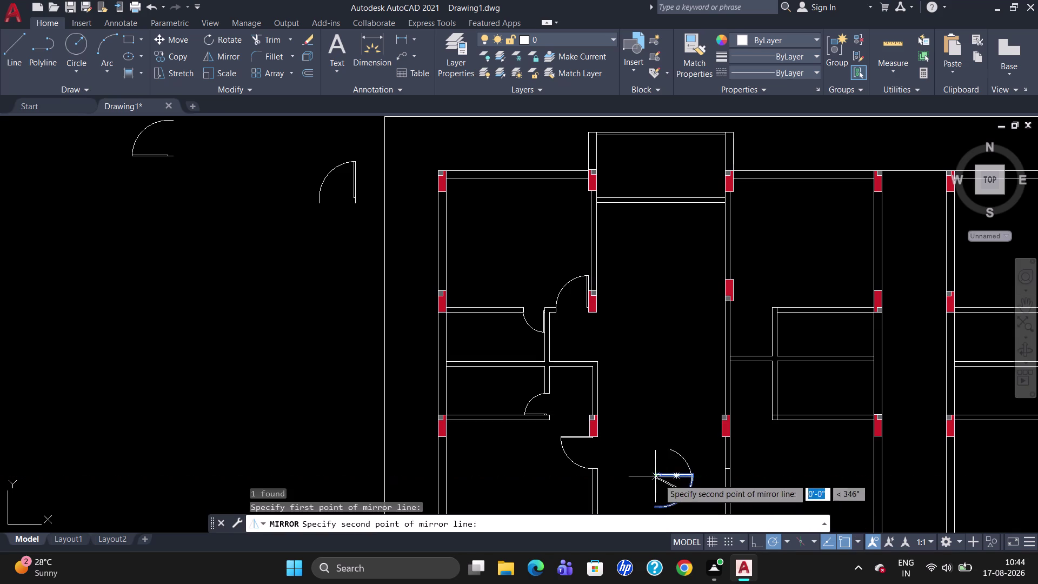
scroll(up, 3)
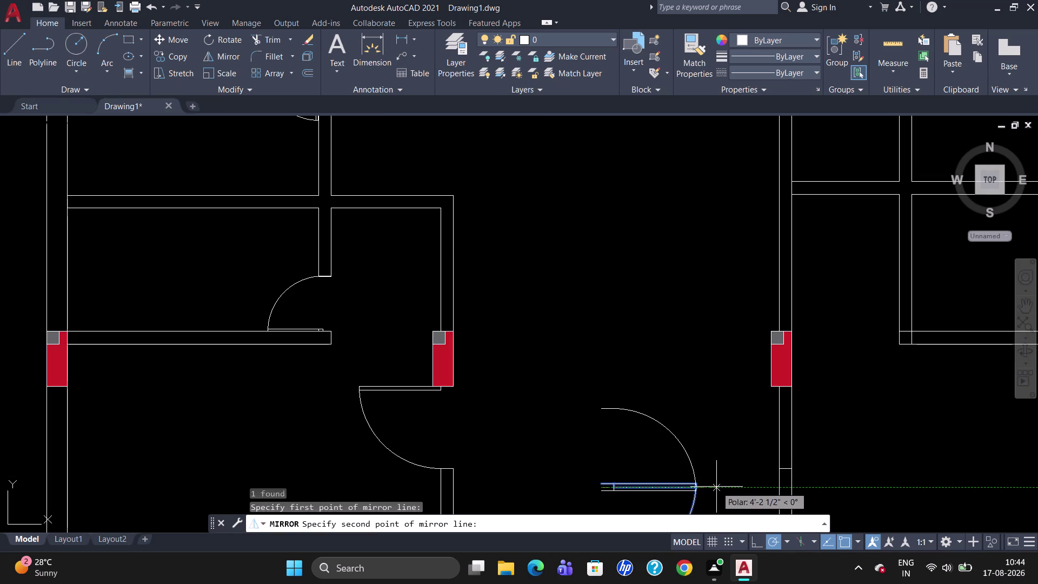
key(Escape)
scroll(down, 3)
scroll(up, 3)
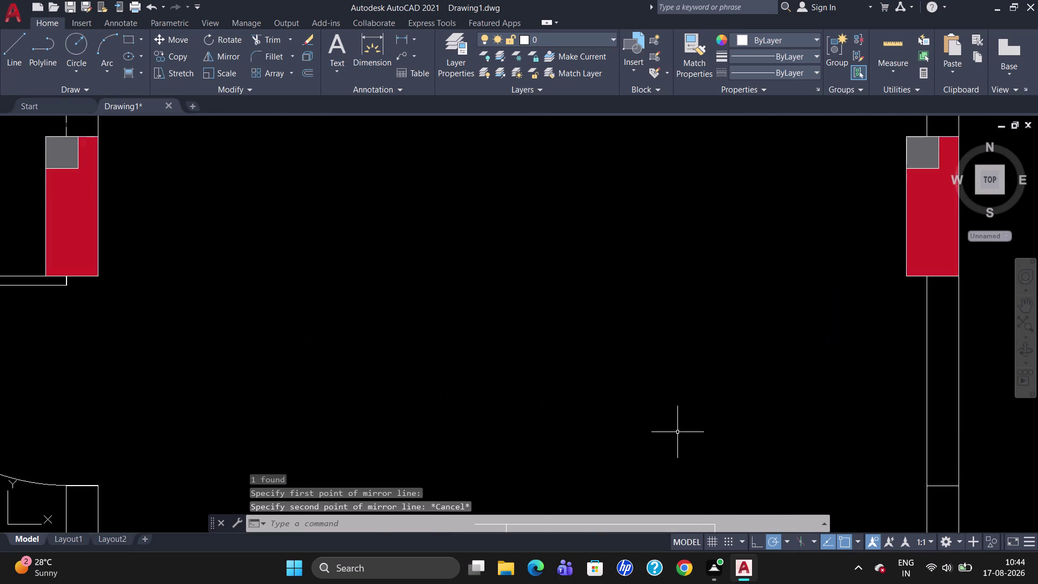
scroll(down, 3)
scroll(up, 3)
scroll(up, 3)
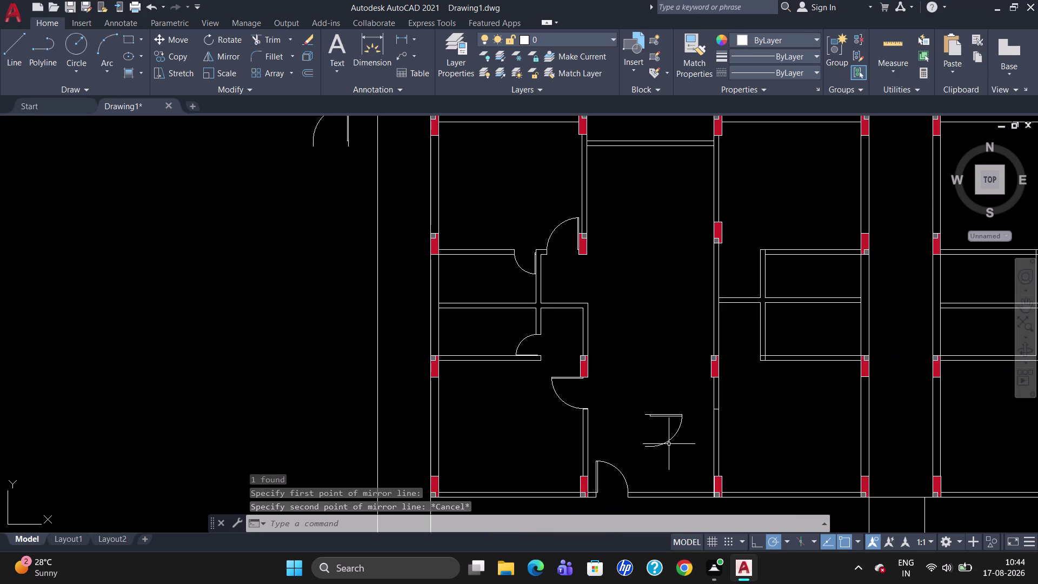
Move the door swing into the opening in the corridor's right wall.
key(m)
key(Return)
click(654, 415)
key(Return)
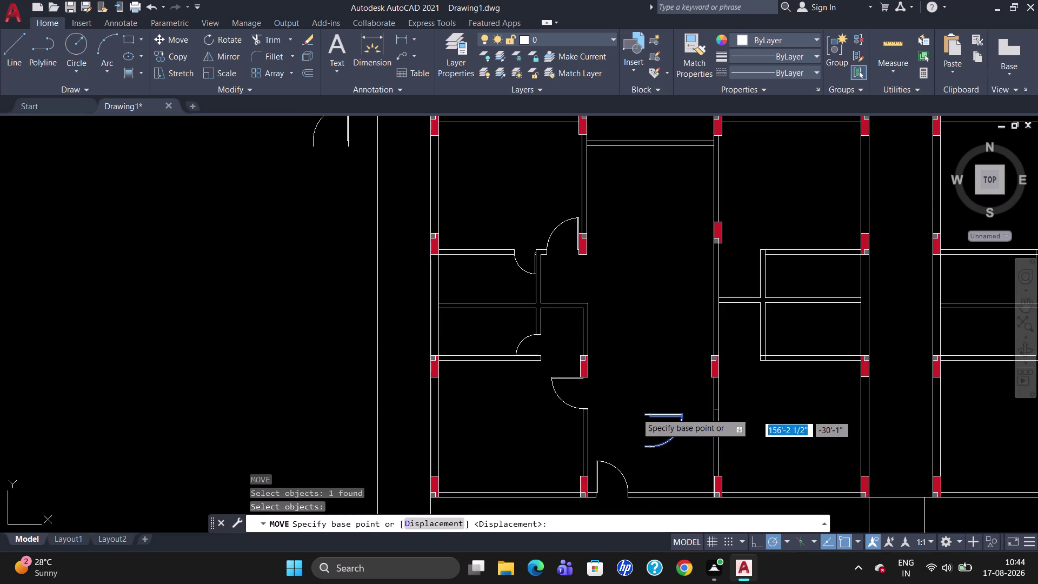
click(644, 416)
scroll(up, 3)
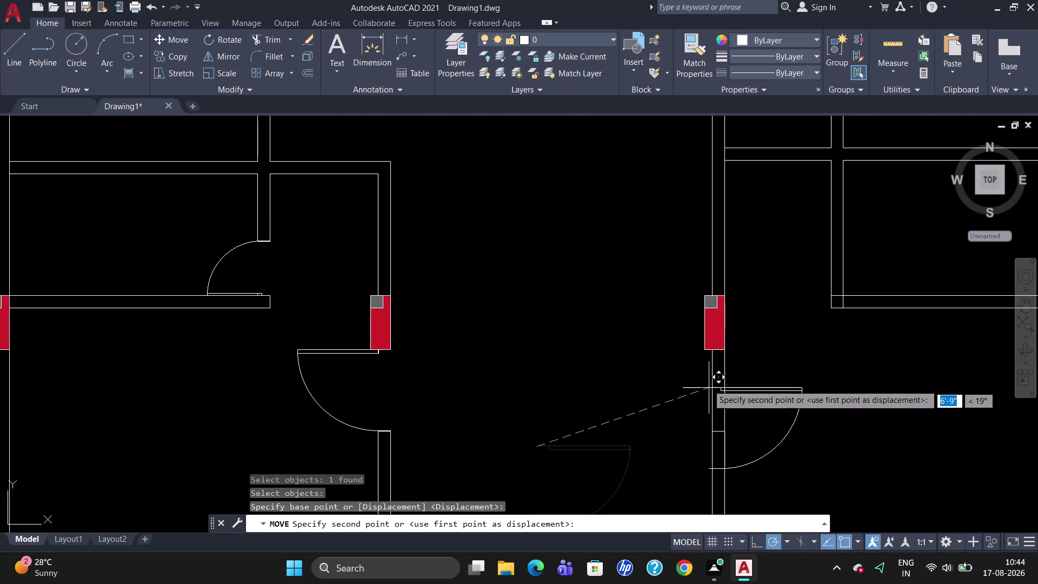
click(708, 353)
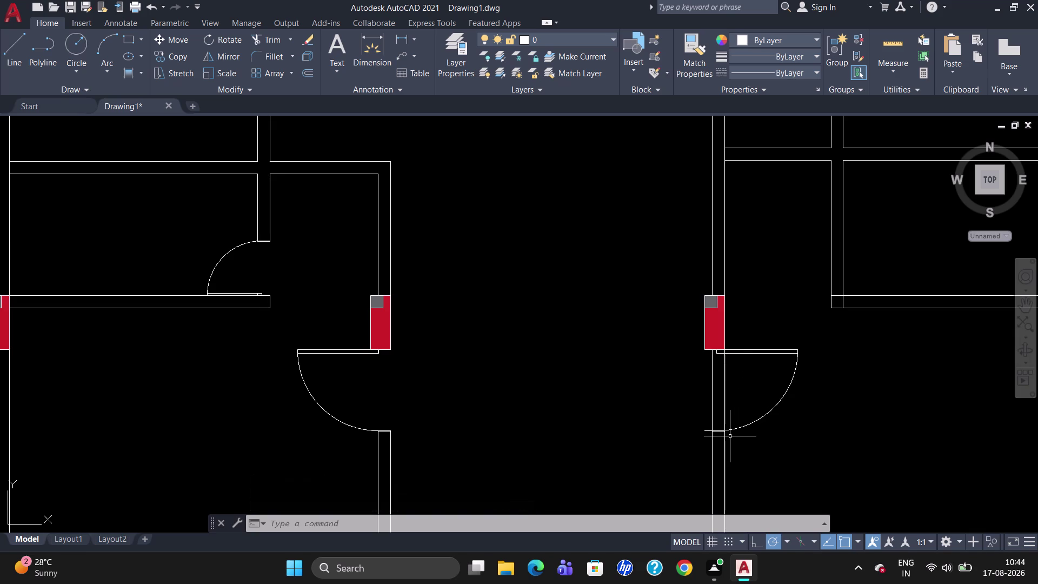
key(Escape)
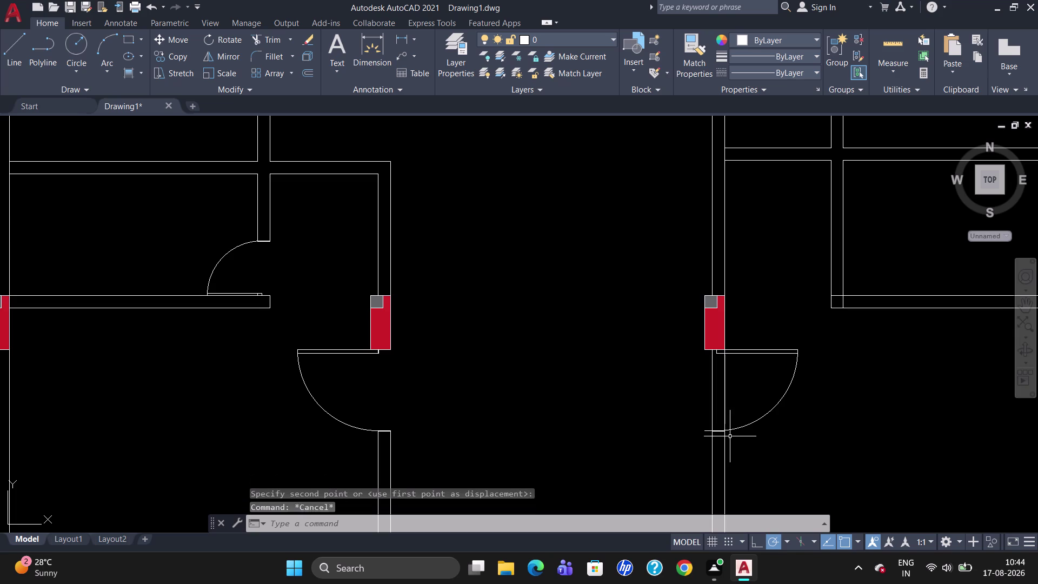
click(750, 354)
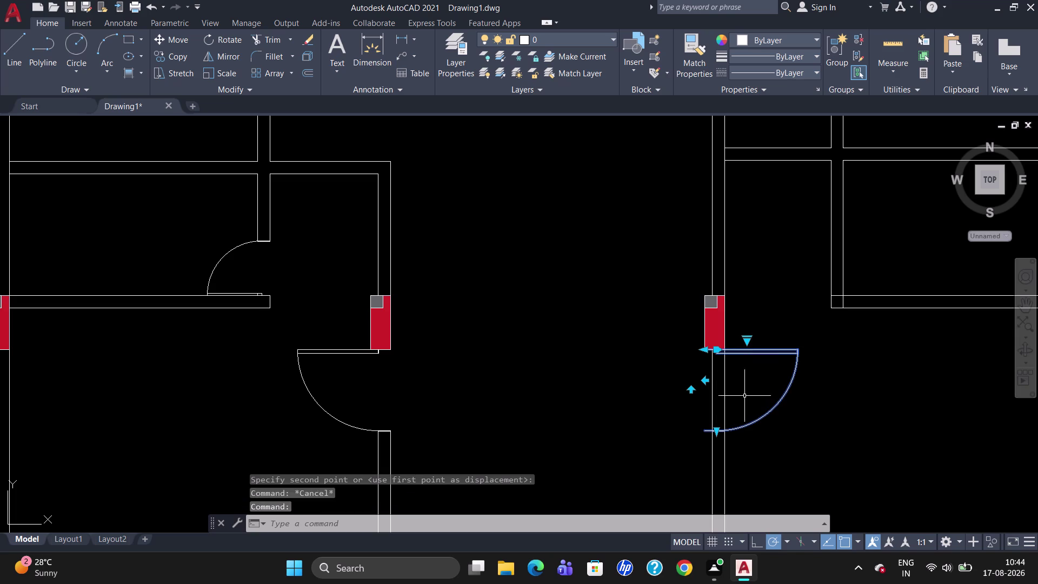
key(Escape)
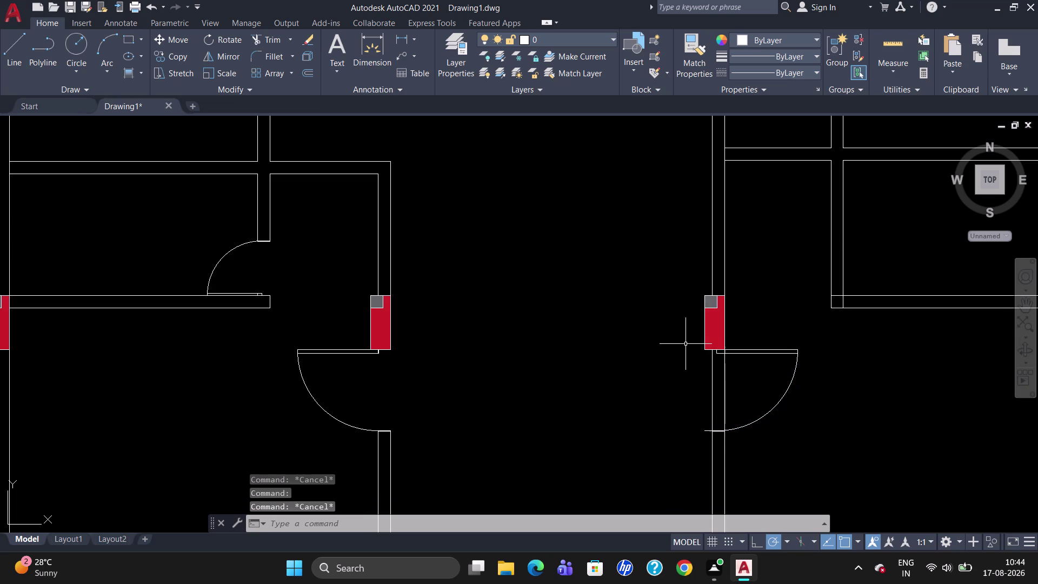
Shift the red column above the door to align with the wall, then move the swing beneath it.
click(707, 295)
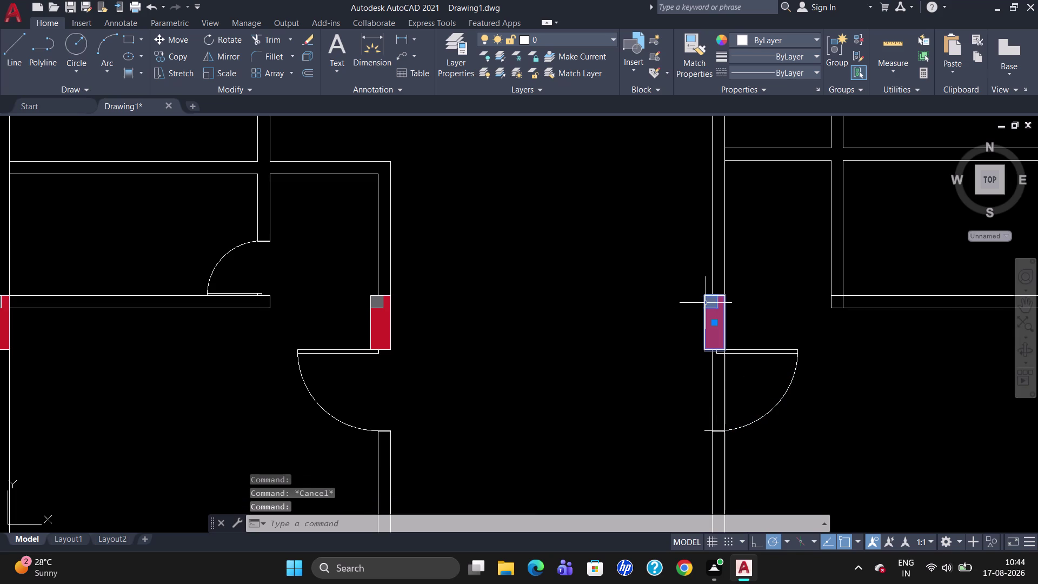
key(m)
key(Return)
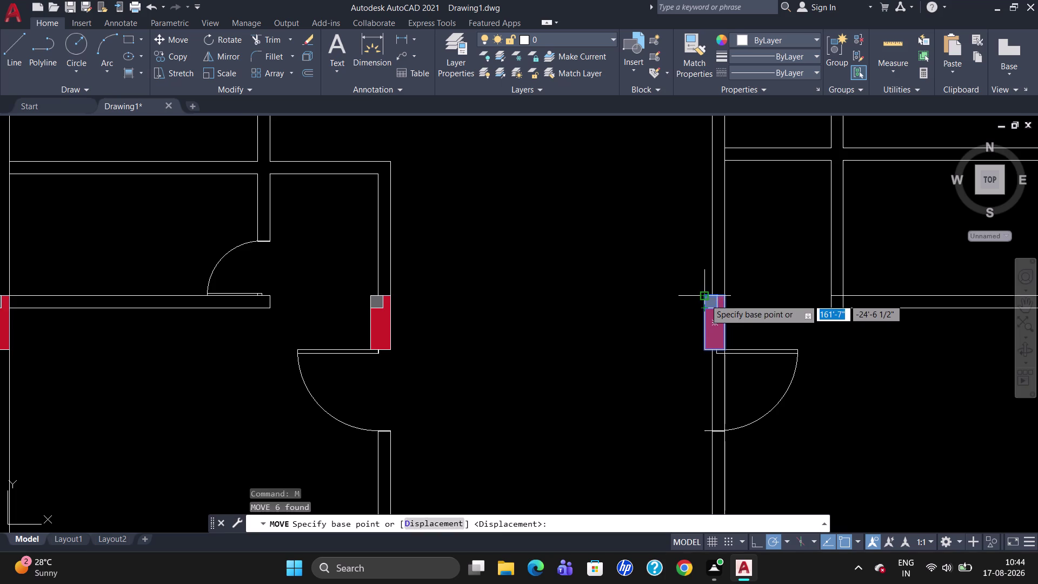
click(706, 298)
scroll(up, 3)
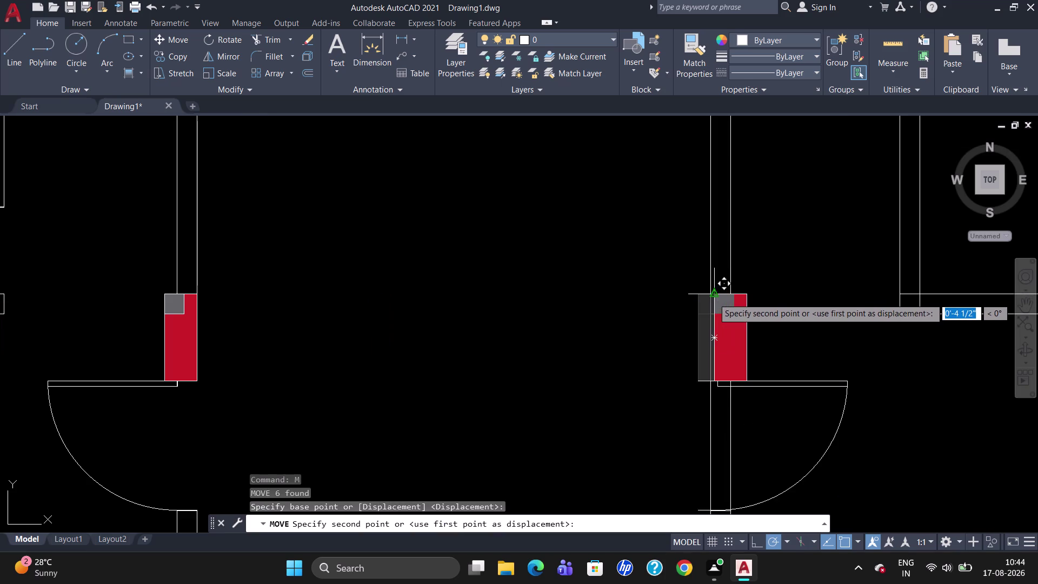
click(711, 297)
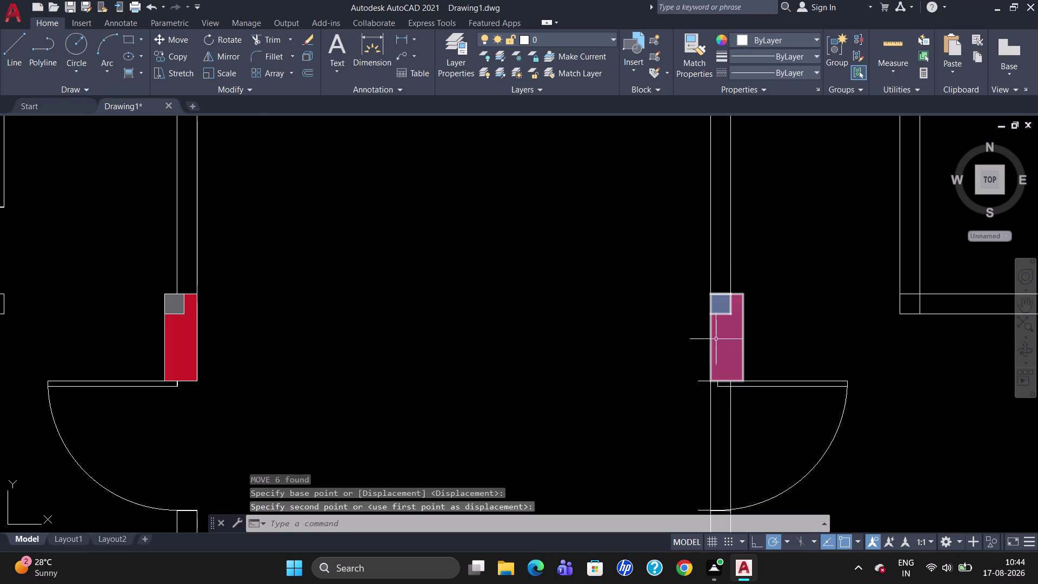
click(700, 381)
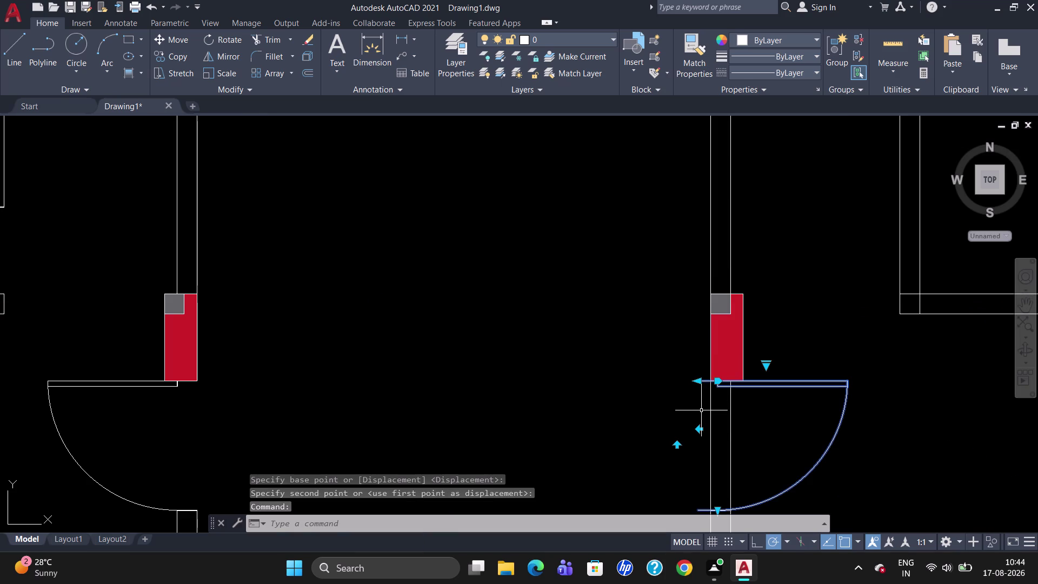
key(m)
key(Return)
click(697, 380)
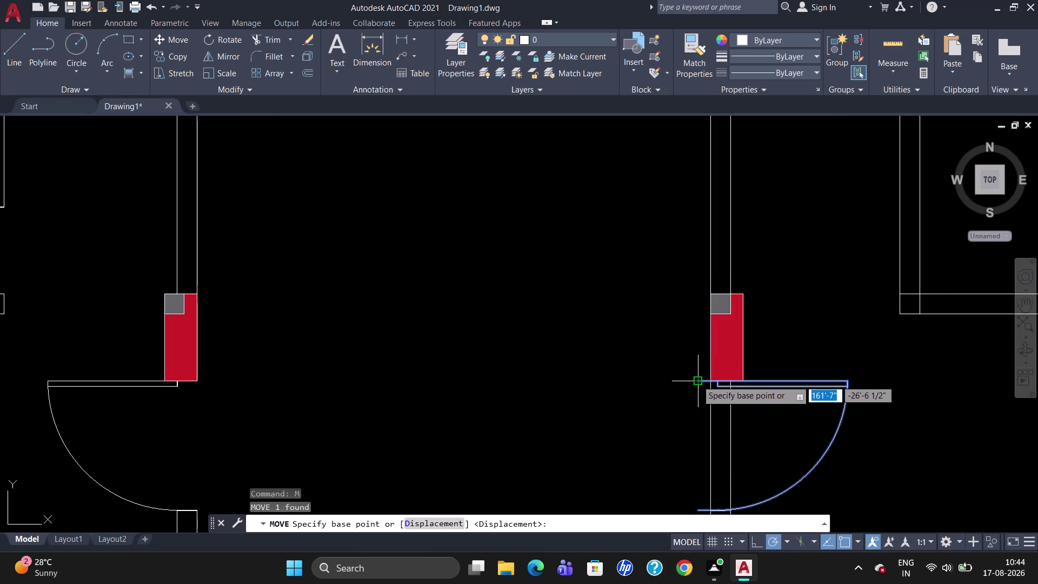
click(712, 383)
scroll(down, 3)
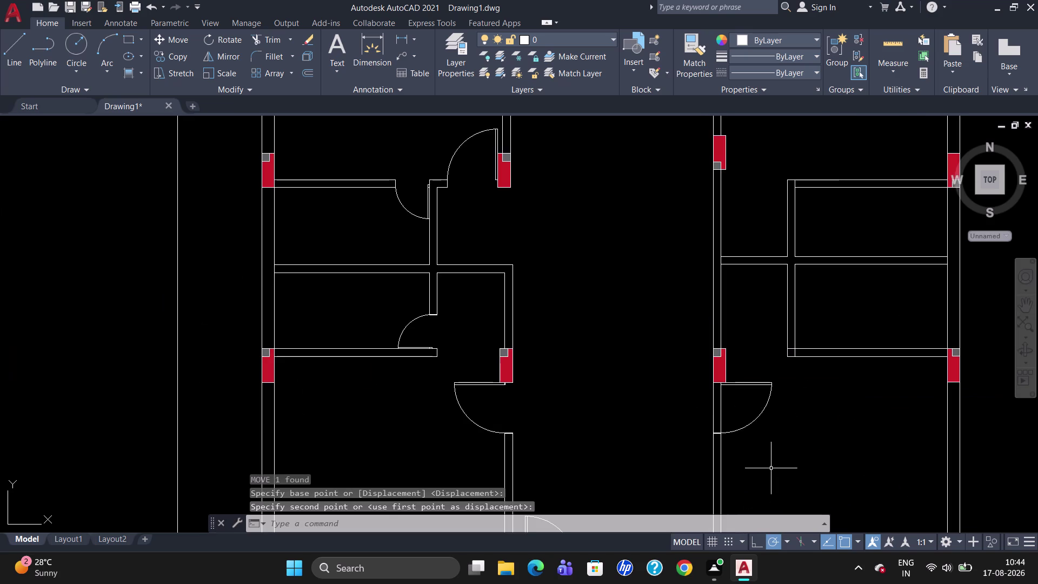
Trim the wall line segments out of the right-wall door opening with TR.
scroll(up, 3)
text(TR)
key(Return)
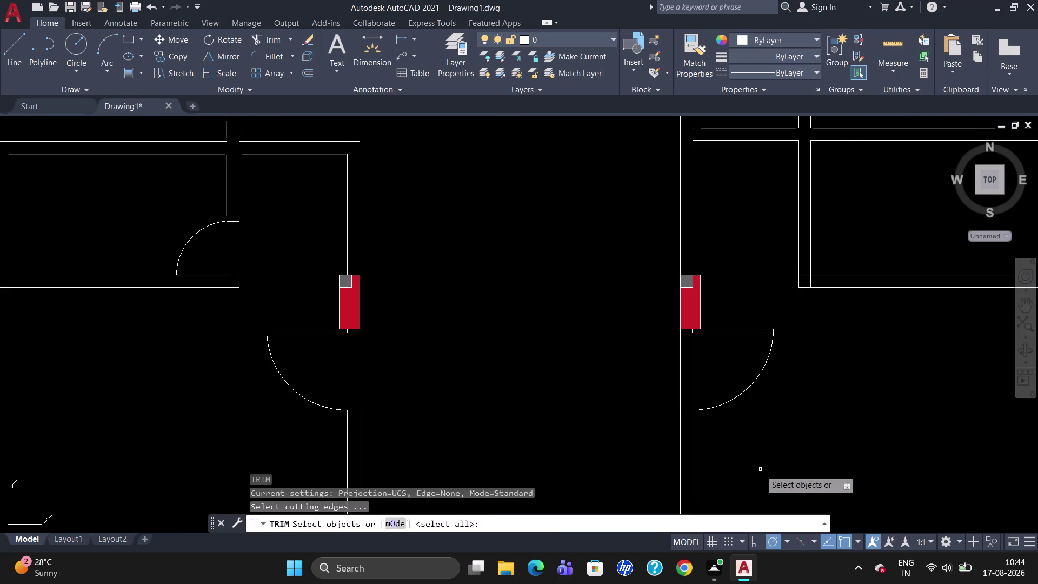
key(Return)
click(692, 371)
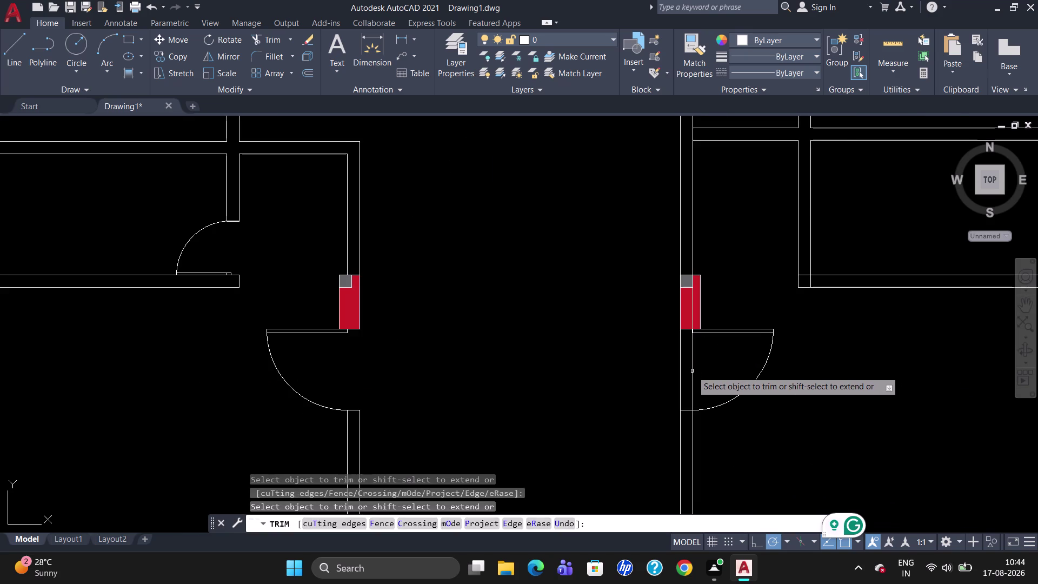
click(693, 372)
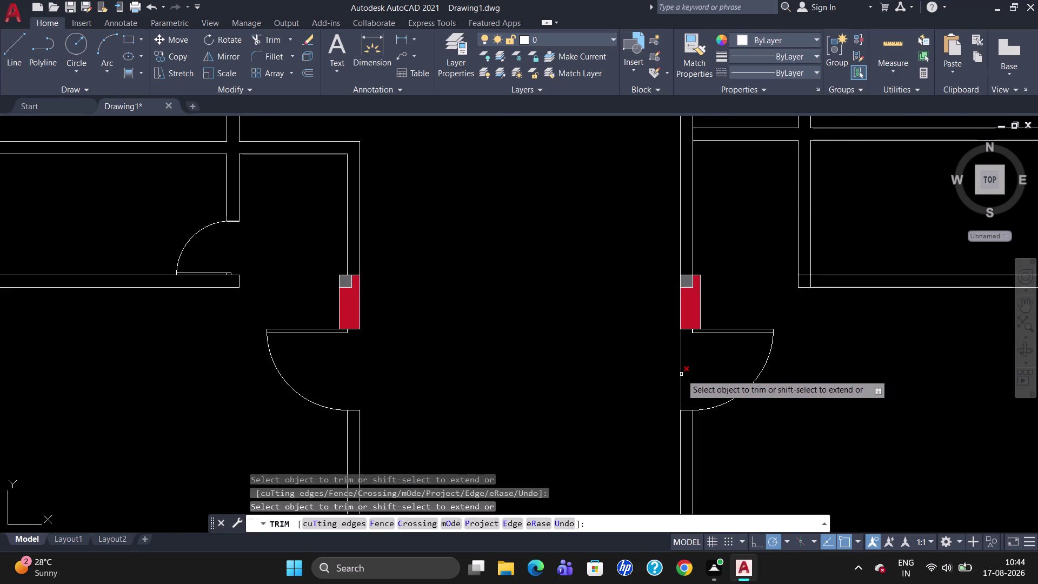
click(681, 373)
scroll(down, 3)
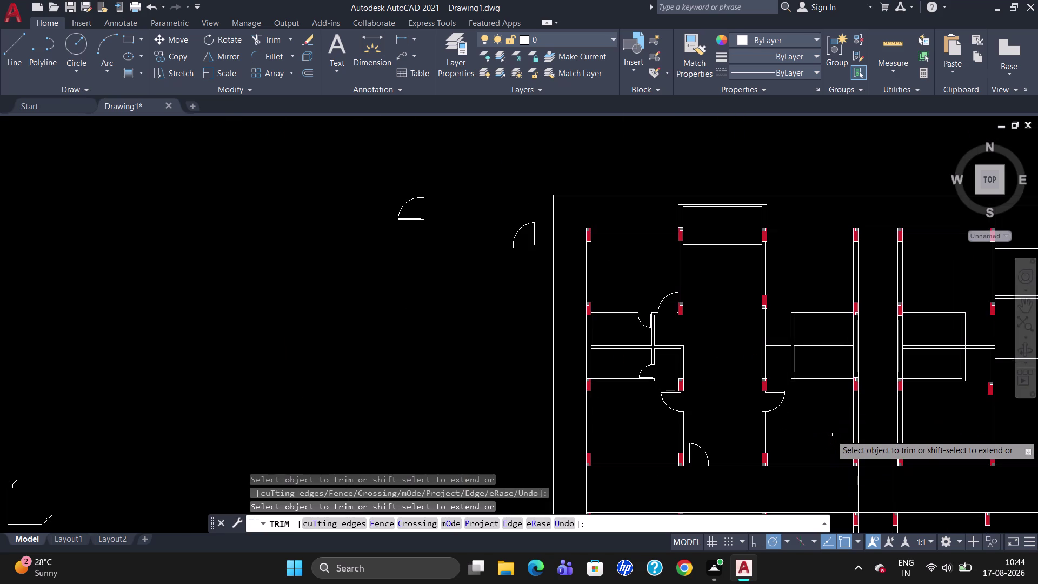
key(Escape)
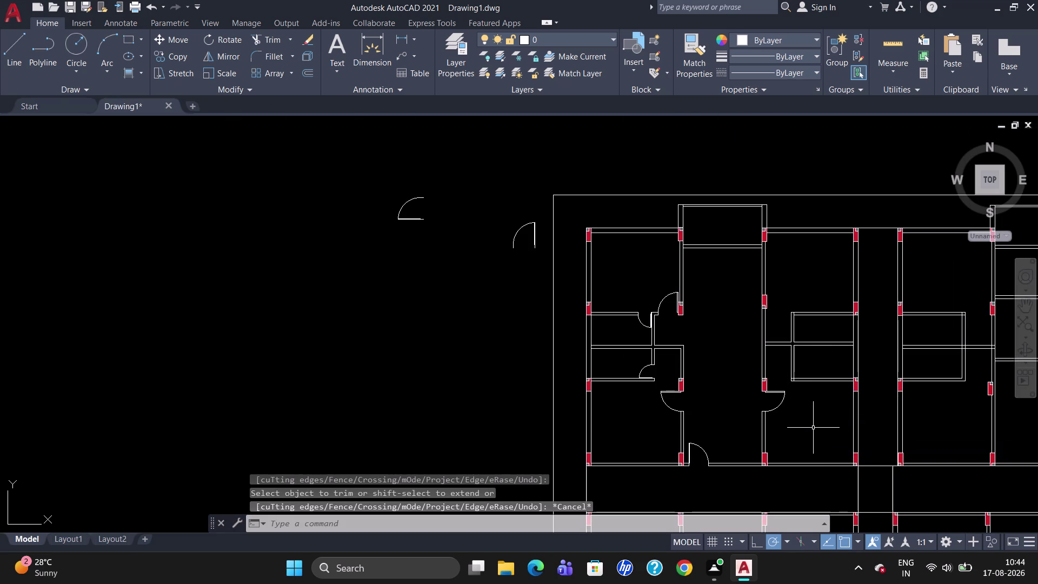
scroll(up, 3)
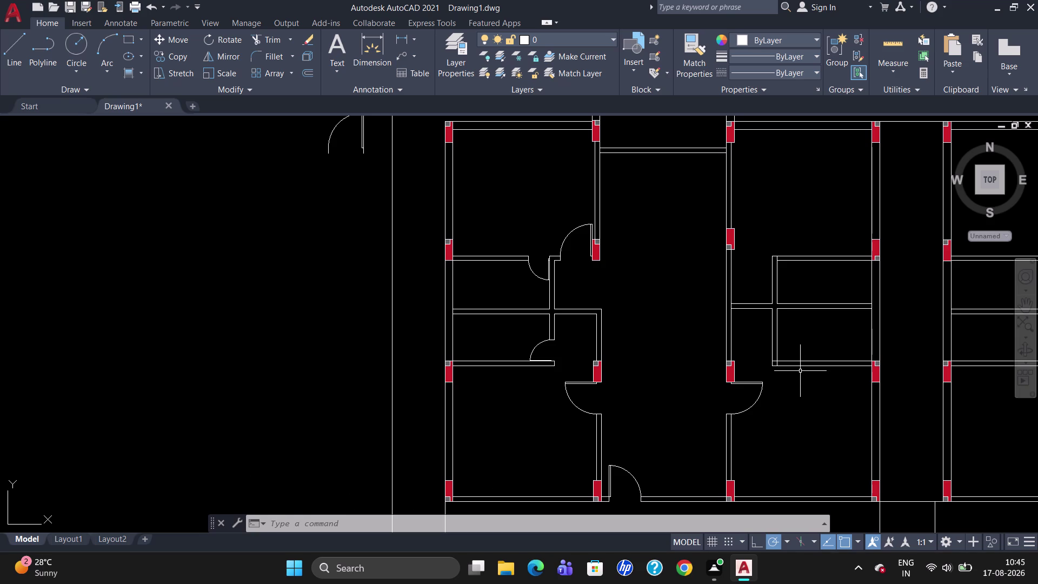
scroll(up, 3)
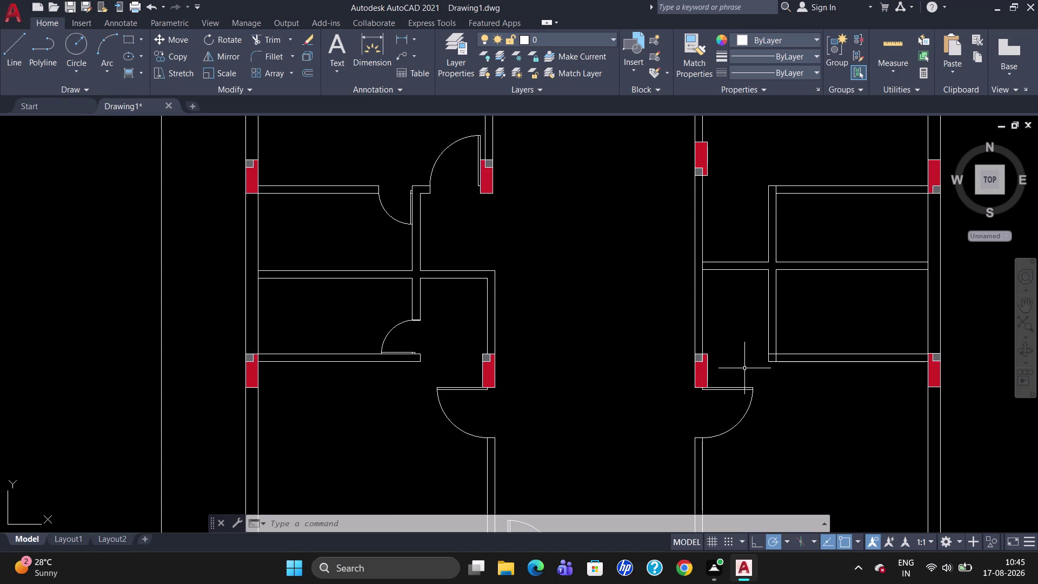
Draw a short line closing the wall end by the doorway, deleting a stray line.
key(l)
key(Return)
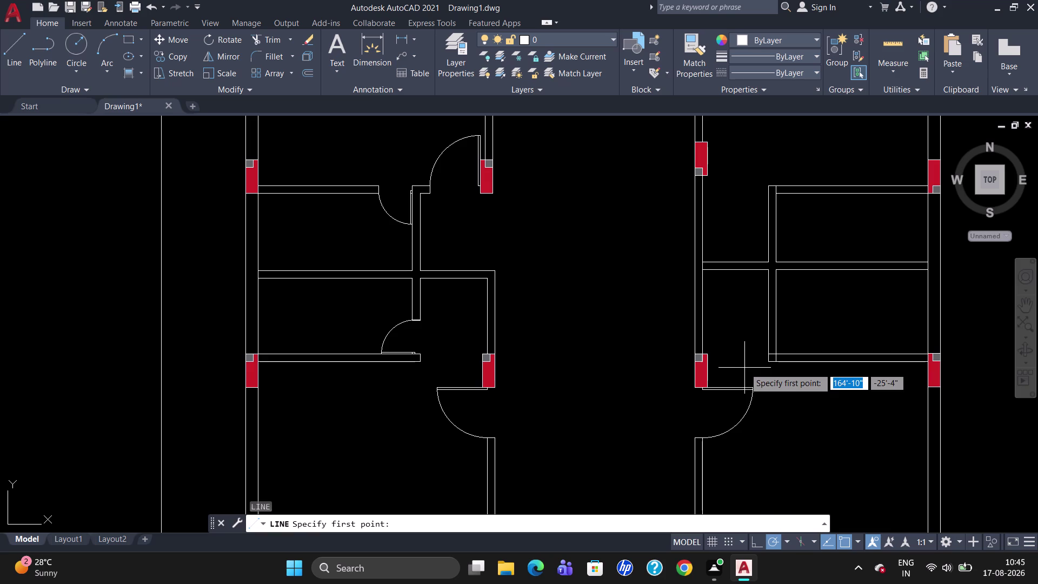
click(764, 353)
click(754, 354)
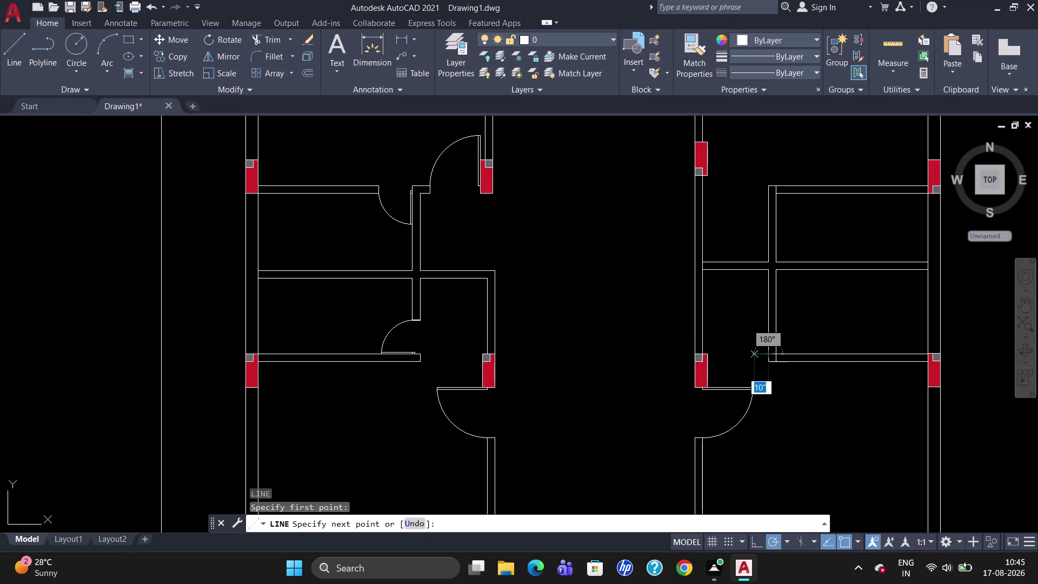
key(Escape)
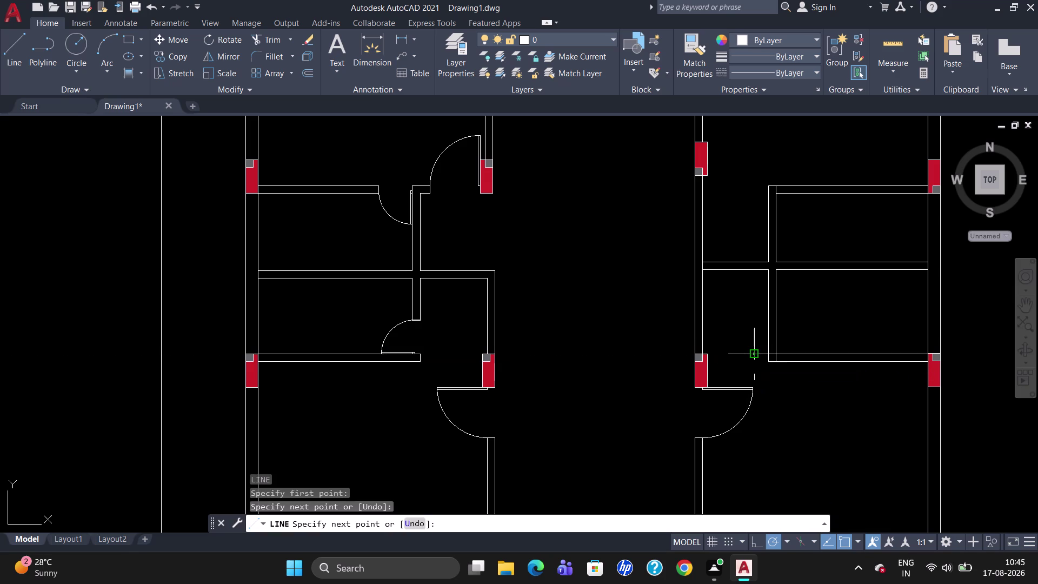
key(l)
key(Return)
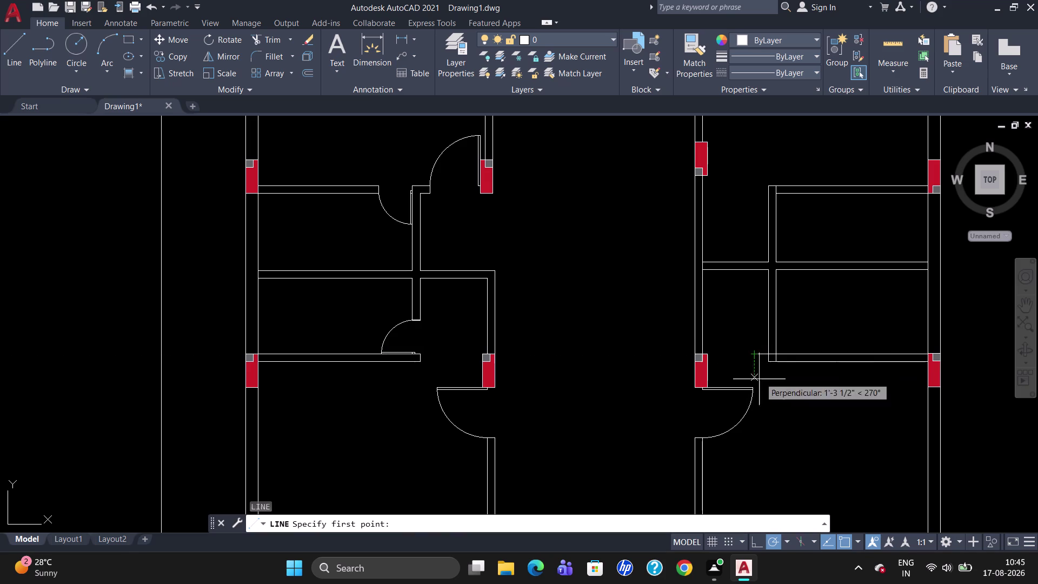
click(754, 351)
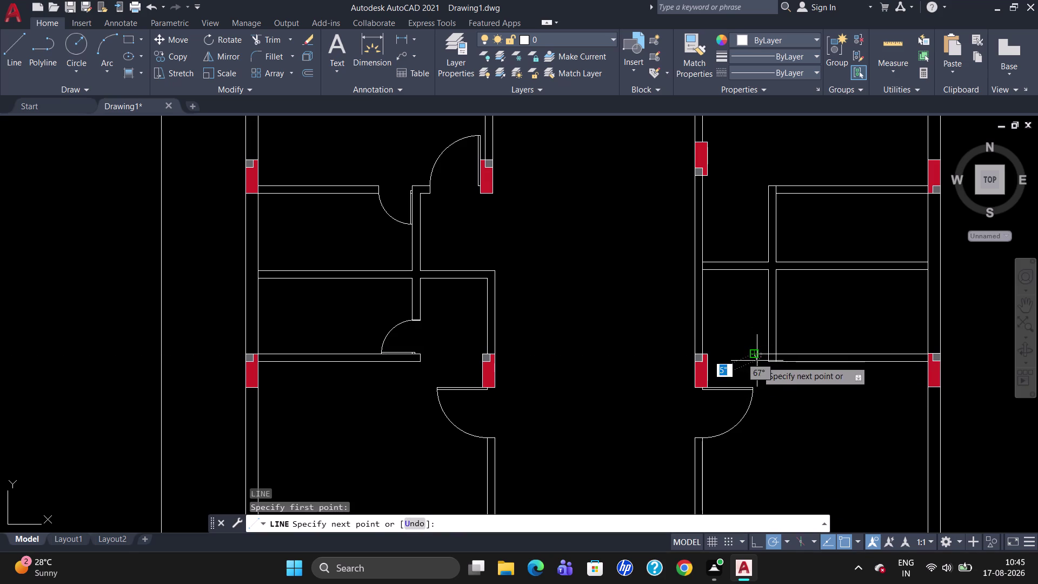
click(756, 365)
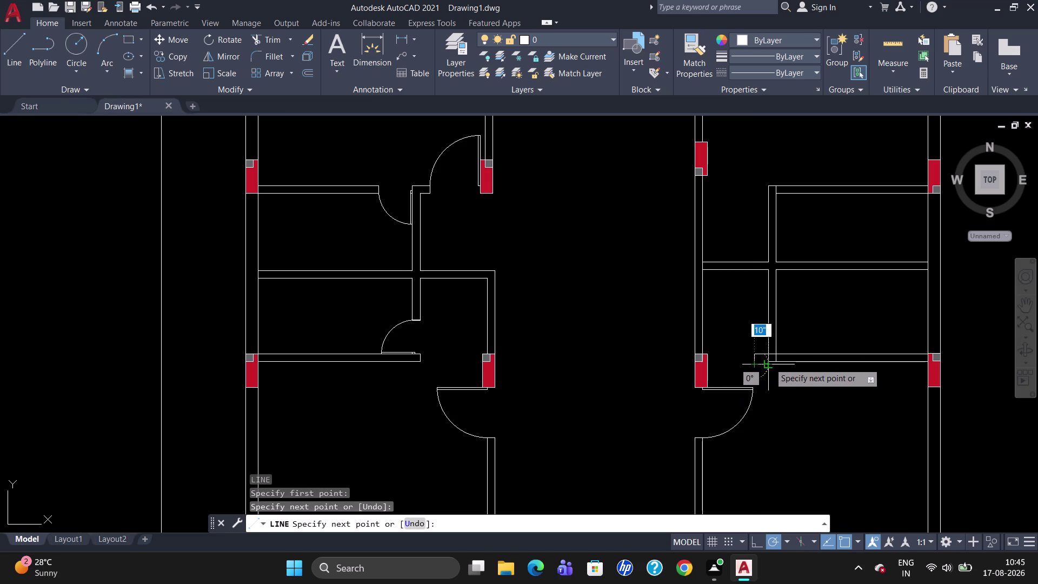
click(771, 362)
key(Escape)
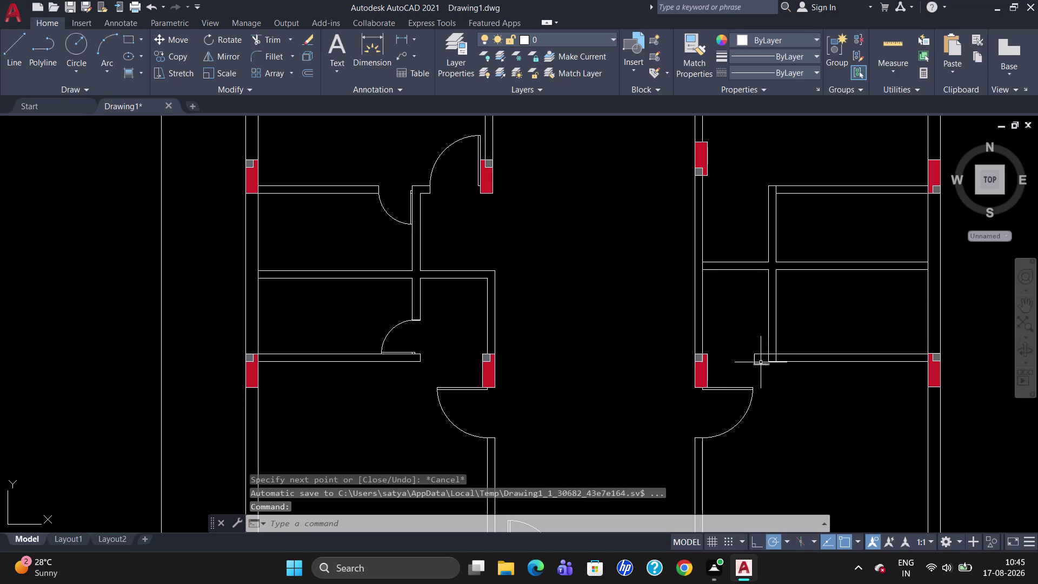
click(761, 364)
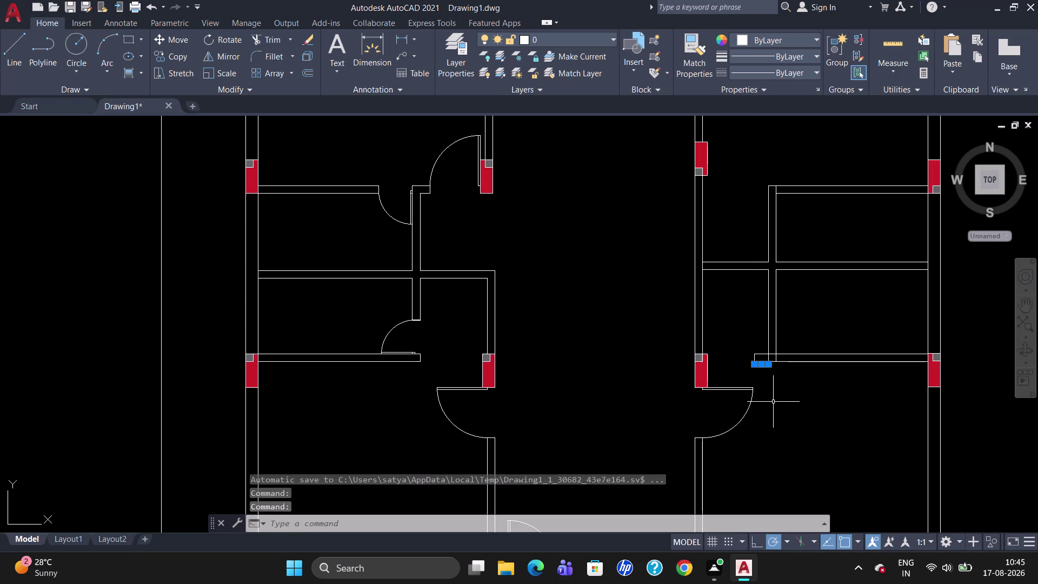
key(Delete)
Extend the horizontal wall edge line to the new boundary line.
text(EX)
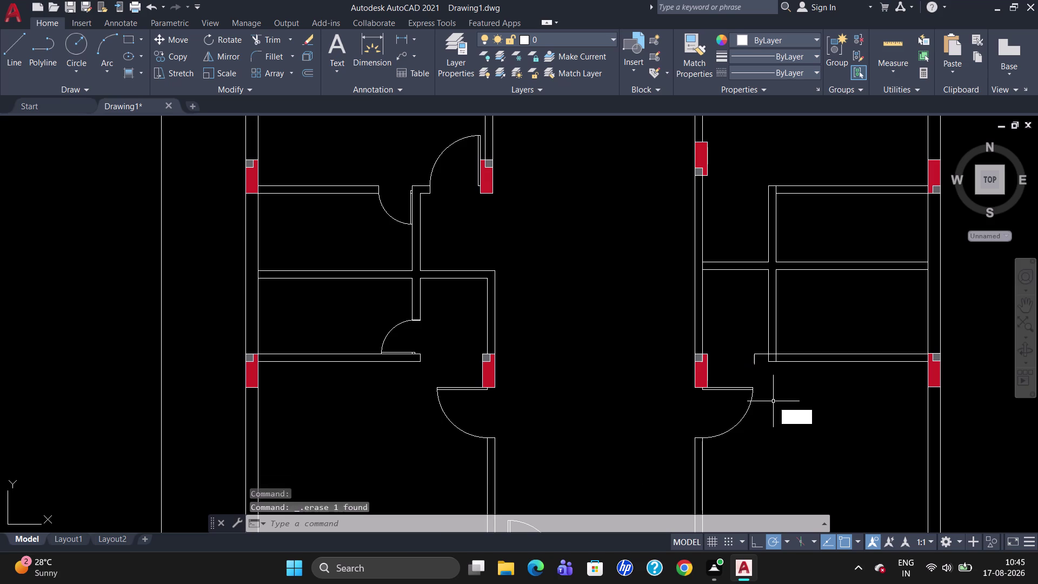
key(Return)
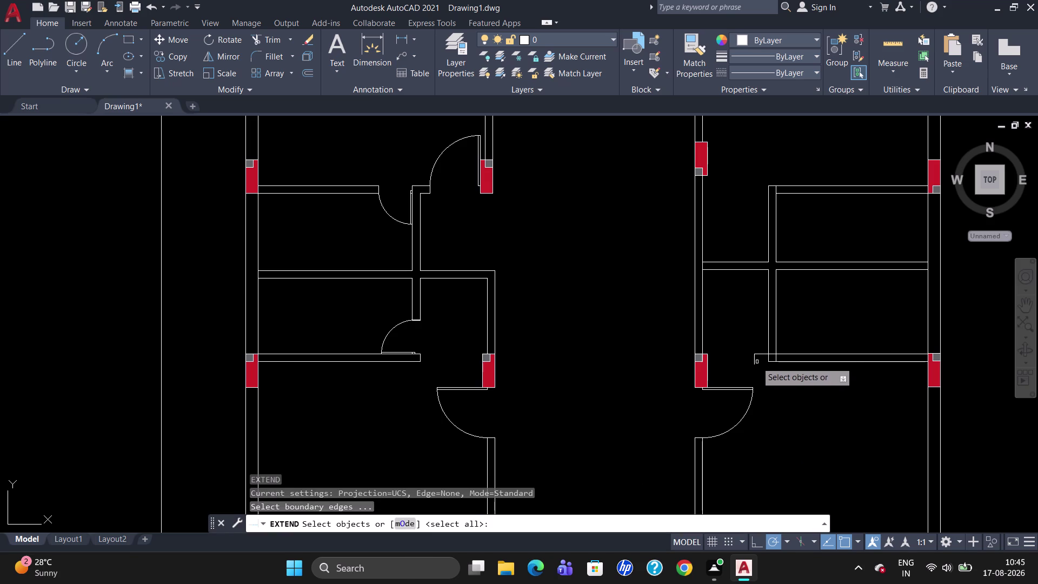
click(755, 361)
key(Return)
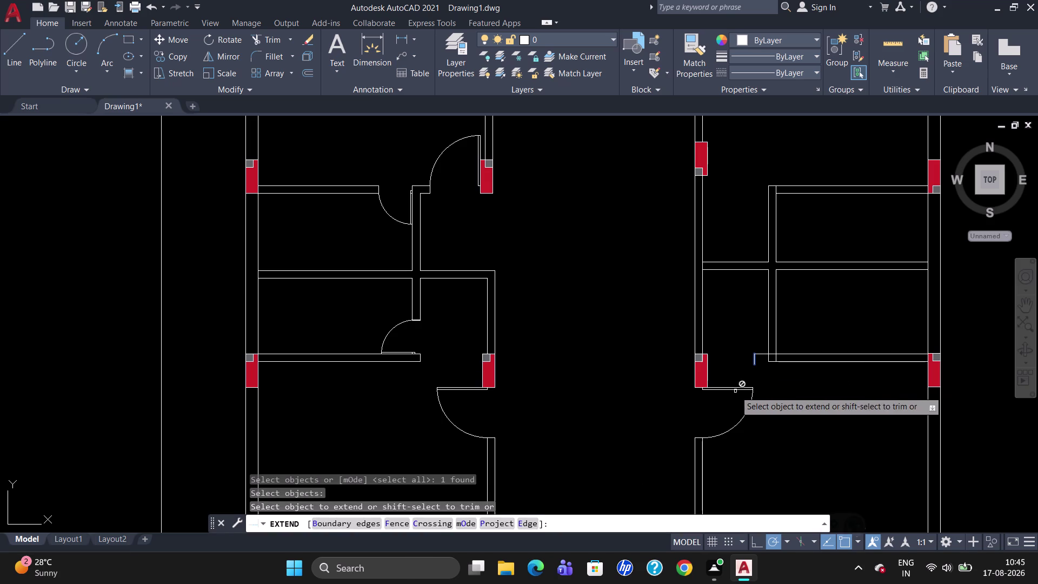
scroll(up, 3)
click(772, 363)
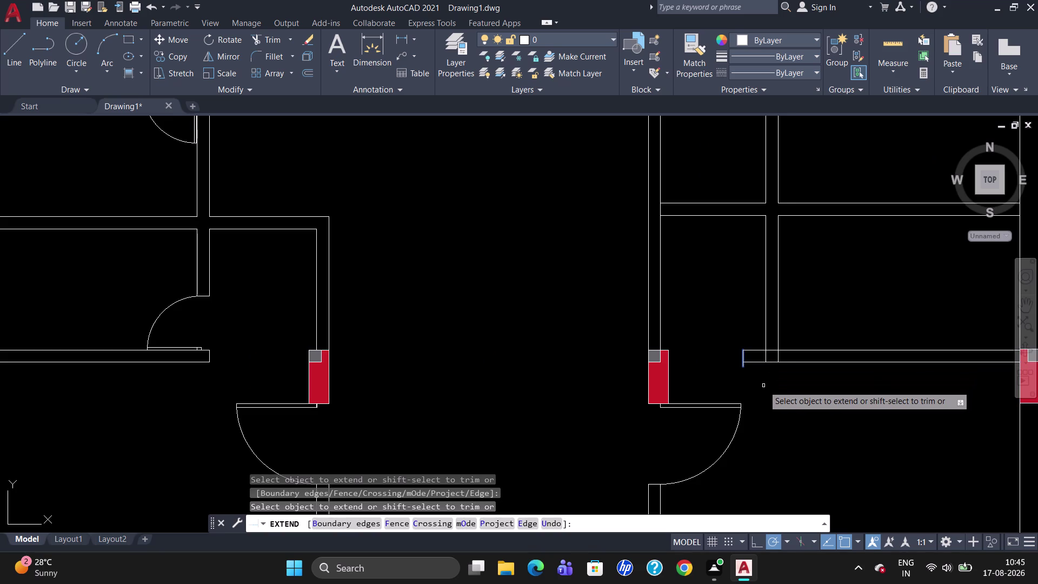
Trim the crossing wall line segments at the right room's junction.
key(Escape)
text(TR)
key(Return)
key(Return)
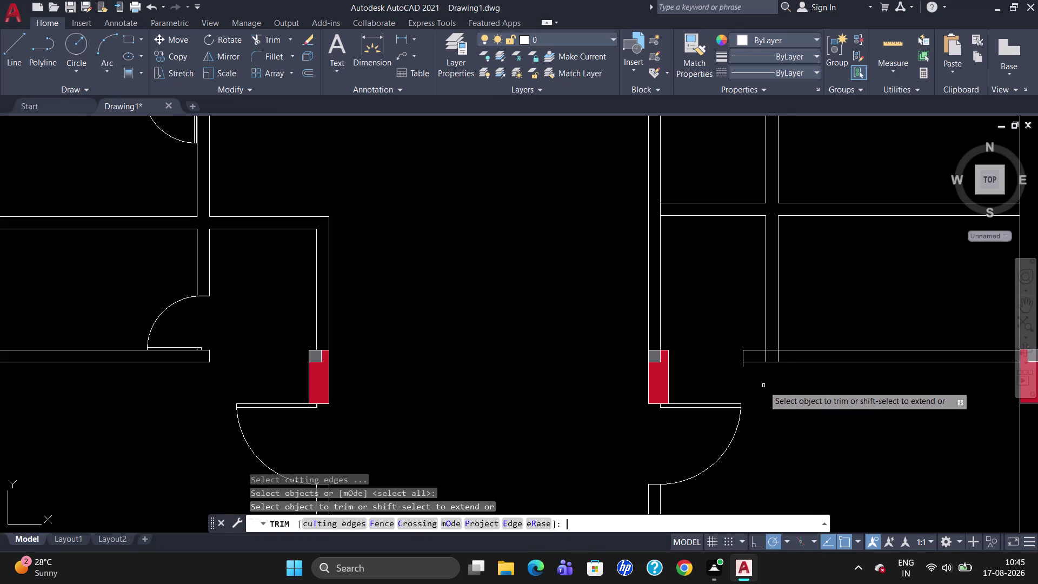
click(742, 368)
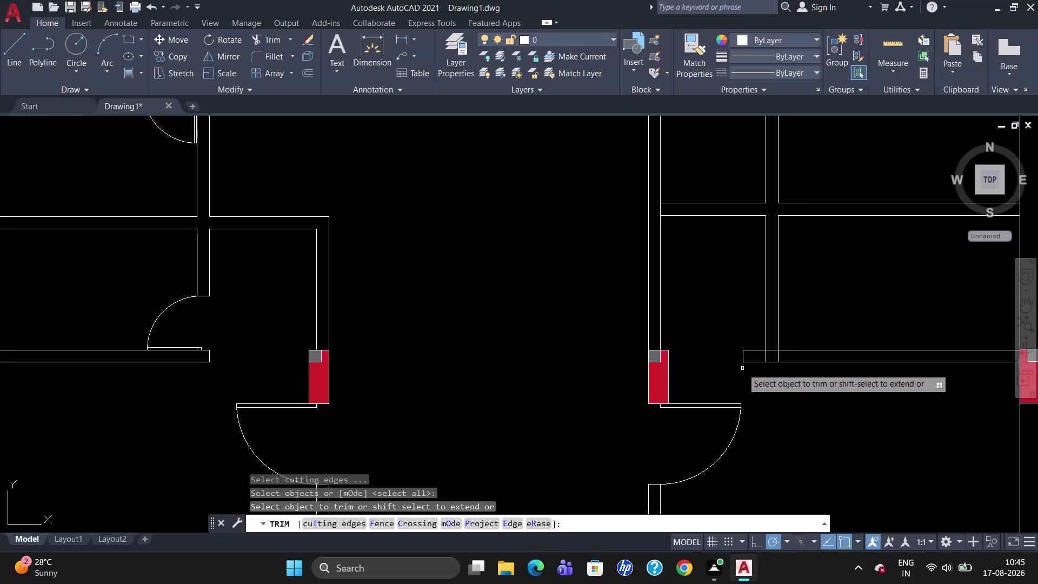
click(766, 356)
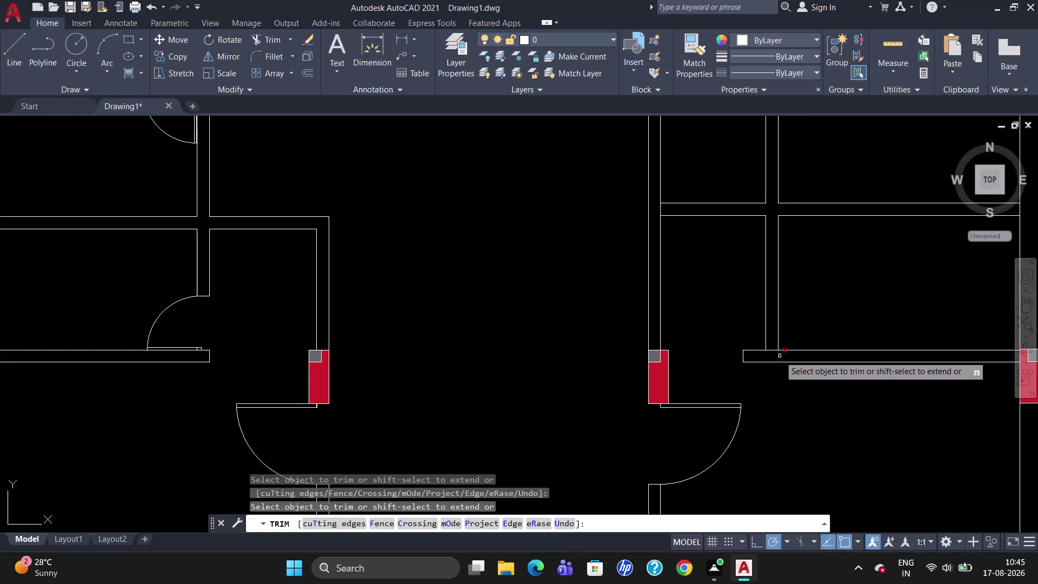
click(781, 356)
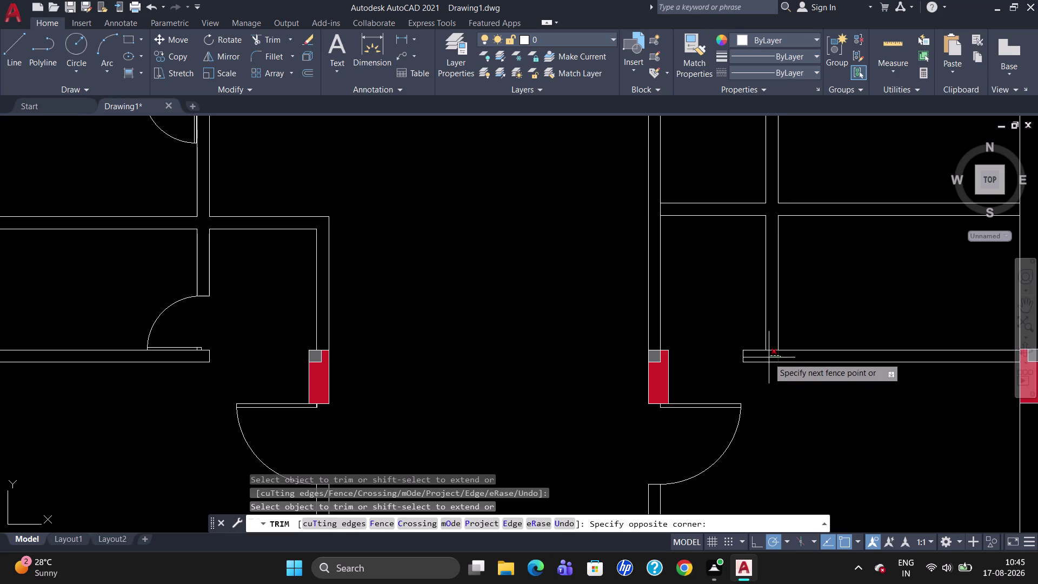
key(Escape)
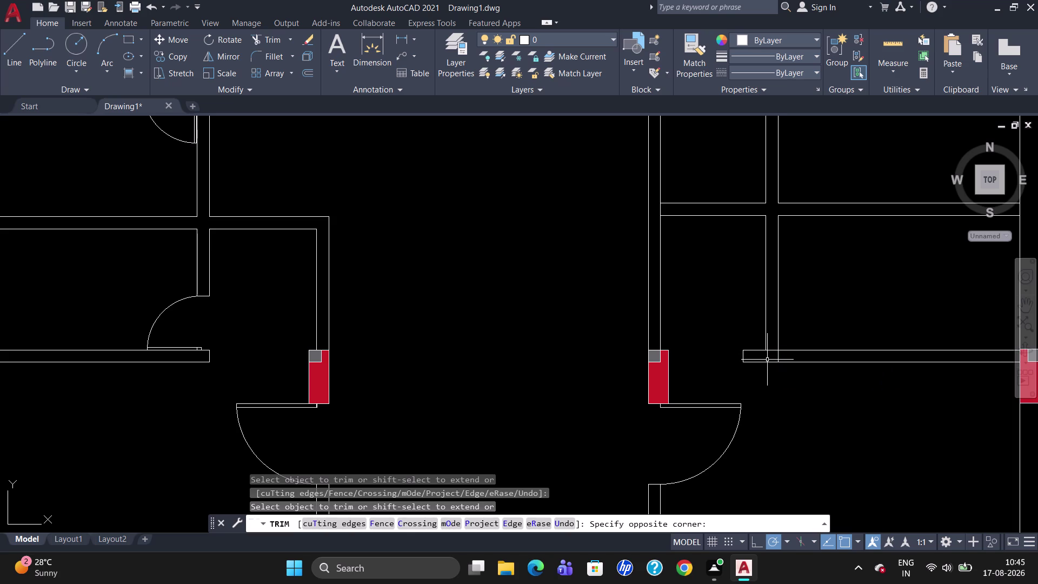
Draw a cap line on the vertical wall, tracked 2' up from the corner.
key(l)
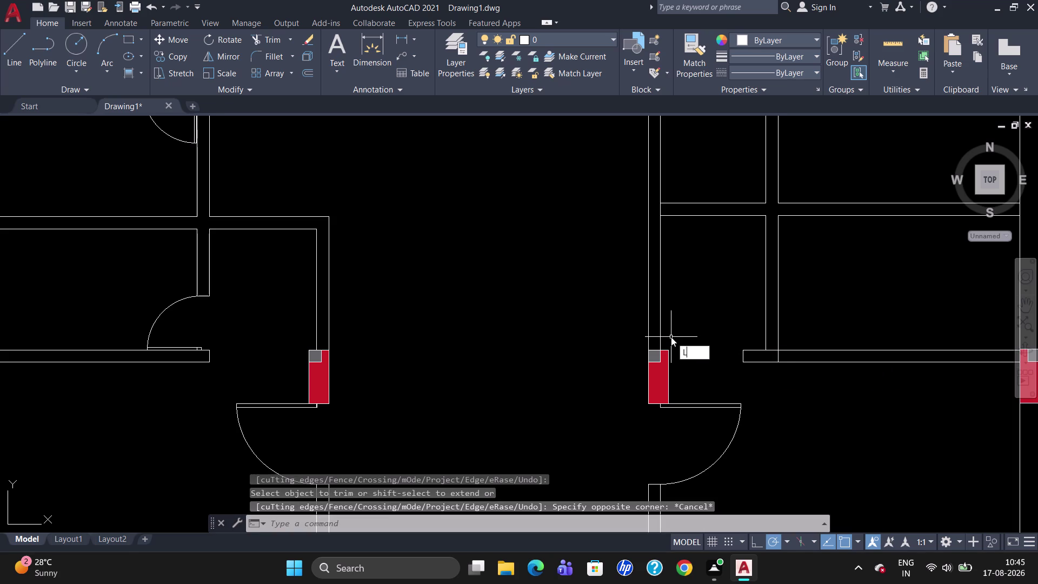
key(Return)
text(TK)
key(Return)
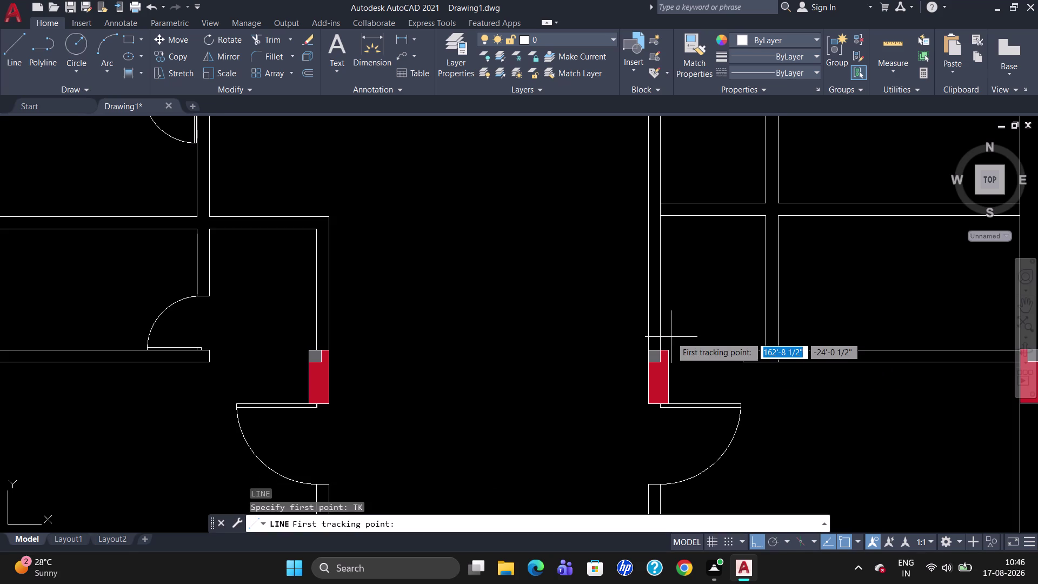
click(764, 348)
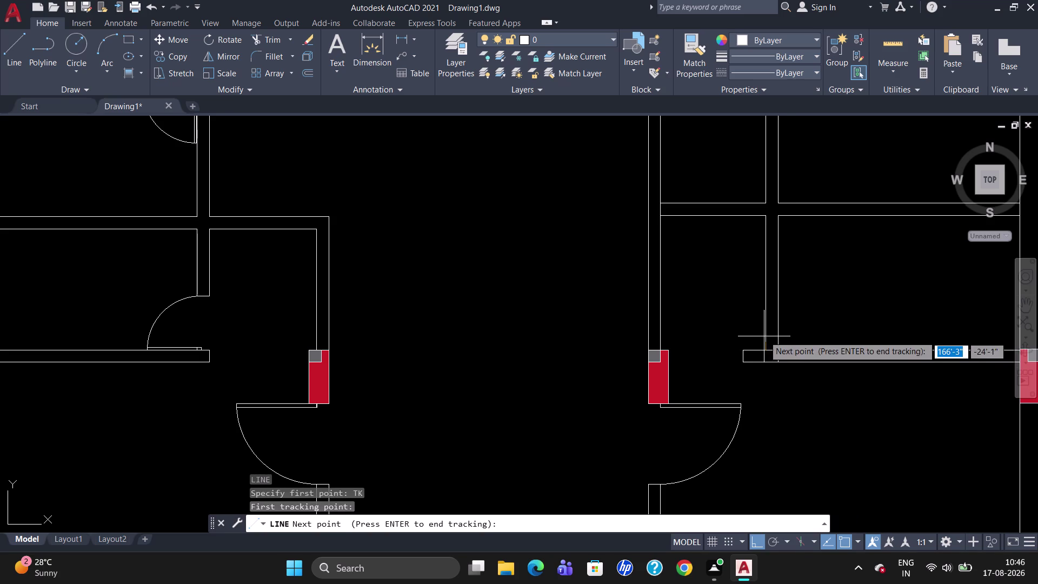
text(2)
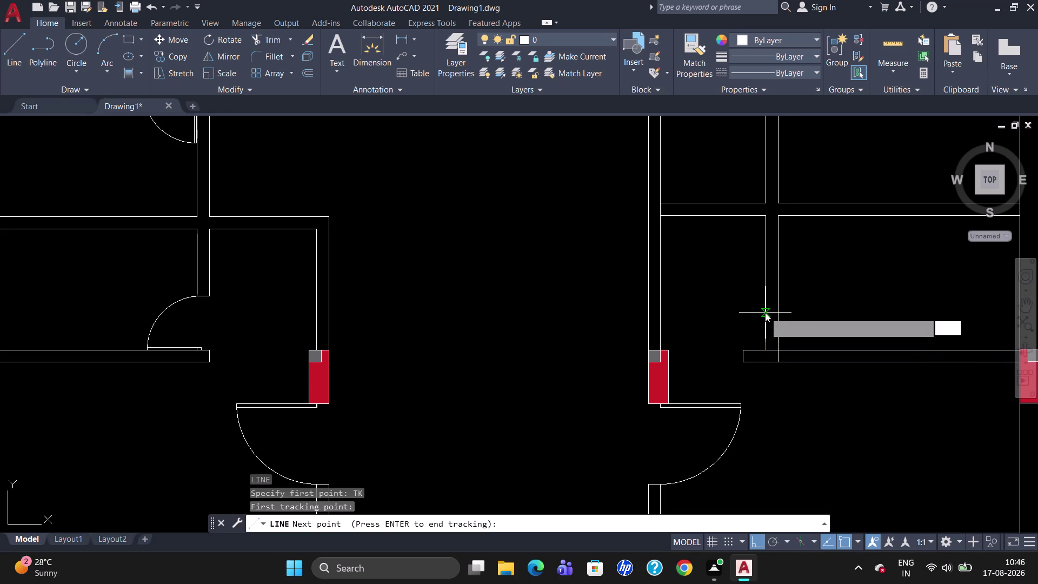
text(')
key(Return)
key(Return)
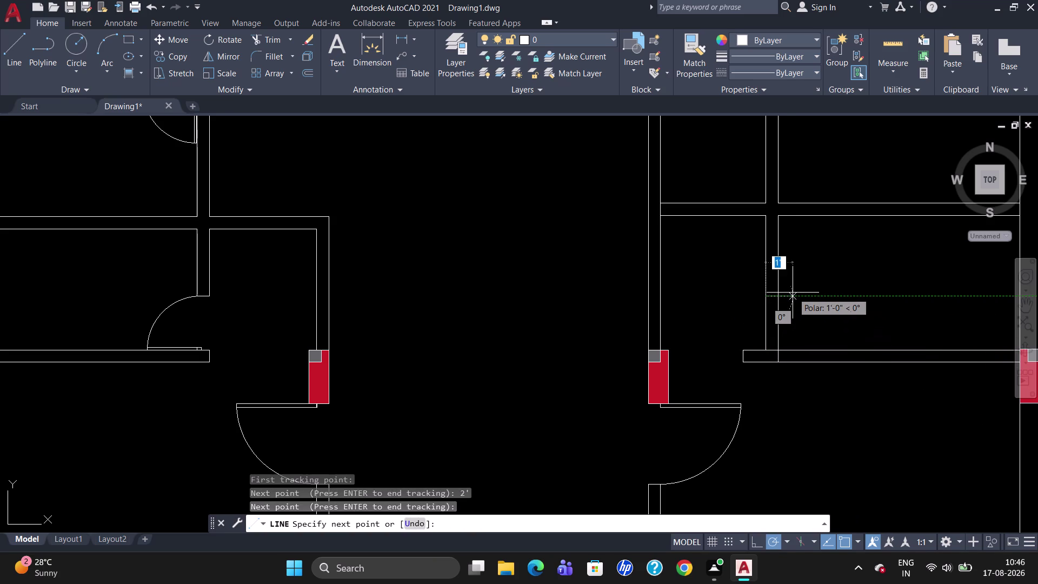
click(782, 294)
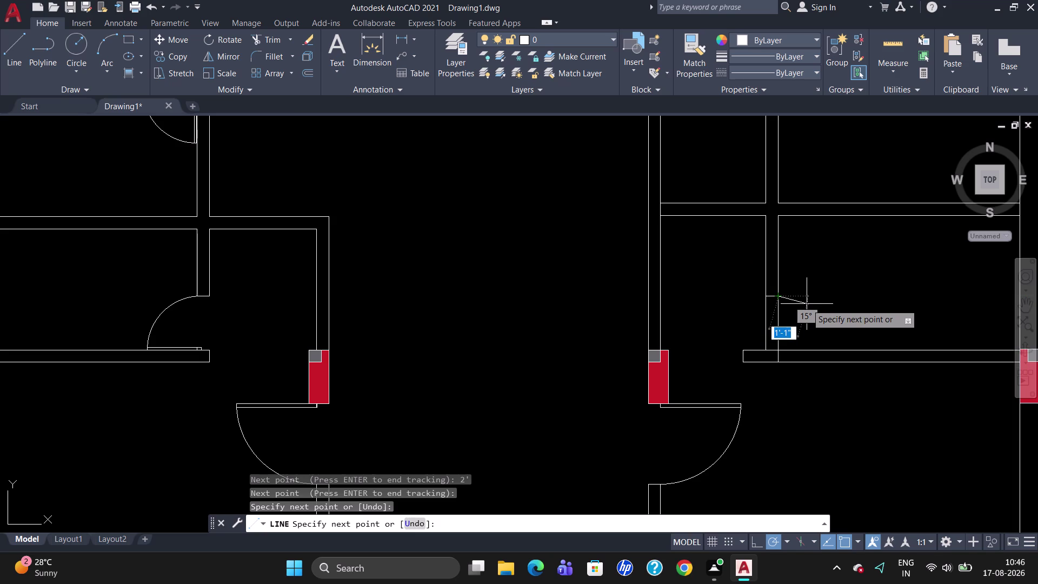
key(Escape)
Trim the wall face below the new cap line.
text(TR)
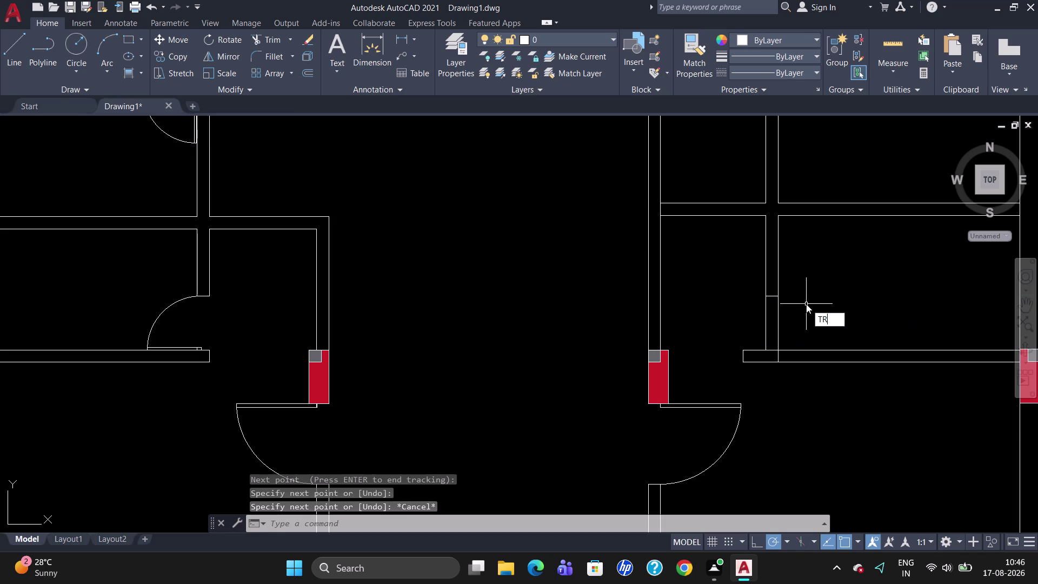
key(Return)
key(Return)
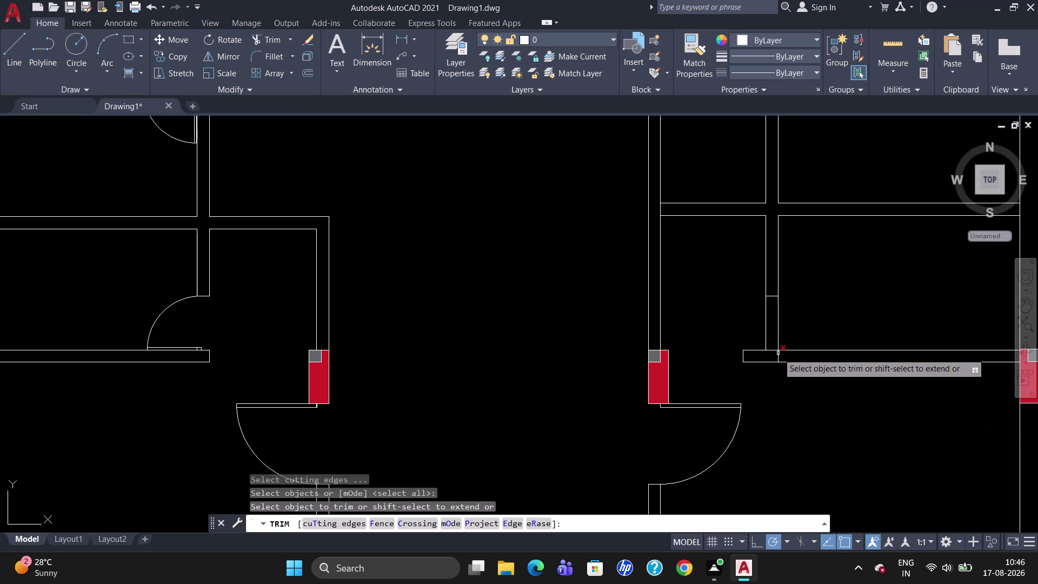
click(778, 354)
key(Escape)
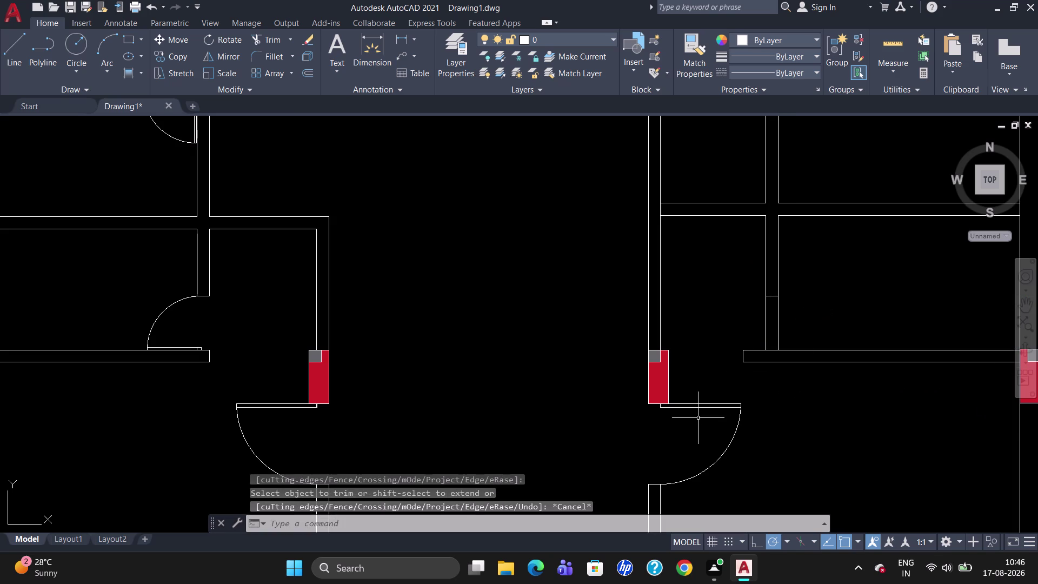
click(191, 346)
text(C)
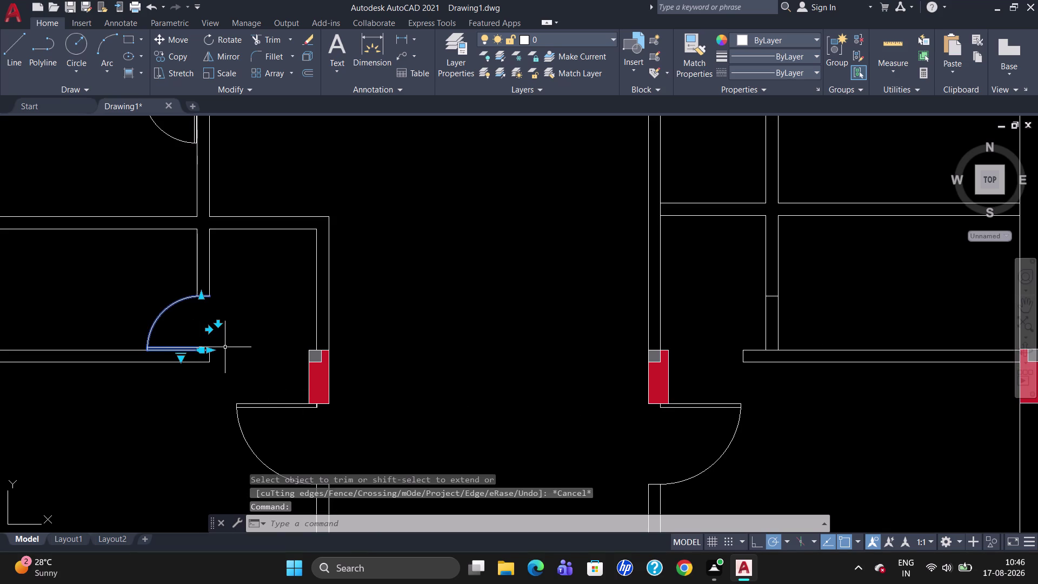
Copy the left room's door swing into the upper right room.
text(O)
key(Return)
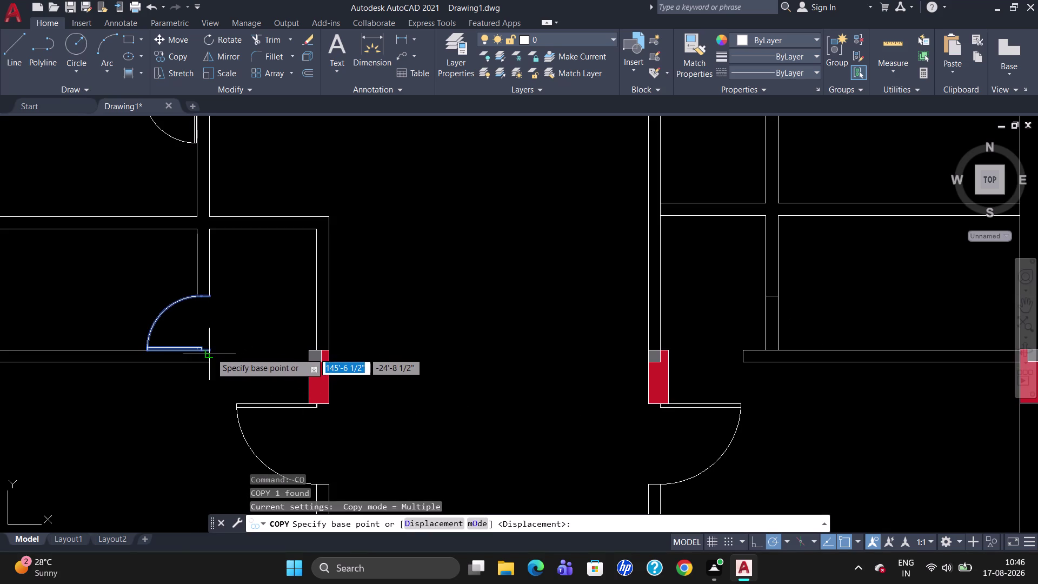
click(211, 345)
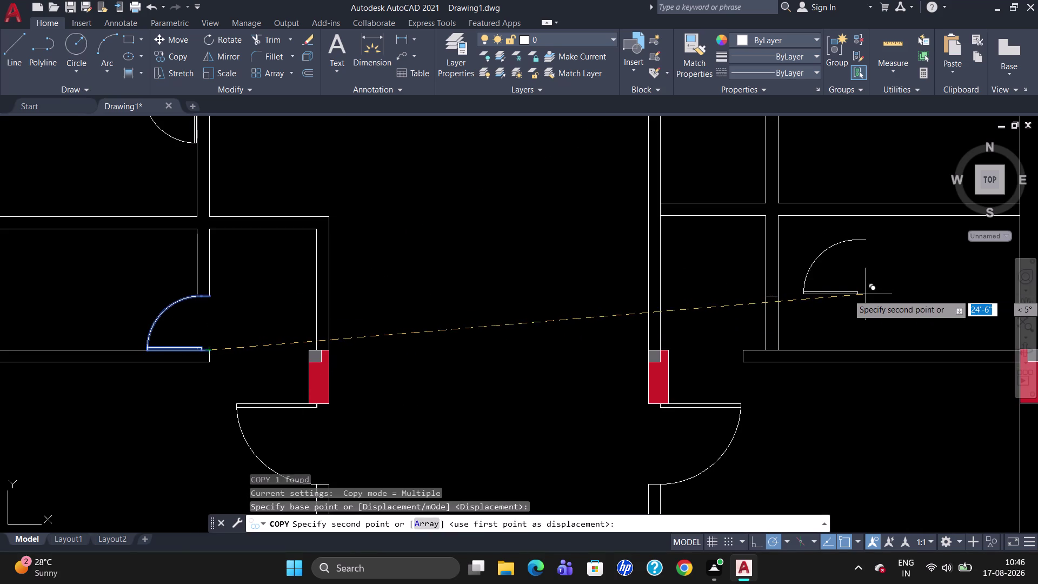
click(871, 284)
key(Escape)
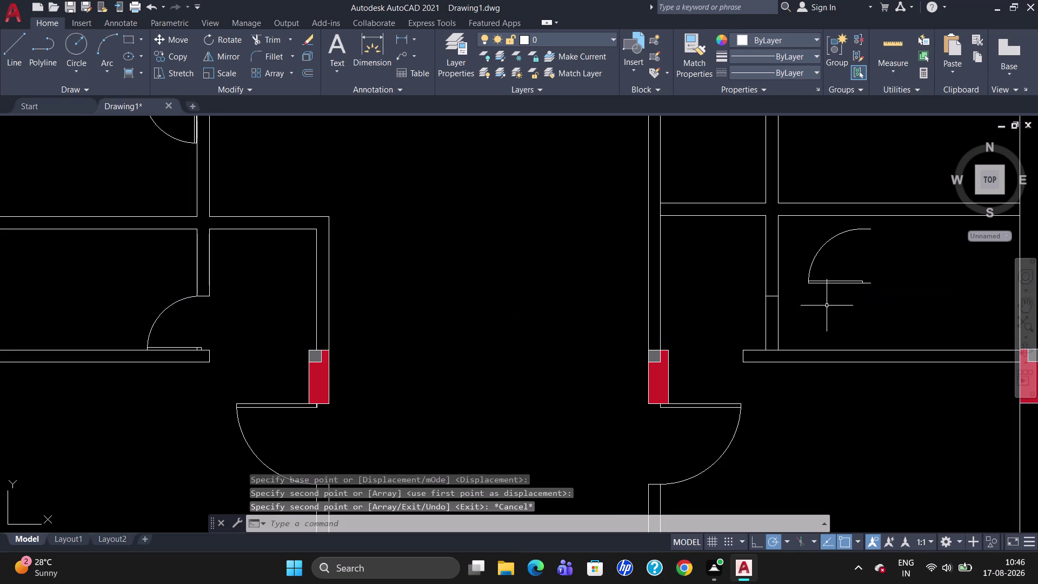
Mirror the copied door swing across a horizontal line, erasing the source.
click(838, 281)
text(MI)
key(Return)
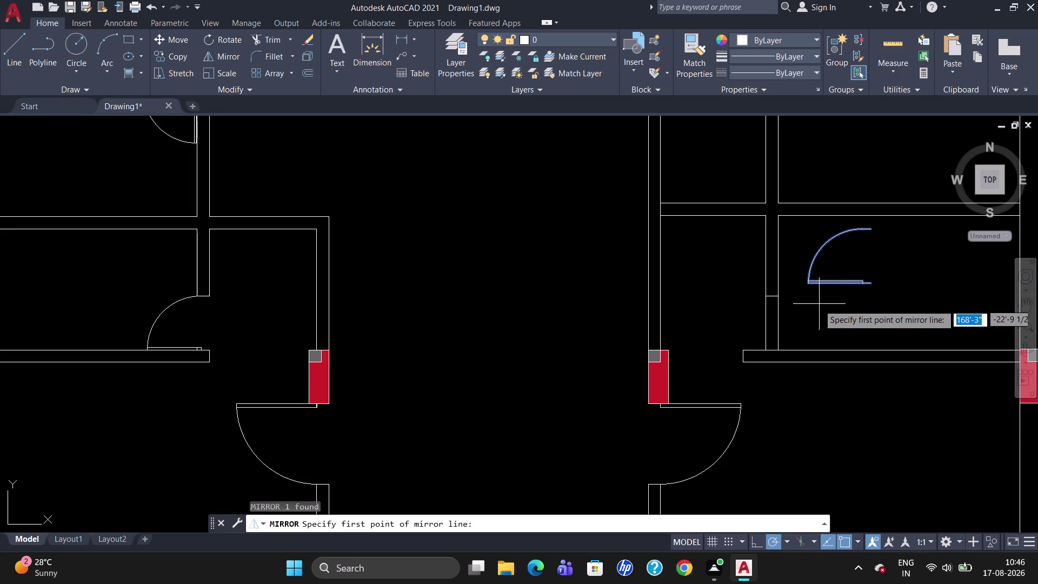
drag(811, 309, 903, 308)
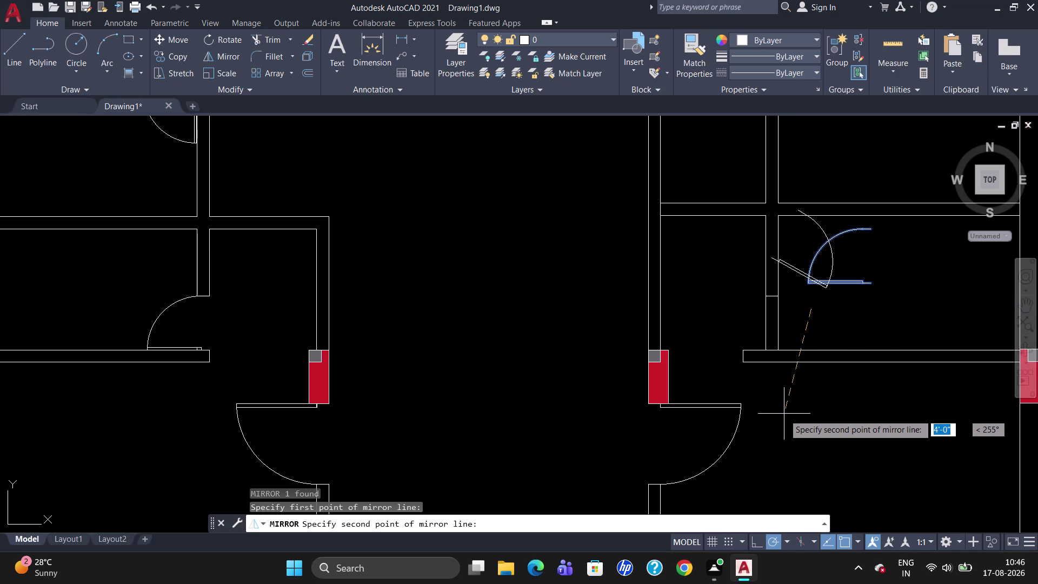
click(816, 451)
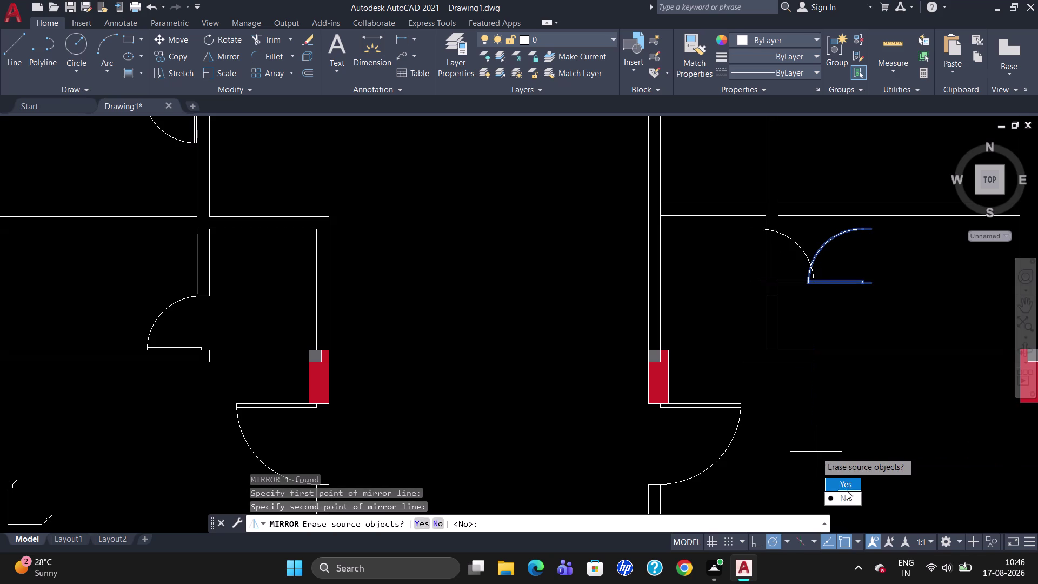
drag(845, 480, 816, 452)
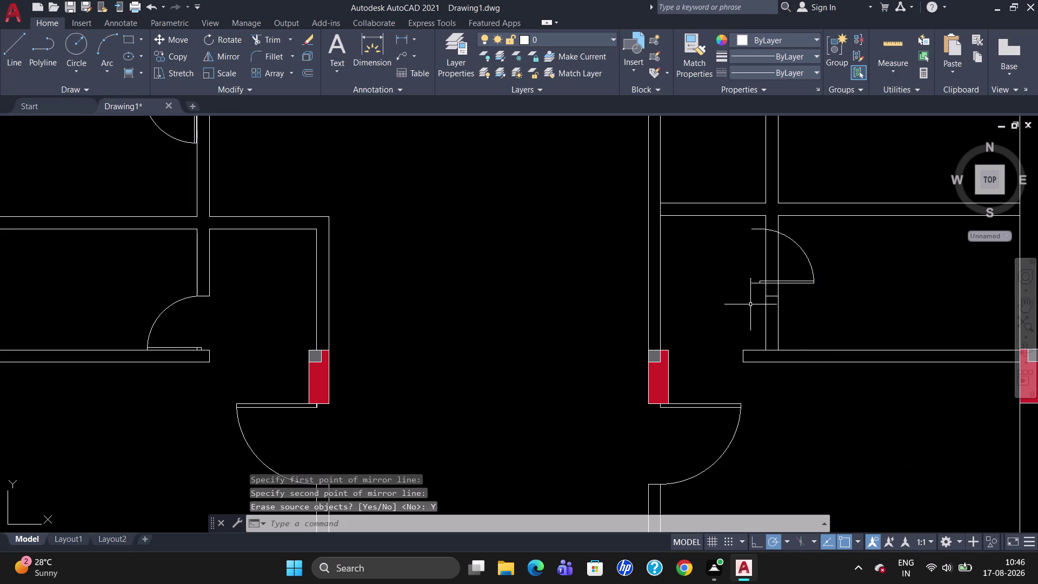
Move the flipped door swing down to the opening corner against the horizontal wall.
click(770, 282)
key(m)
key(Return)
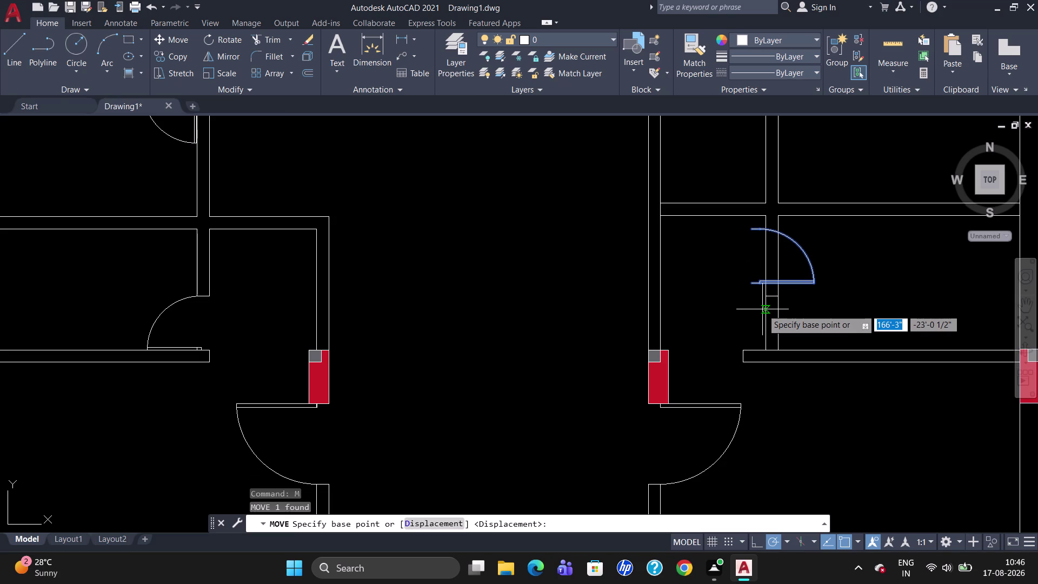
click(749, 282)
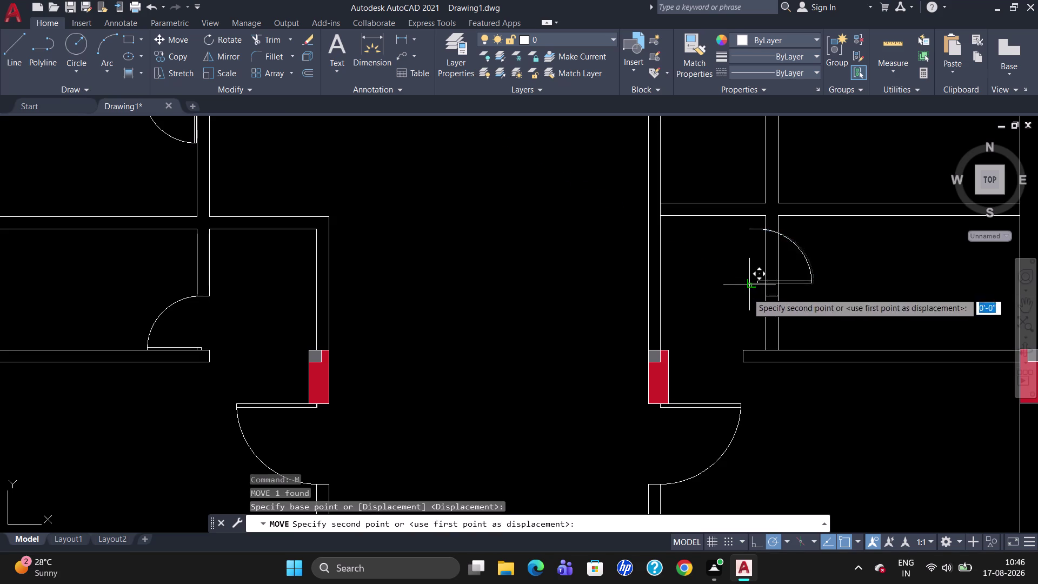
scroll(up, 3)
scroll(up, 3)
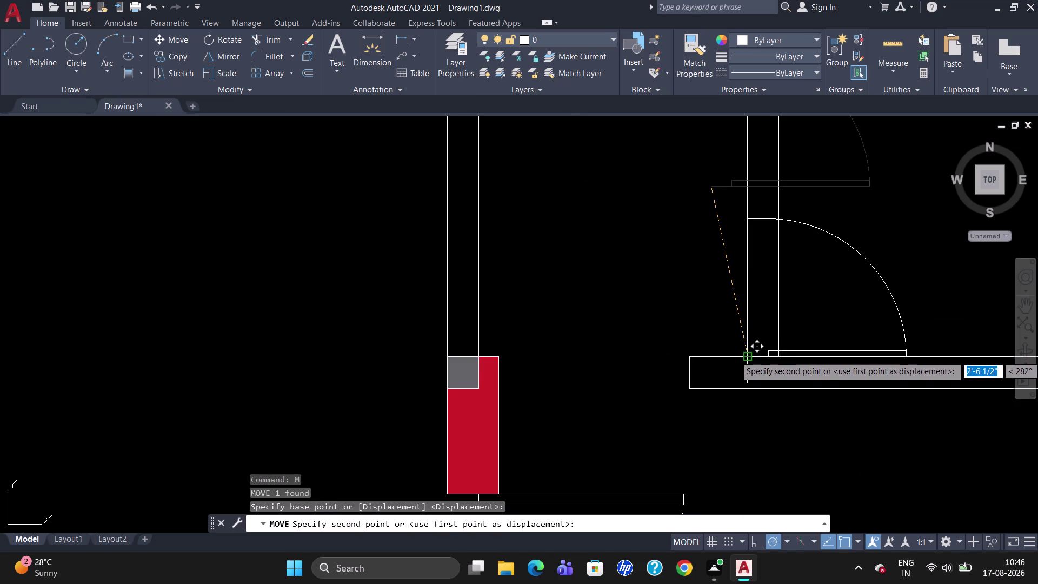
click(750, 354)
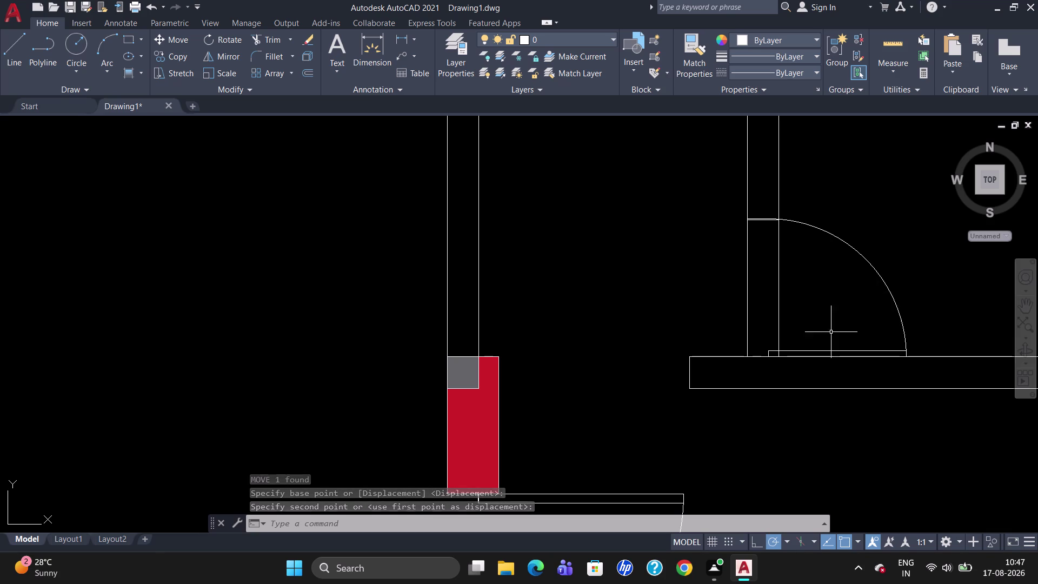
text(TR)
key(Return)
Trim the two wall line segments crossing the flipped door swing.
key(Return)
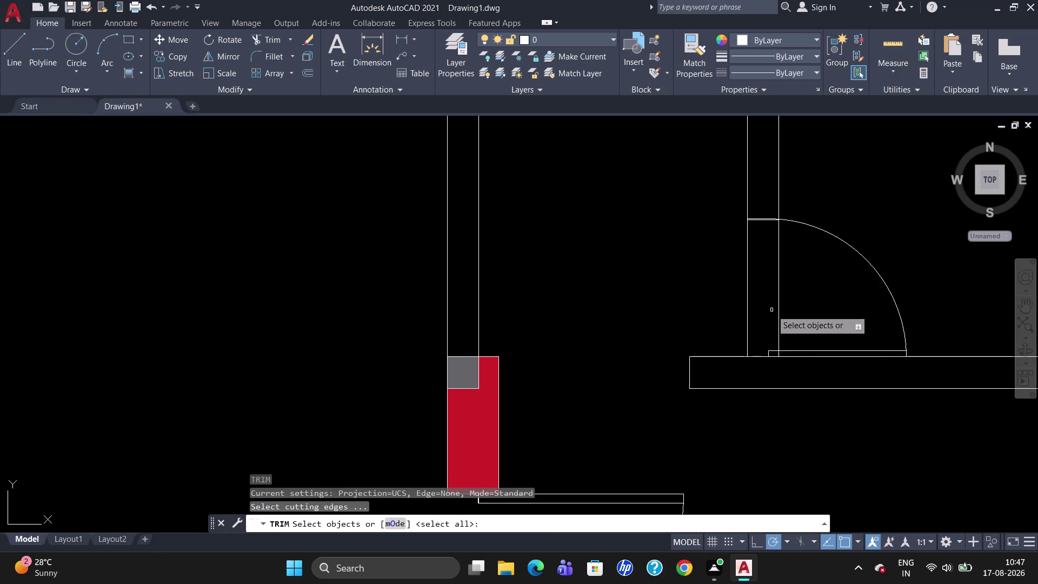
click(778, 304)
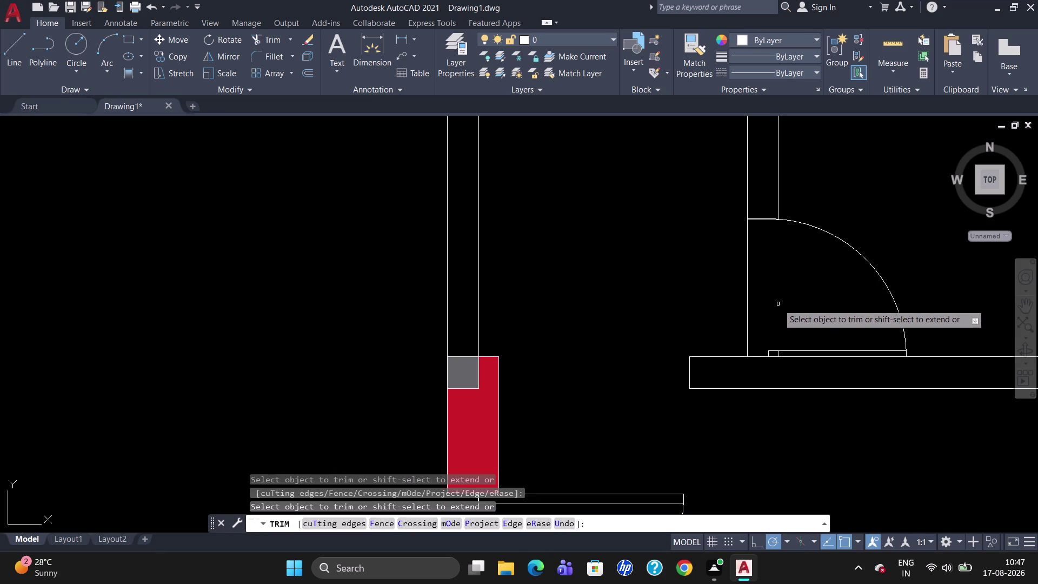
click(747, 300)
scroll(down, 3)
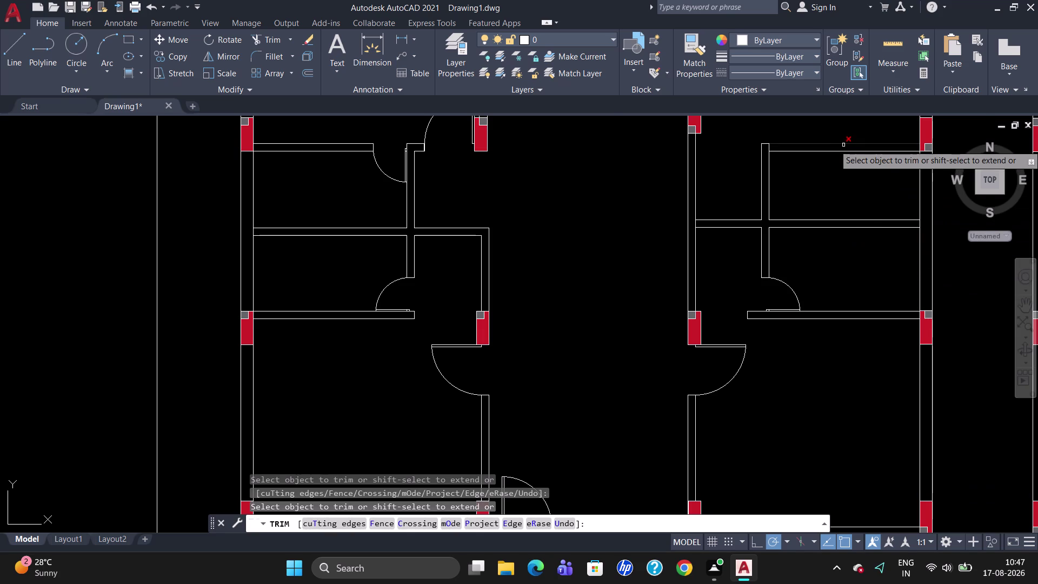
scroll(up, 3)
scroll(down, 3)
key(Escape)
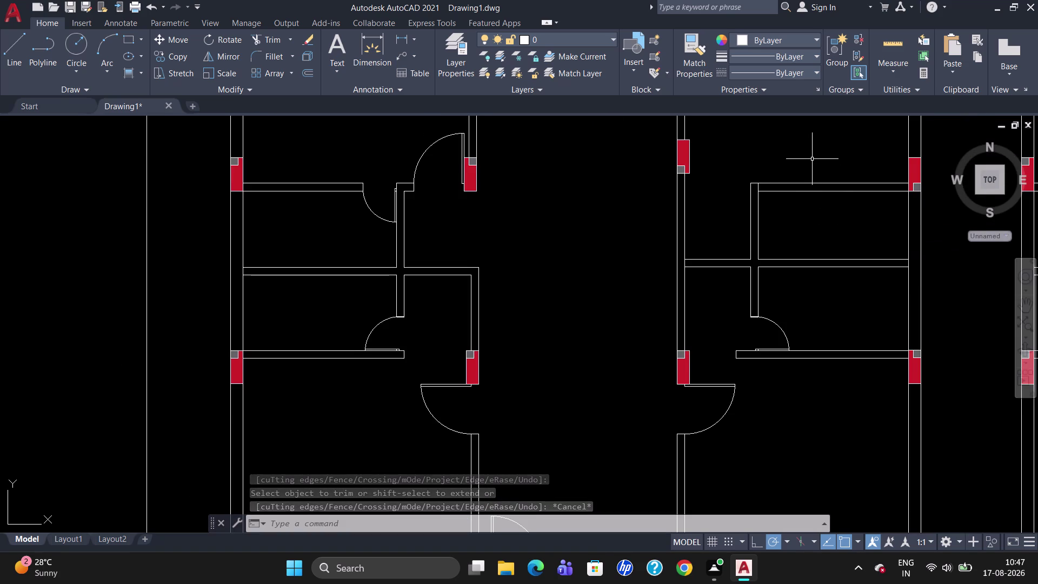
scroll(up, 3)
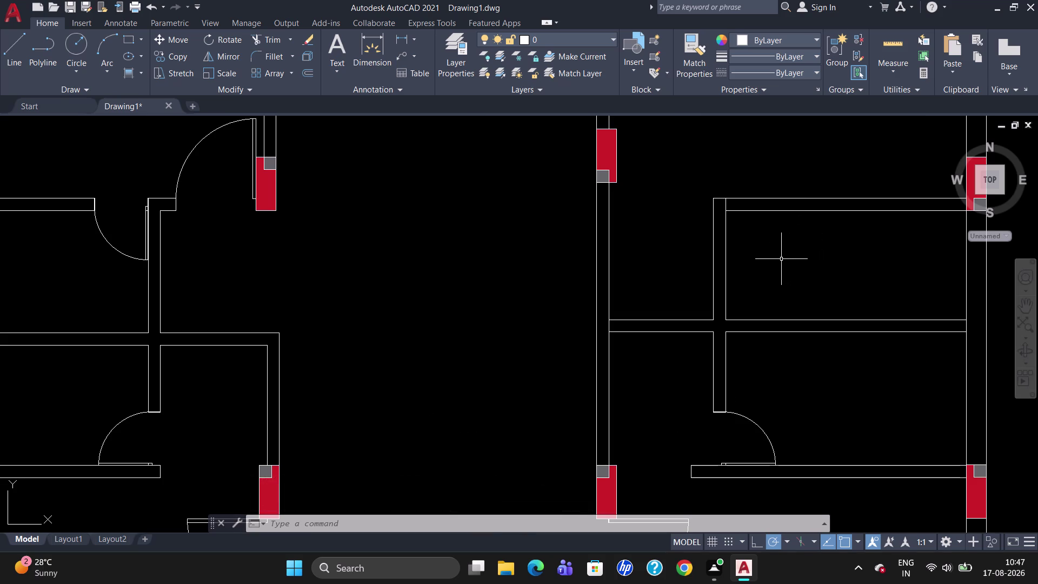
Offset the upper room's left wall line 2' into the room.
key(o)
key(Return)
text(2)
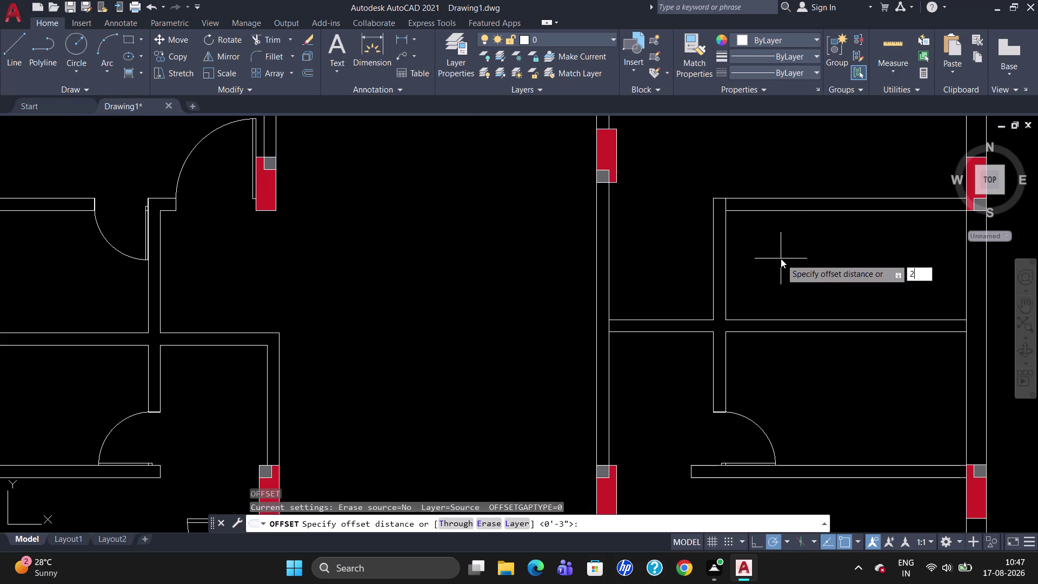
text(')
key(Return)
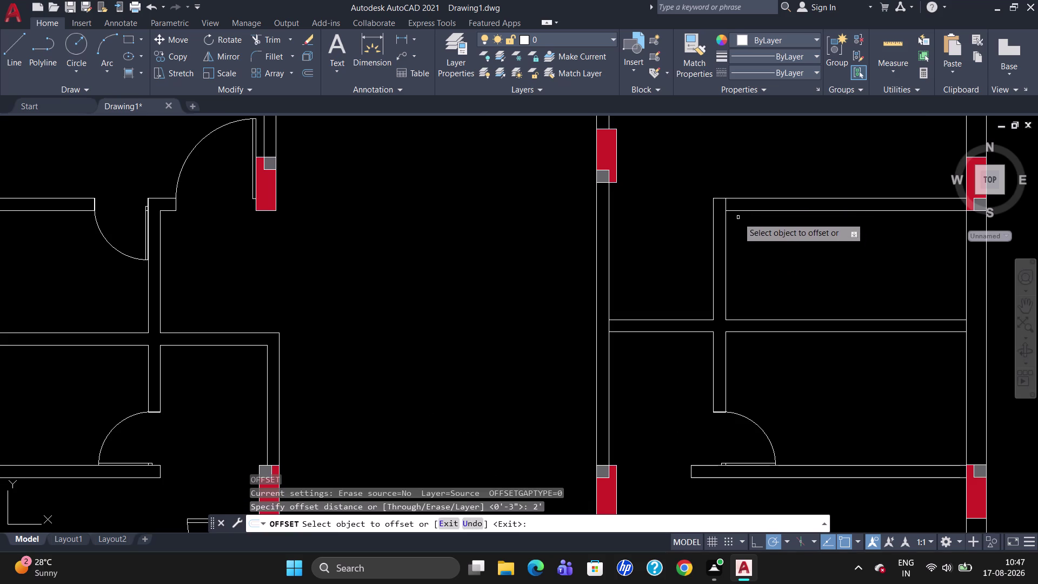
click(726, 204)
click(785, 211)
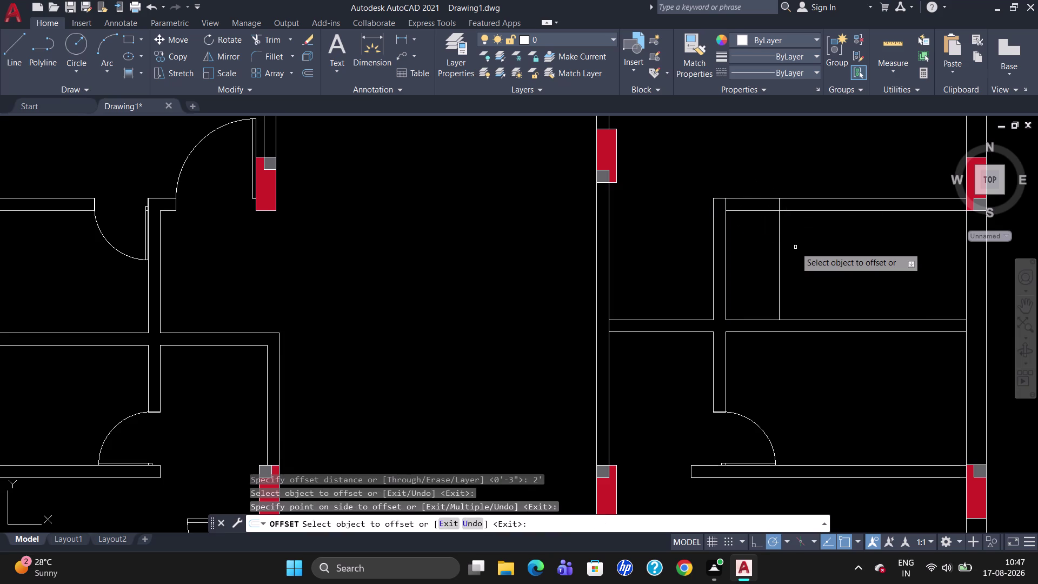
key(Escape)
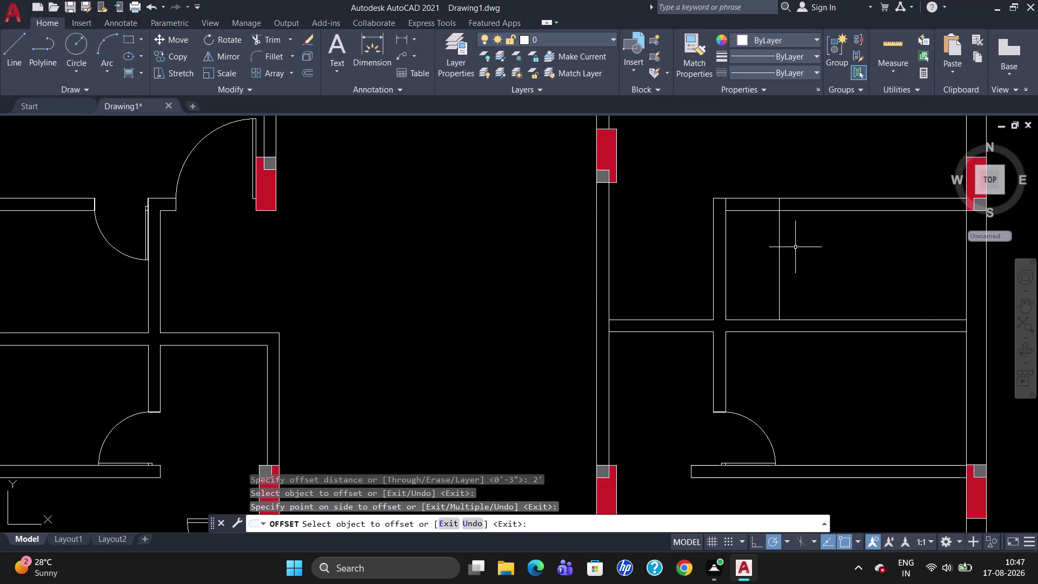
click(760, 429)
text(CO)
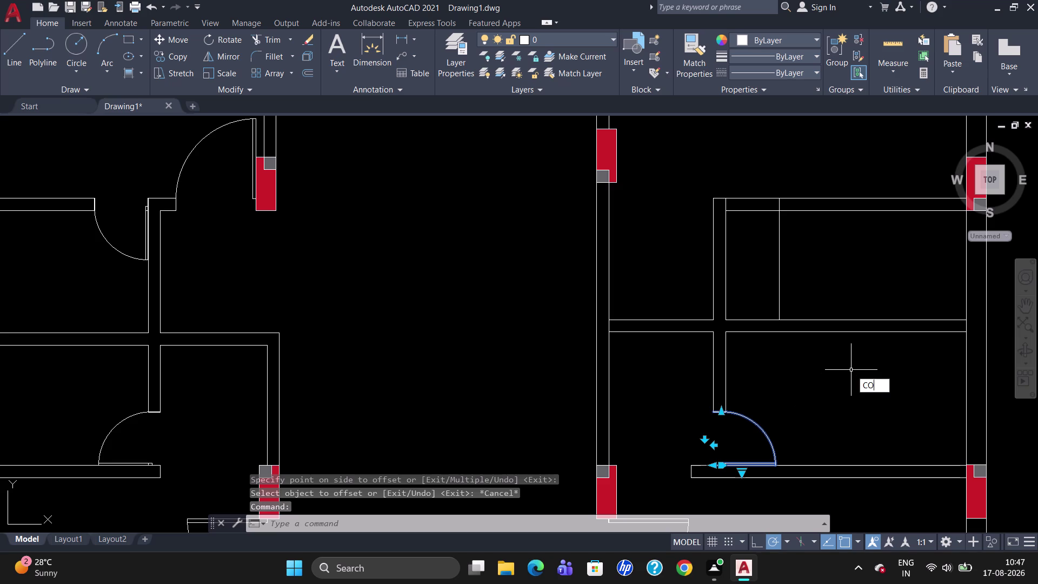
Copy the lower room's door swing from its hinge corner into the upper room.
key(Return)
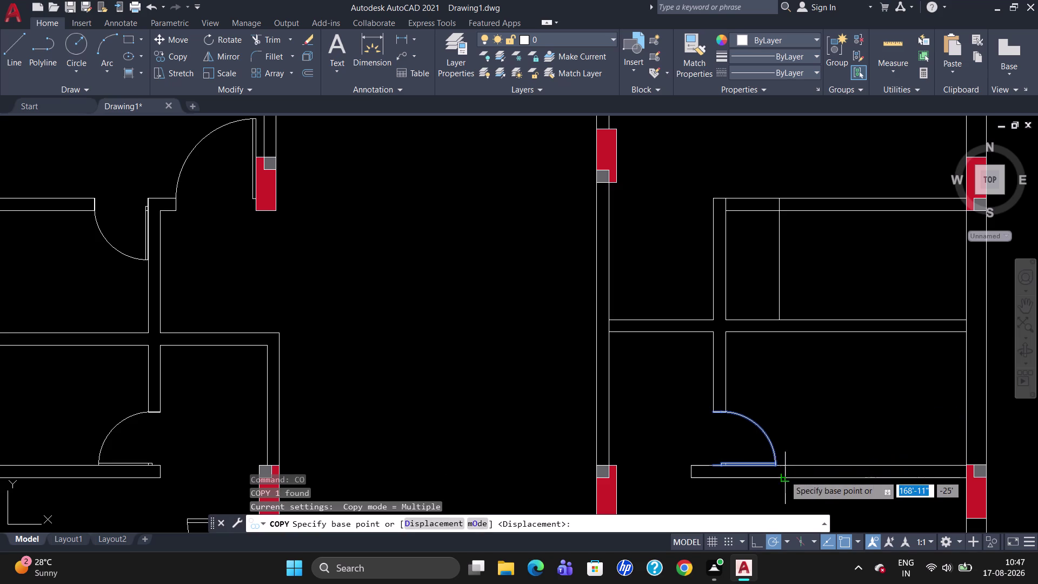
click(778, 466)
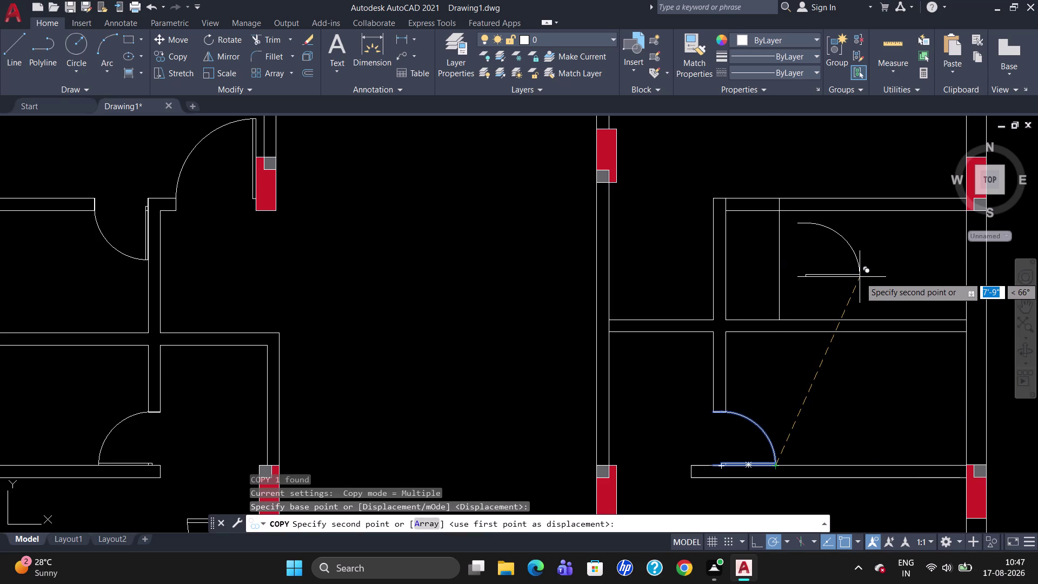
click(859, 277)
key(Escape)
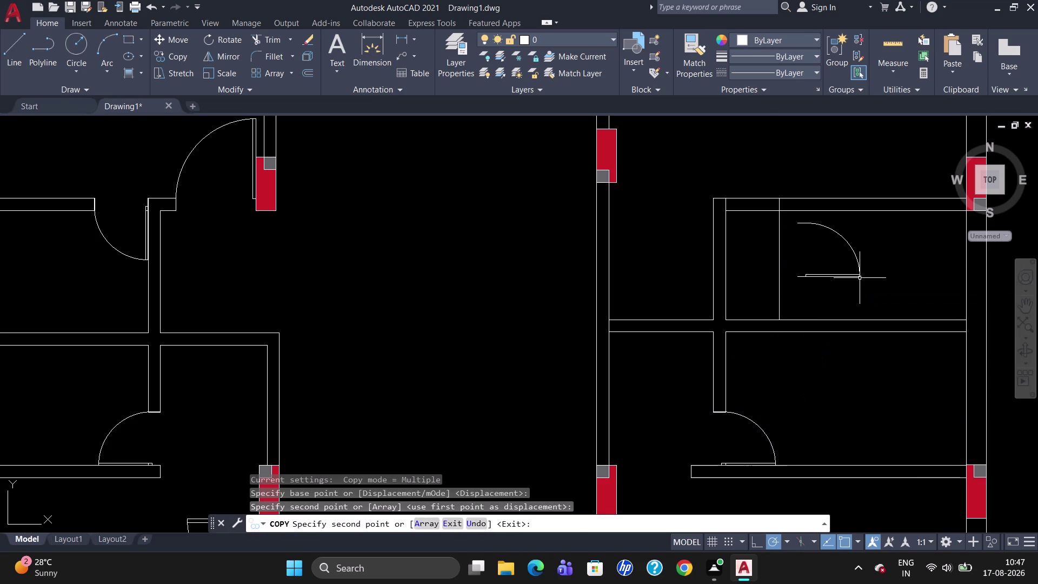
Rotate the copied door swing 270 degrees about its corner.
text(RO)
key(Return)
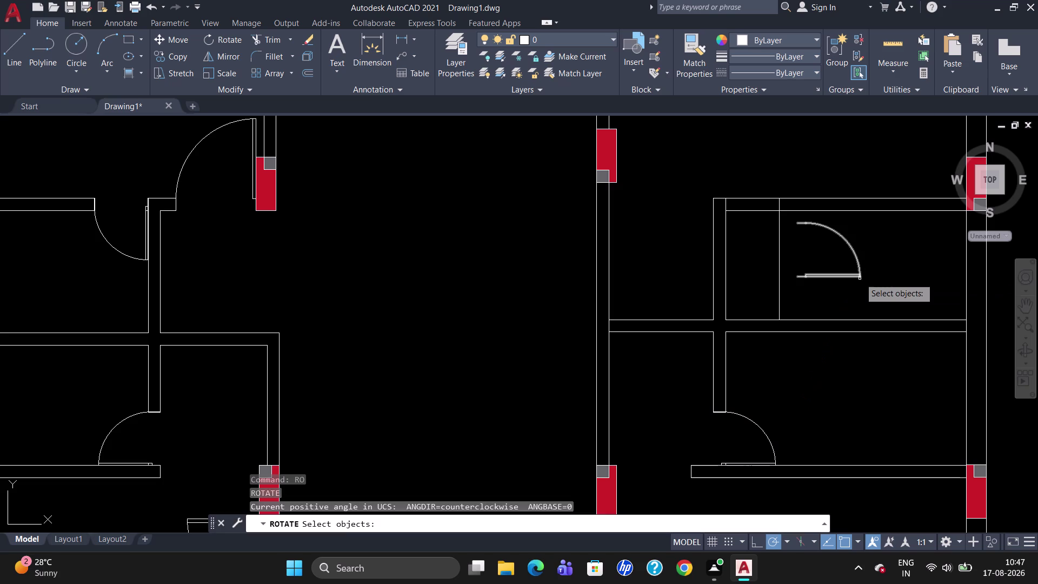
click(858, 274)
key(Return)
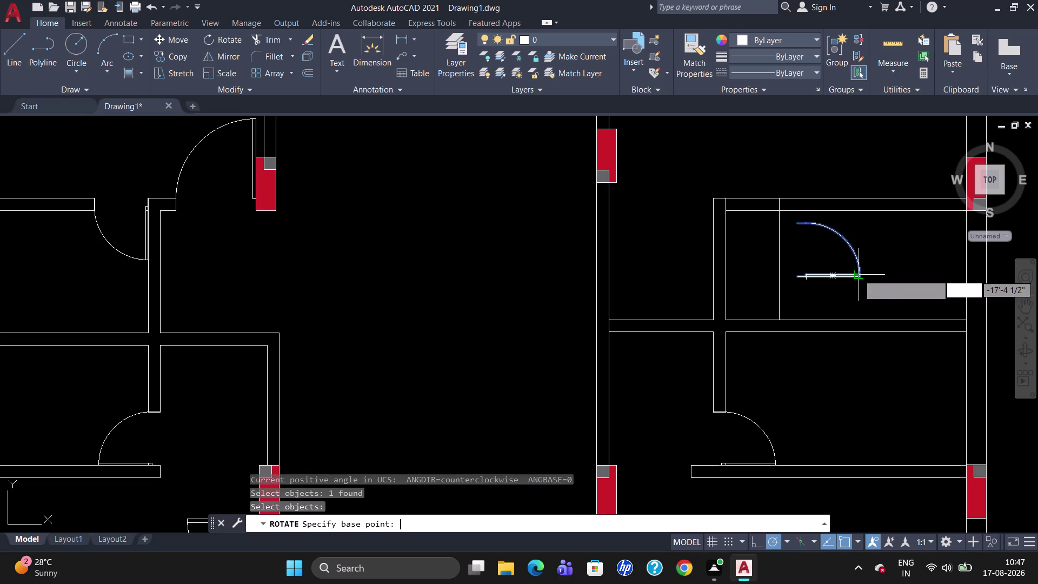
click(859, 275)
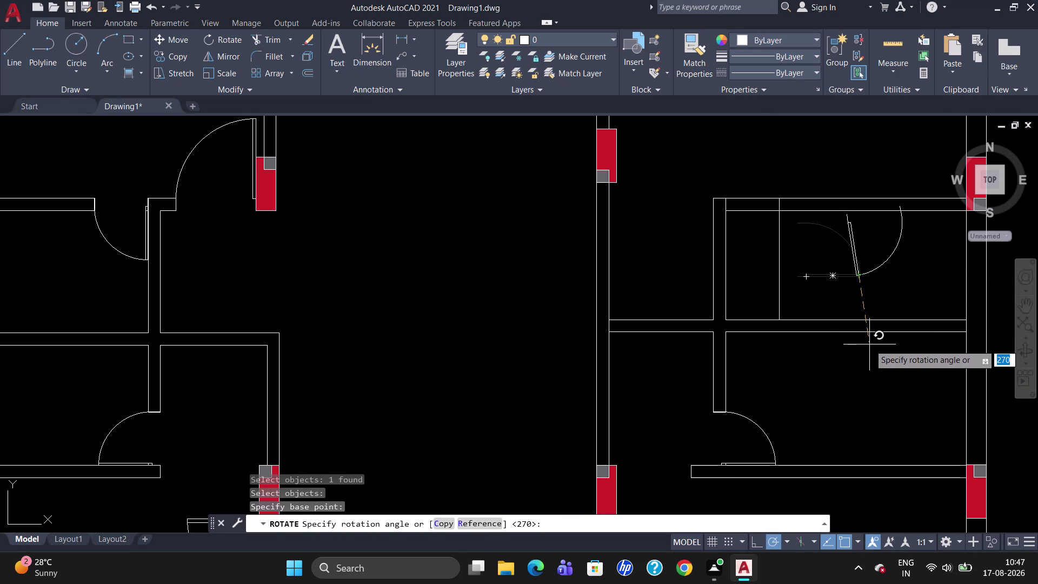
click(865, 375)
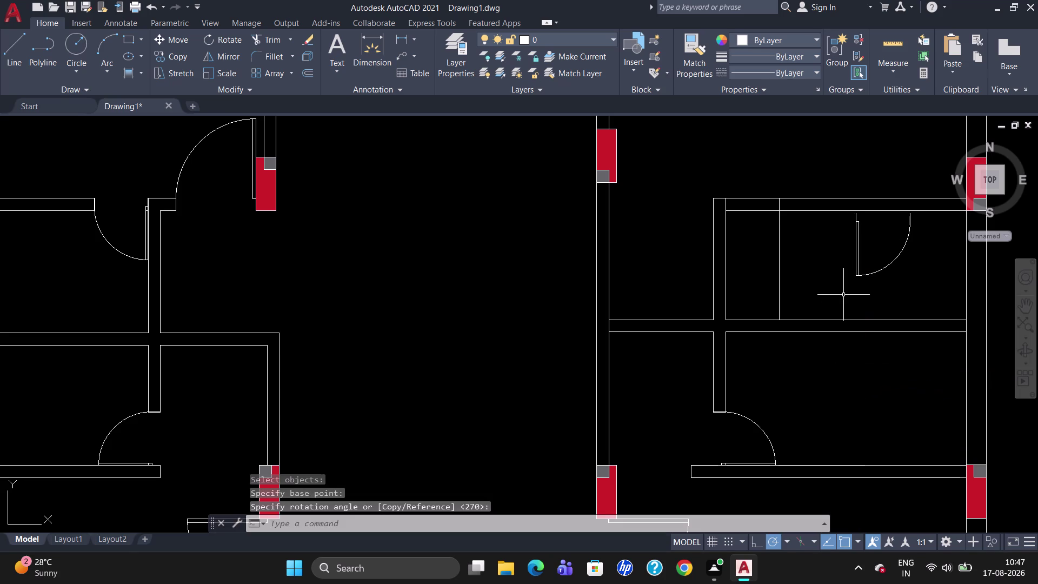
click(857, 256)
key(m)
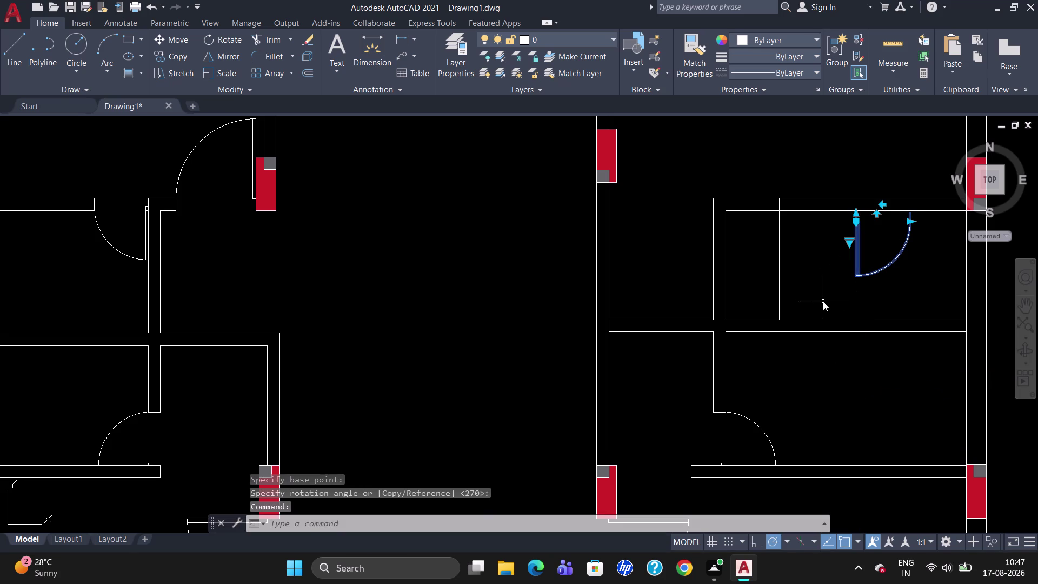
key(Return)
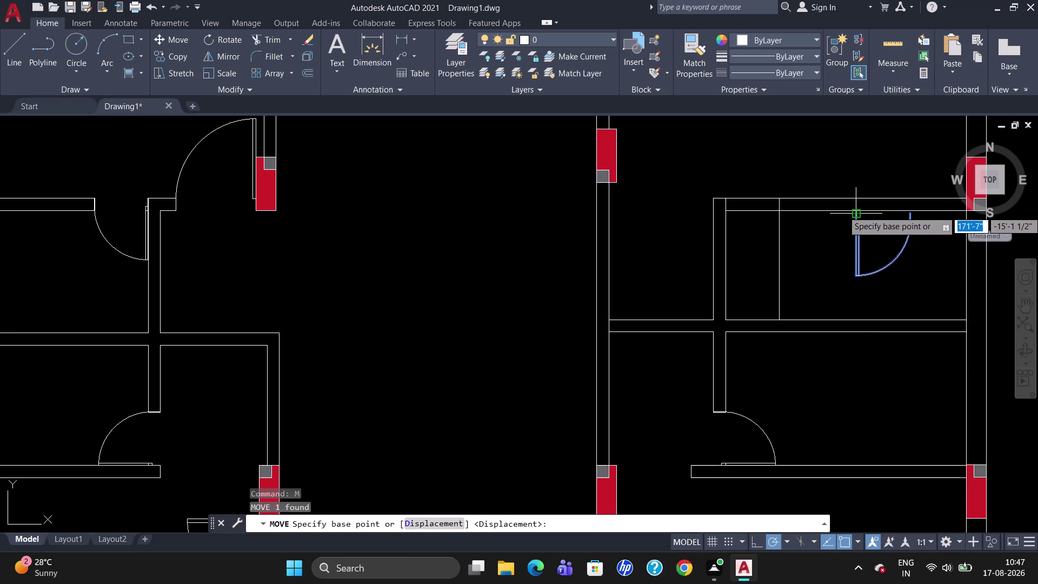
Move the rotated door swing up to the upper room's top wall corner.
click(855, 210)
scroll(up, 3)
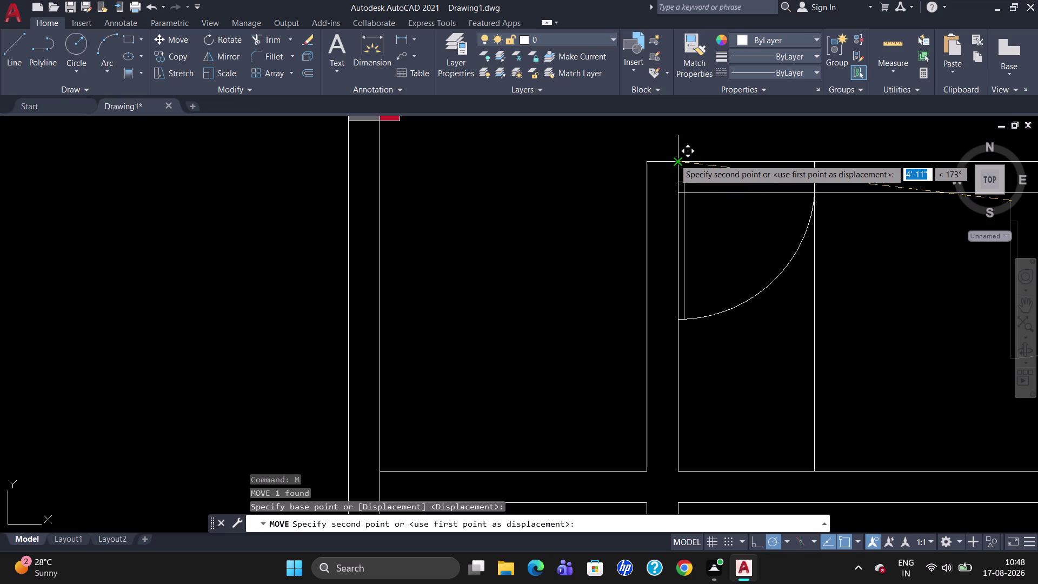
click(674, 159)
text(T)
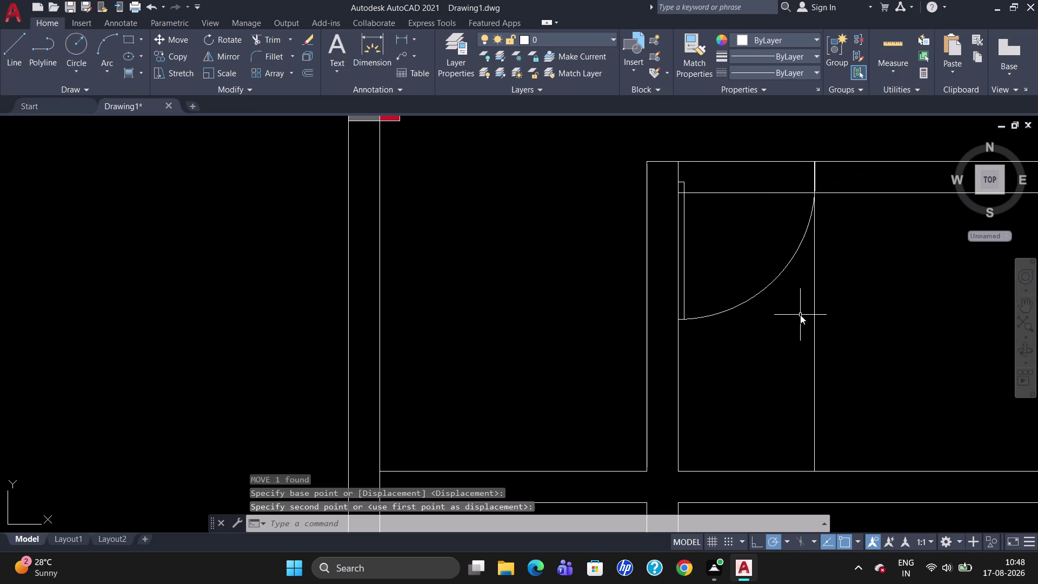
text(R)
key(Return)
Trim the inner and outer wall lines across the door opening.
key(Return)
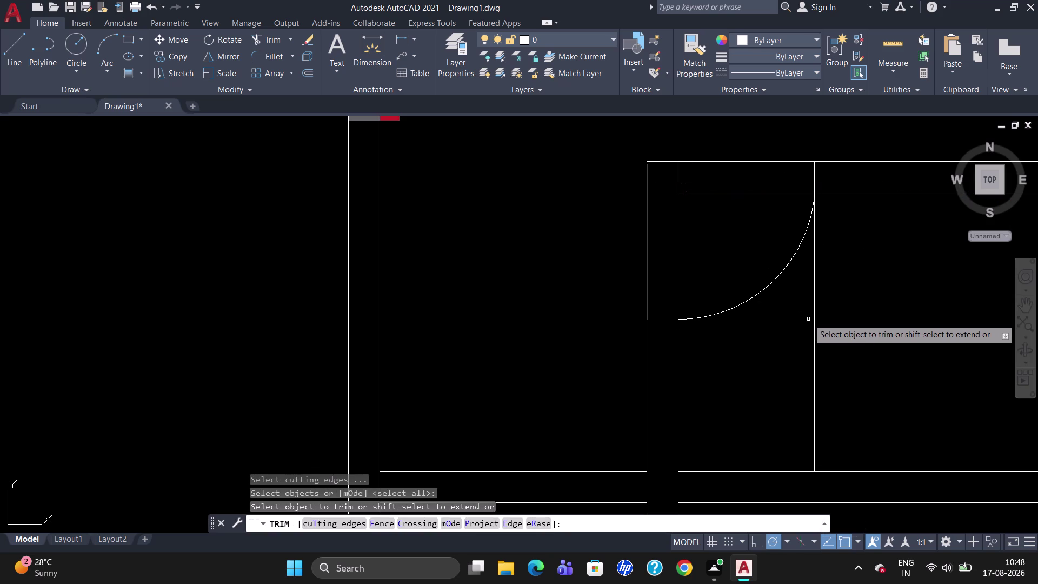
click(817, 316)
click(814, 320)
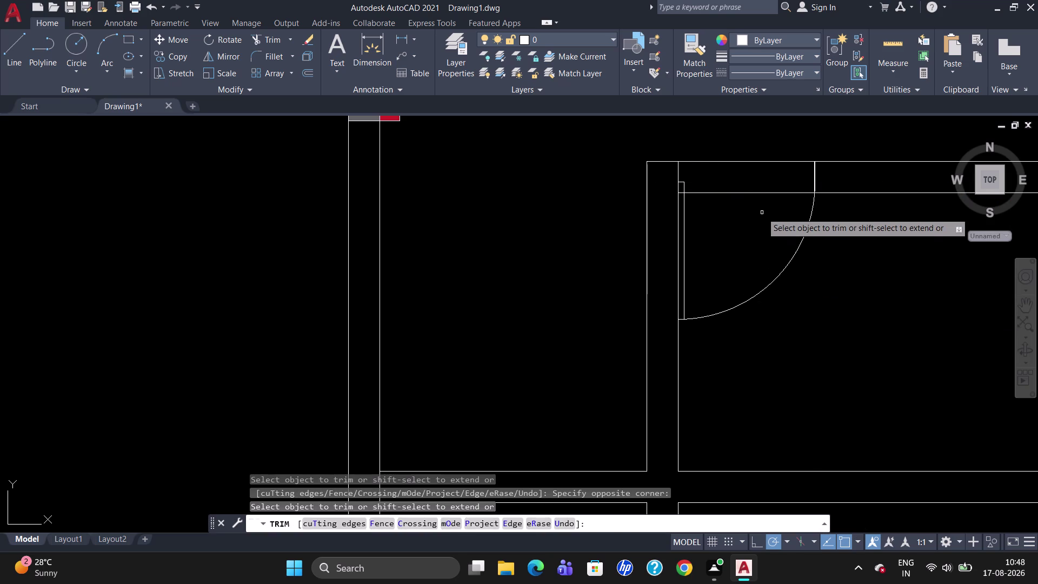
click(760, 196)
click(761, 191)
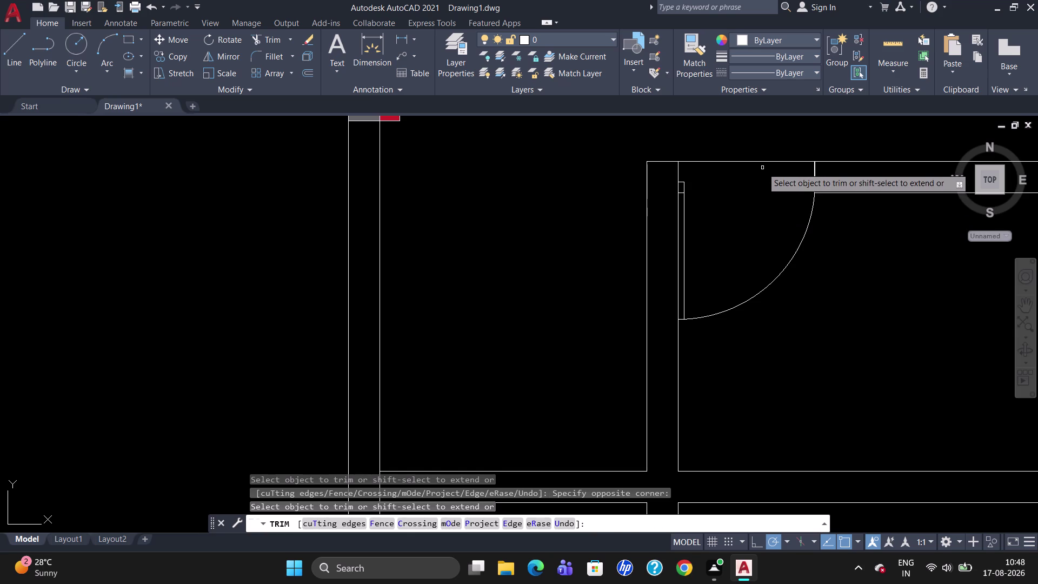
click(764, 163)
scroll(up, 3)
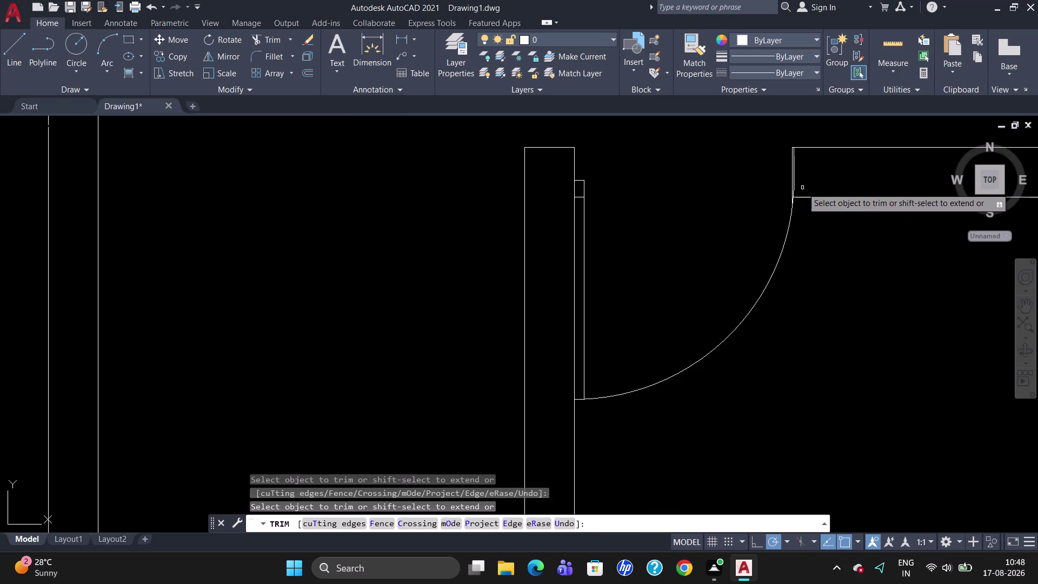
scroll(up, 3)
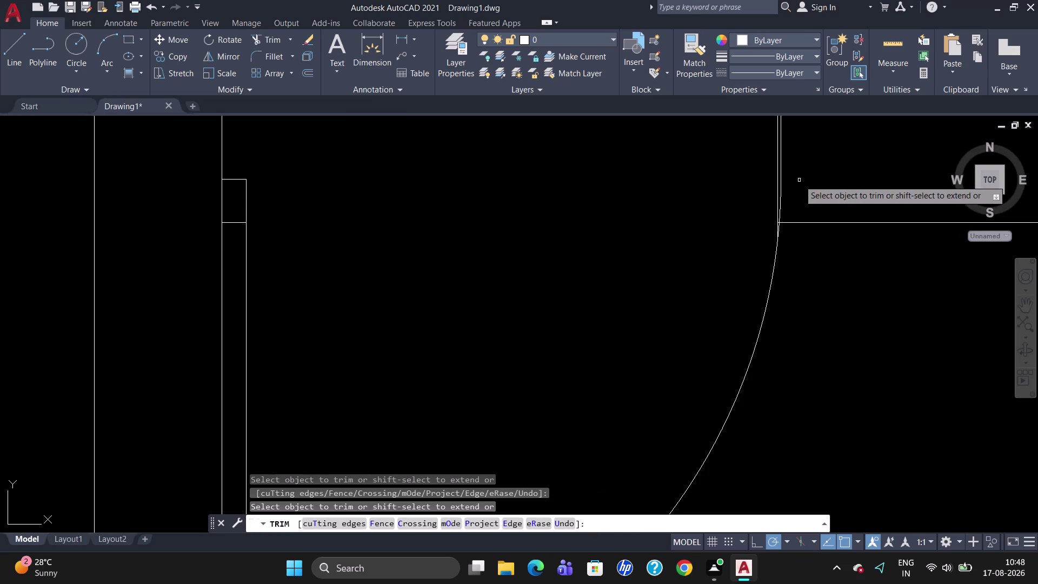
key(Escape)
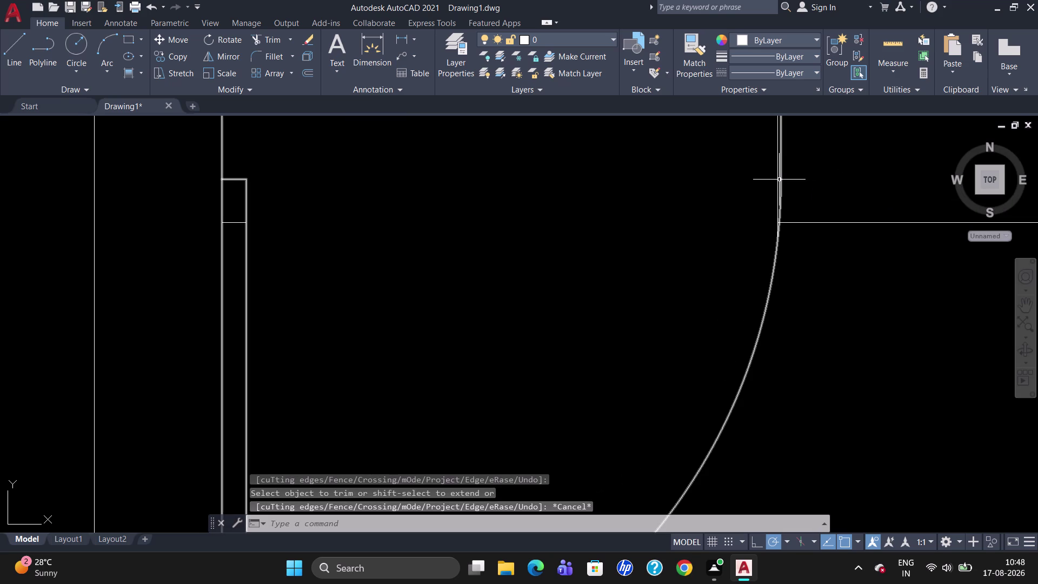
Delete the short leftover wall line beside the door swing.
click(778, 181)
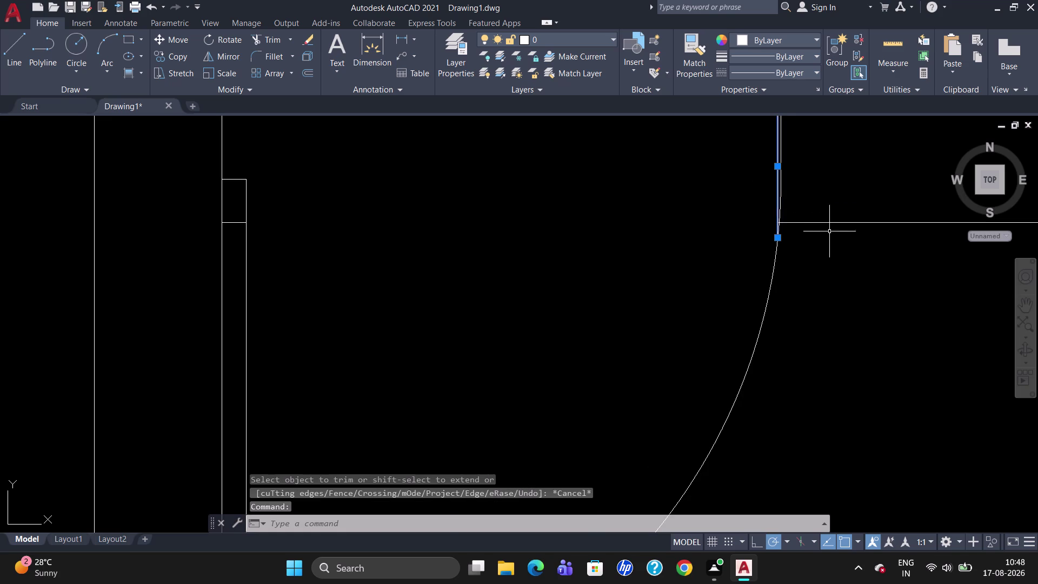
scroll(down, 3)
key(Delete)
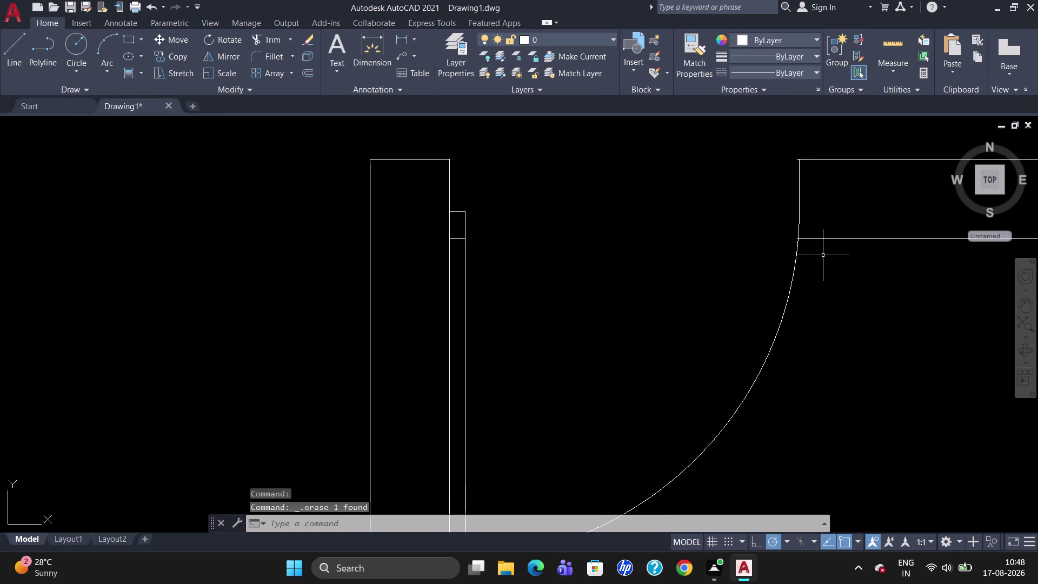
scroll(up, 3)
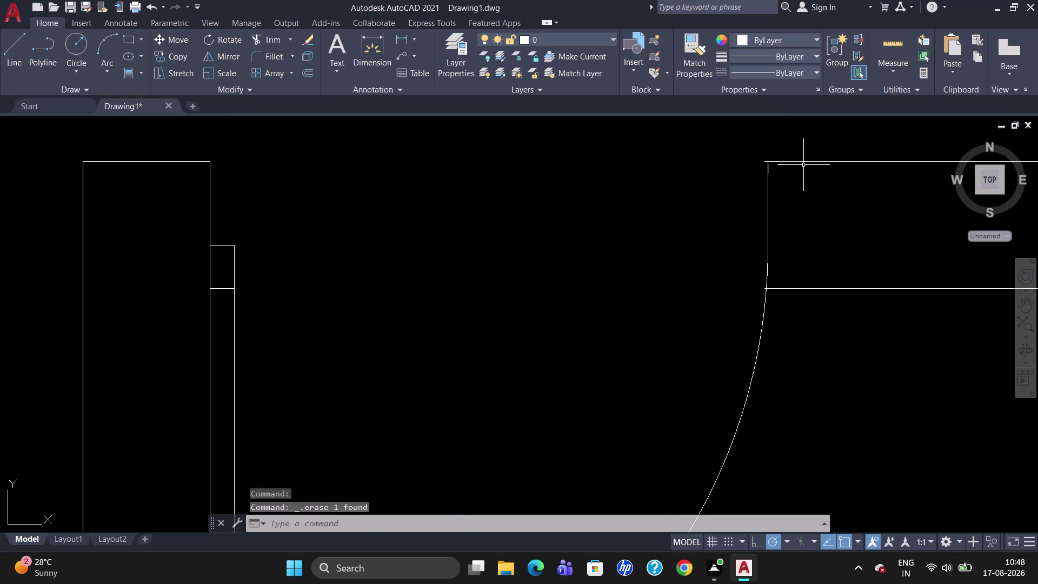
Trim the remaining wall line pieces across the opening.
text(TR)
key(Return)
key(Return)
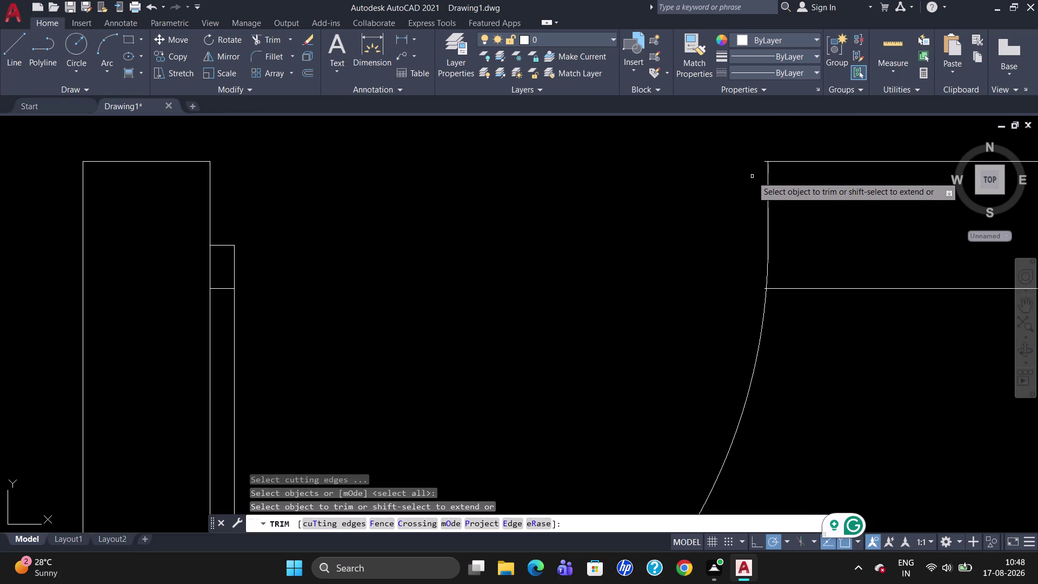
scroll(up, 3)
click(769, 163)
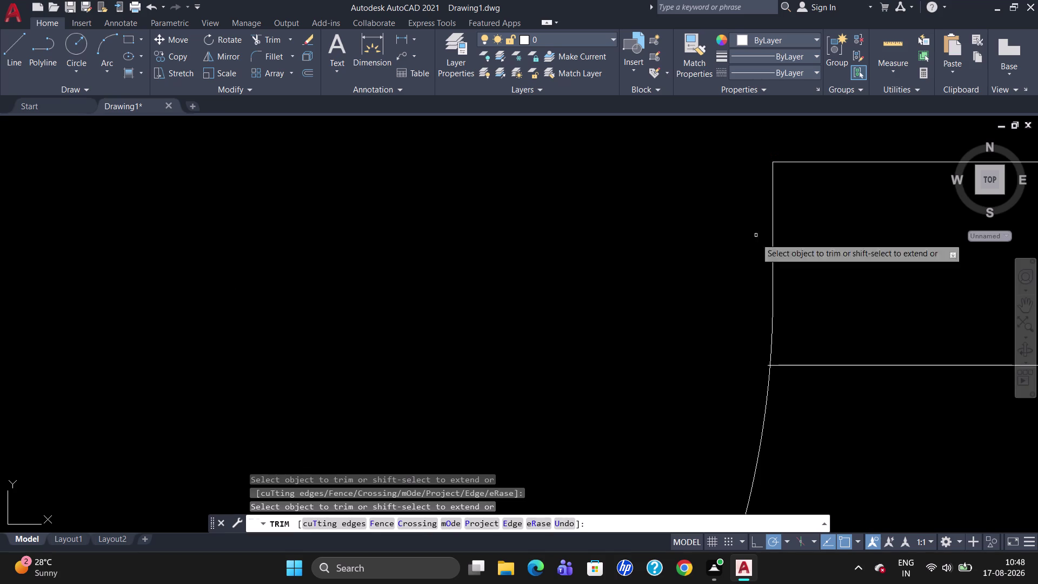
click(767, 366)
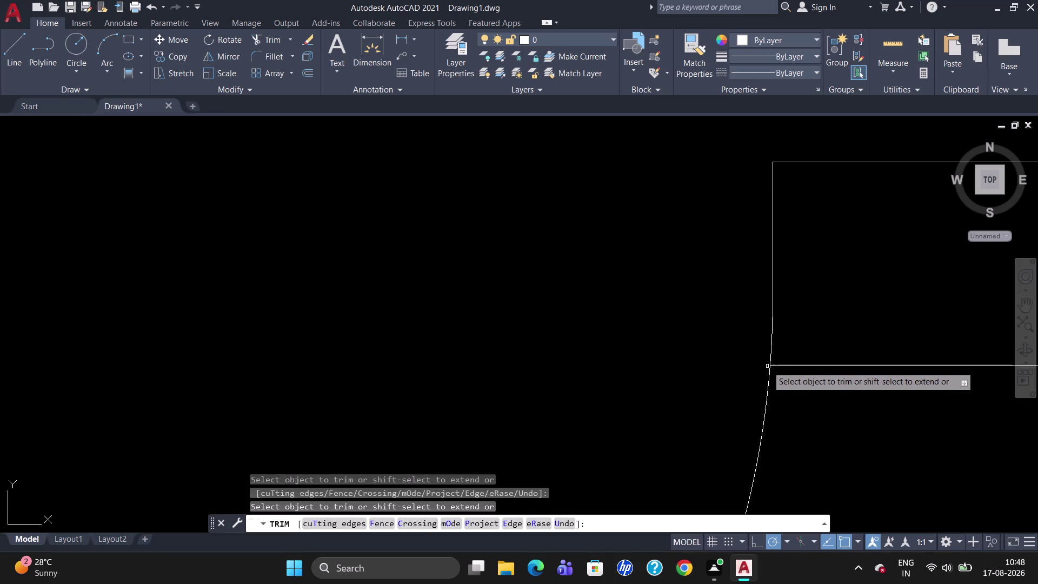
scroll(down, 3)
scroll(down, 3)
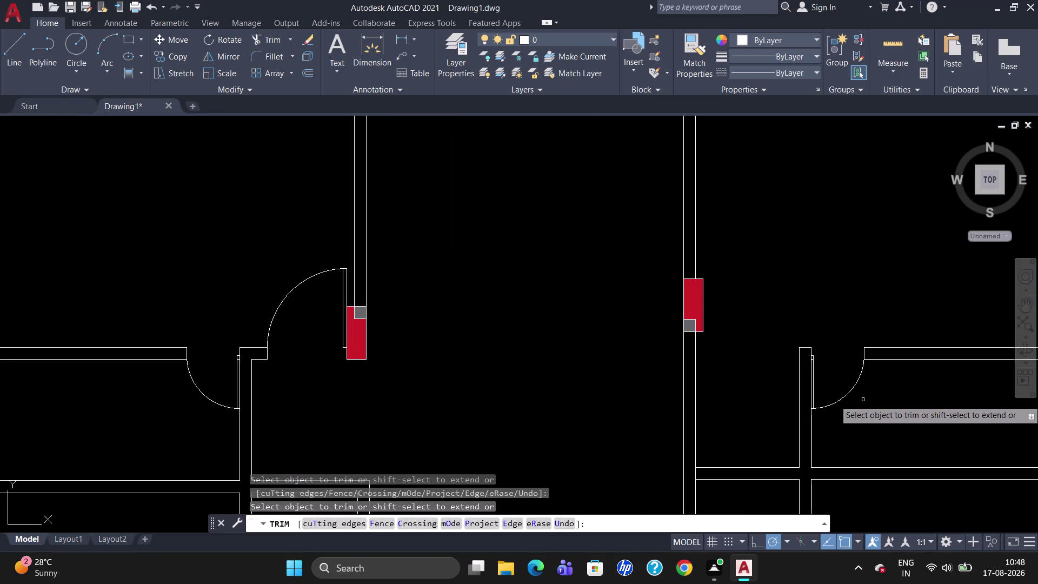
key(Escape)
scroll(down, 3)
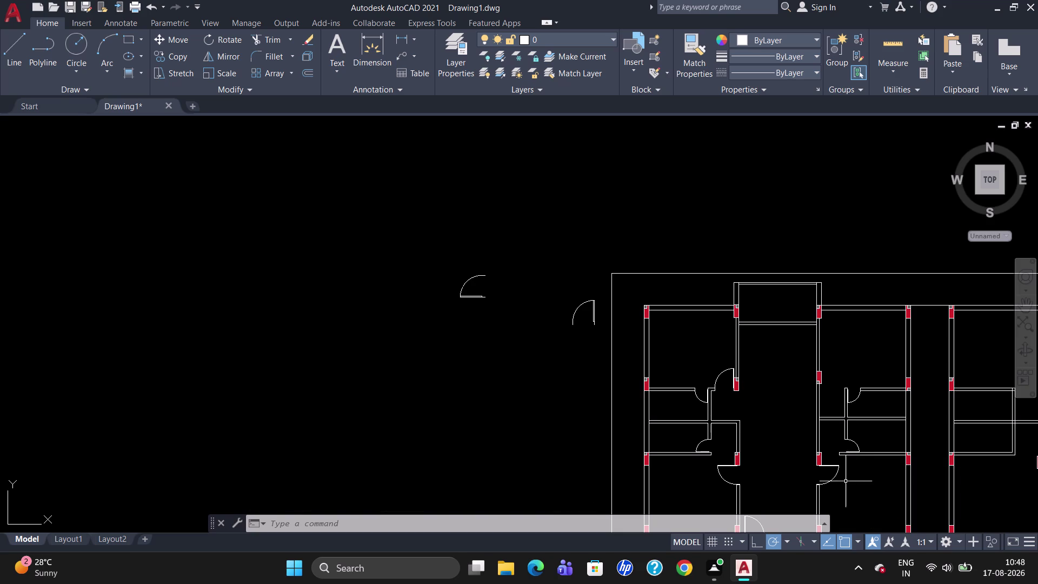
scroll(down, 3)
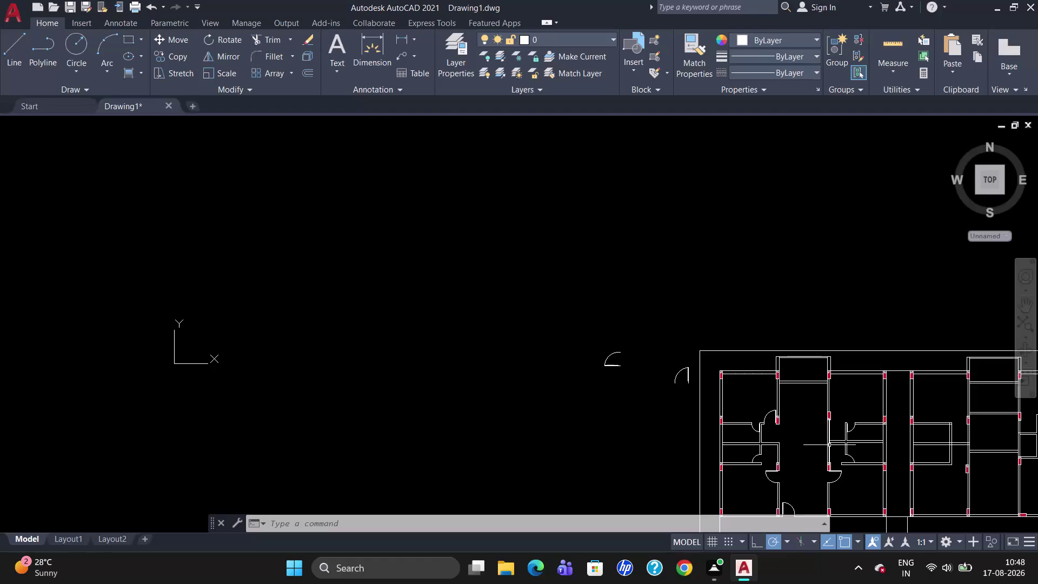
scroll(down, 3)
scroll(up, 3)
scroll(up, 3)
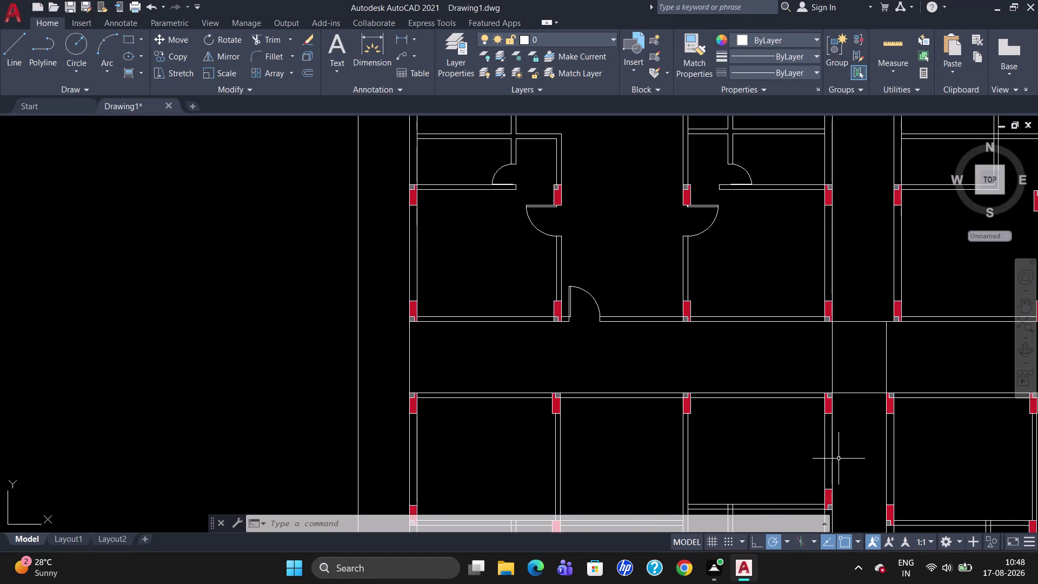
scroll(down, 3)
scroll(up, 3)
scroll(up, 3)
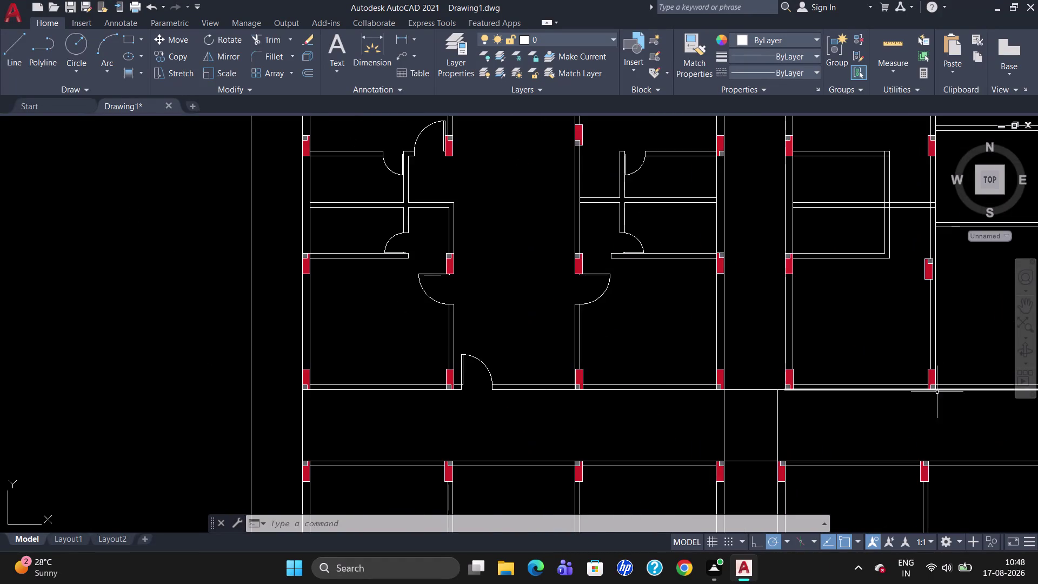
scroll(down, 3)
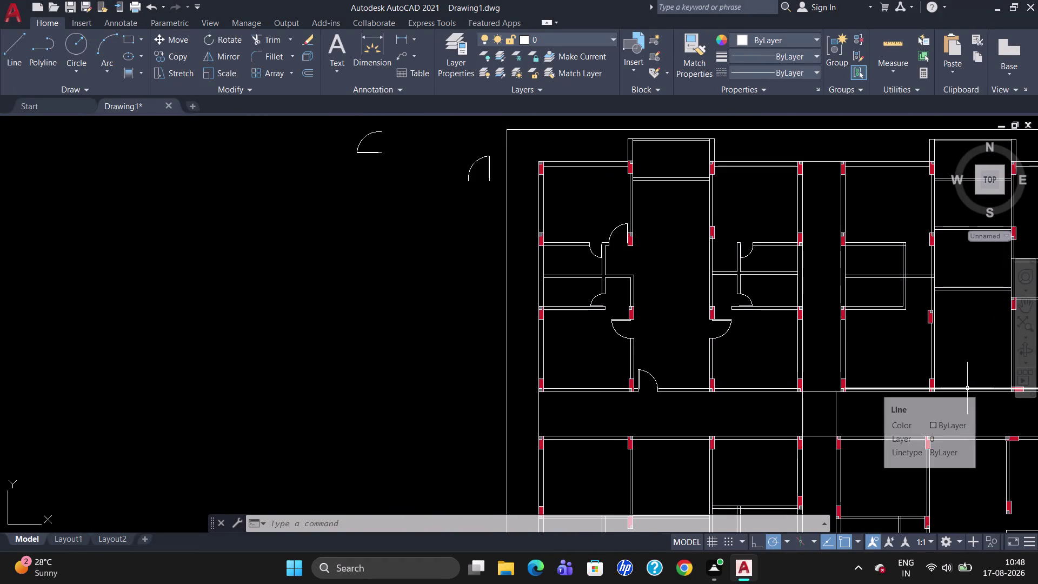
scroll(down, 3)
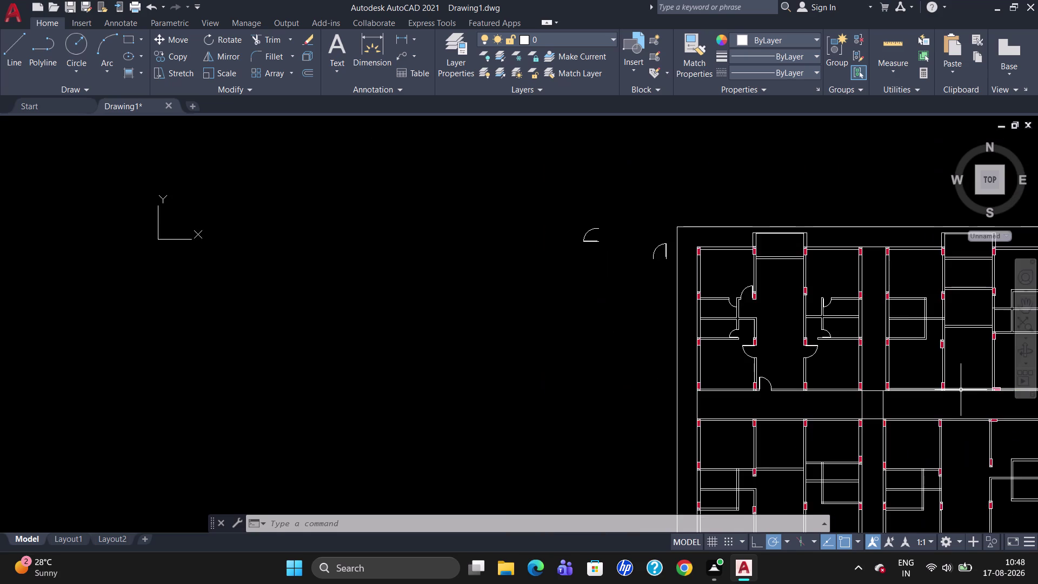
scroll(up, 3)
scroll(down, 3)
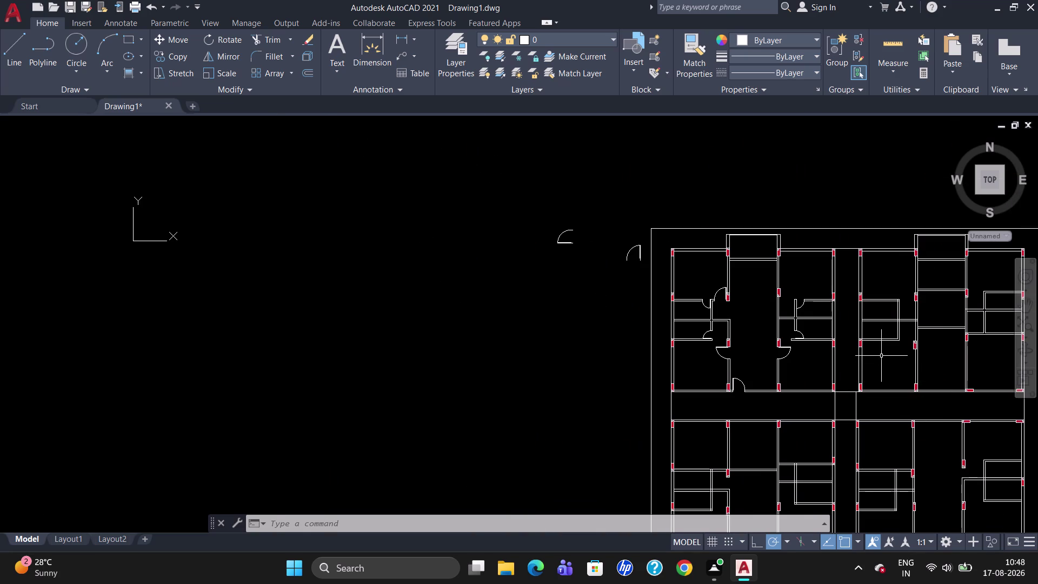
scroll(up, 3)
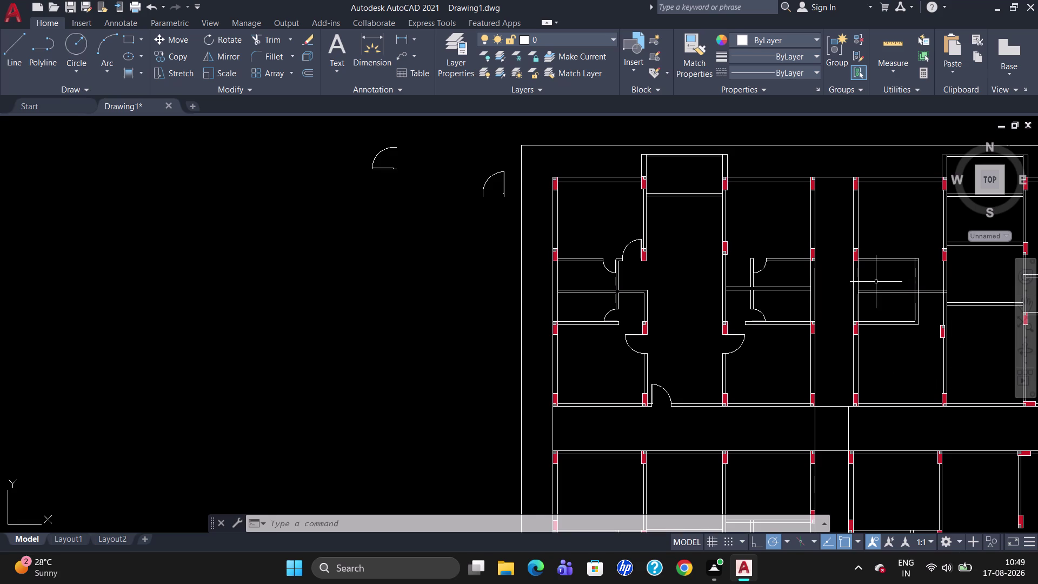
scroll(up, 3)
scroll(down, 3)
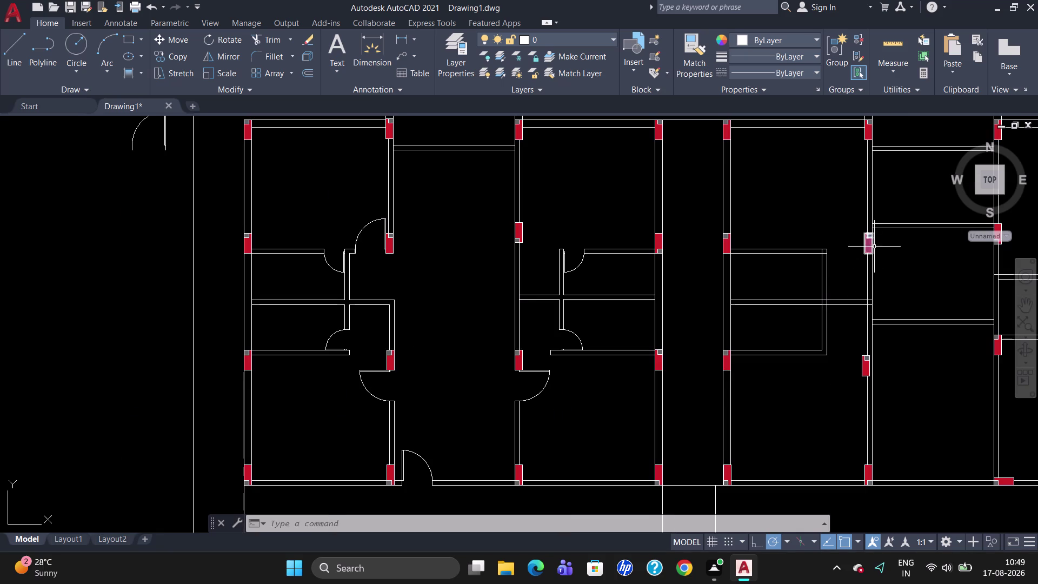
scroll(up, 3)
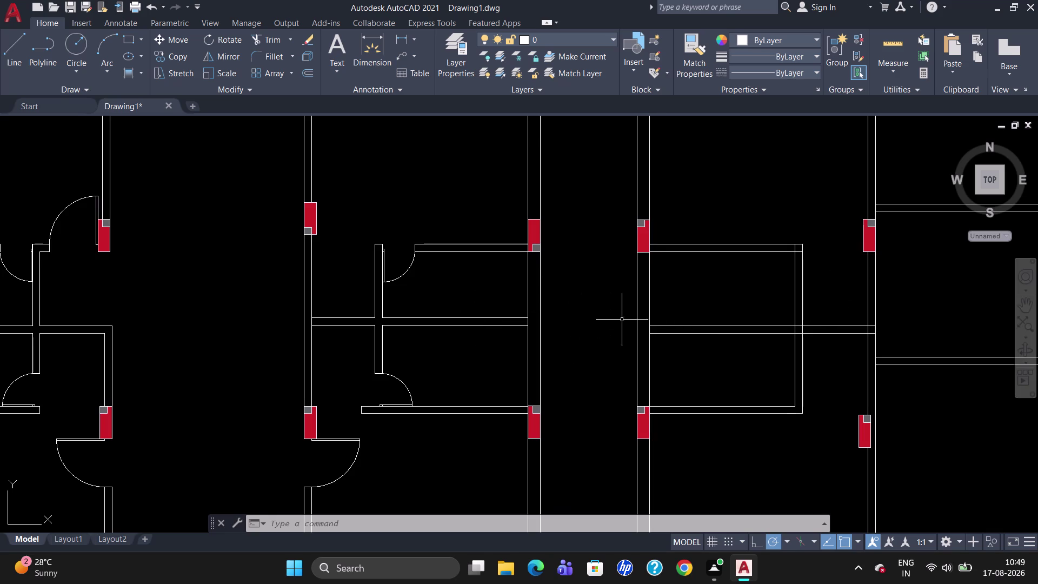
scroll(down, 3)
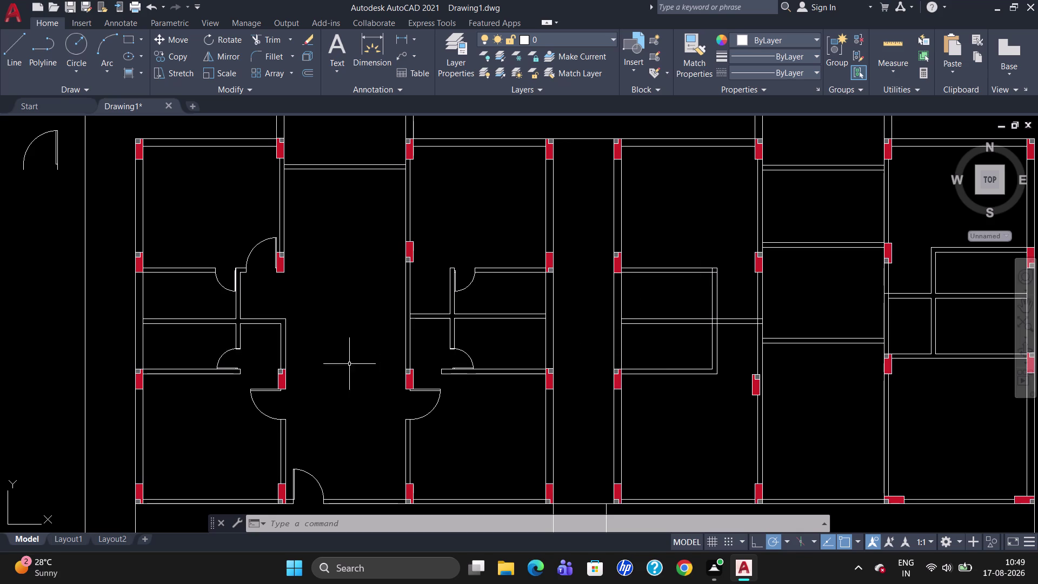
click(219, 363)
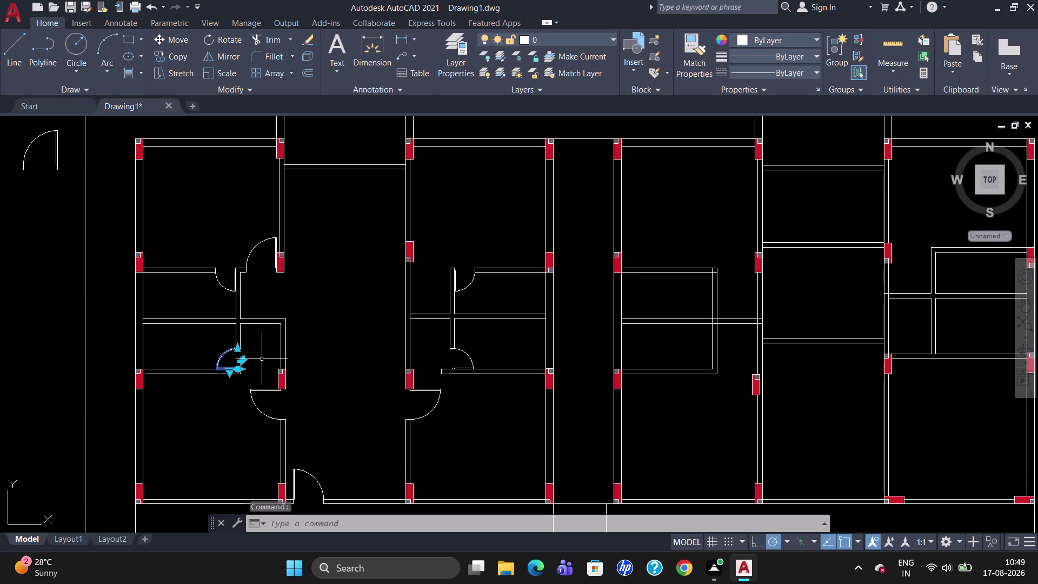
Copy the door swing from its corner into the upper right room.
text(CO)
key(Return)
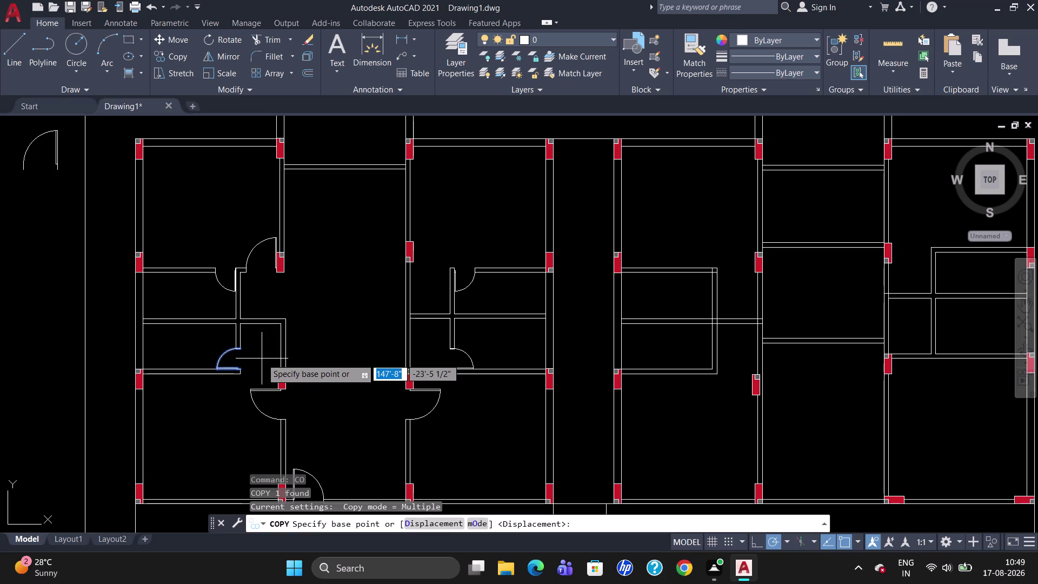
click(244, 368)
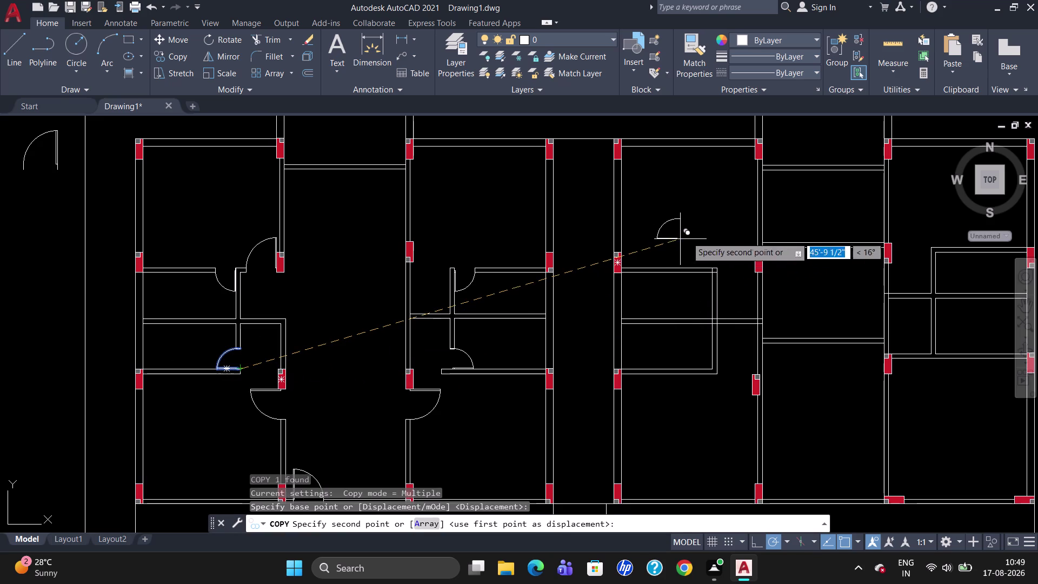
click(689, 236)
key(Escape)
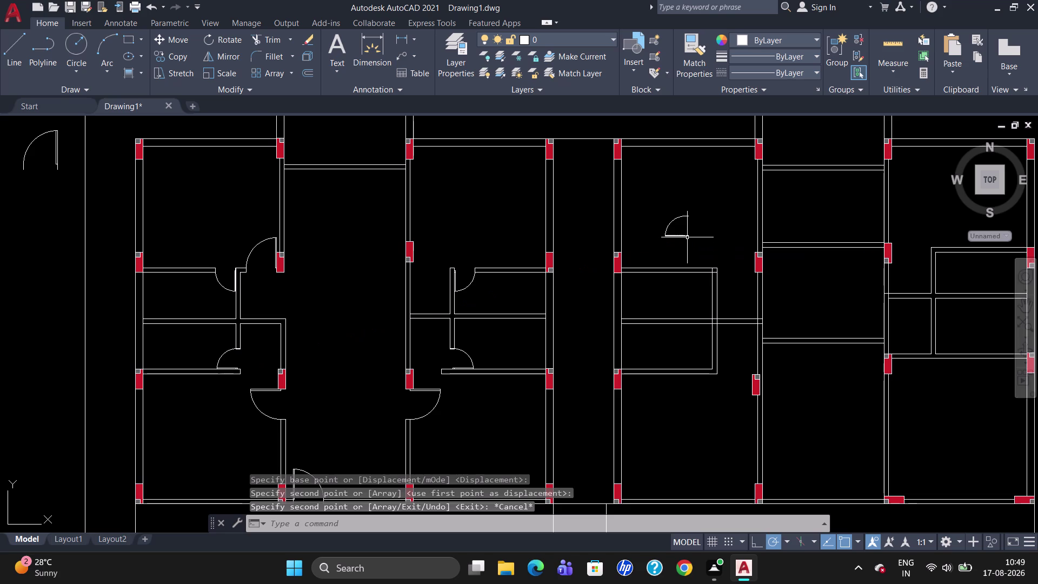
Mirror the copied door swing across a horizontal axis, removing the original.
text(MI)
key(Return)
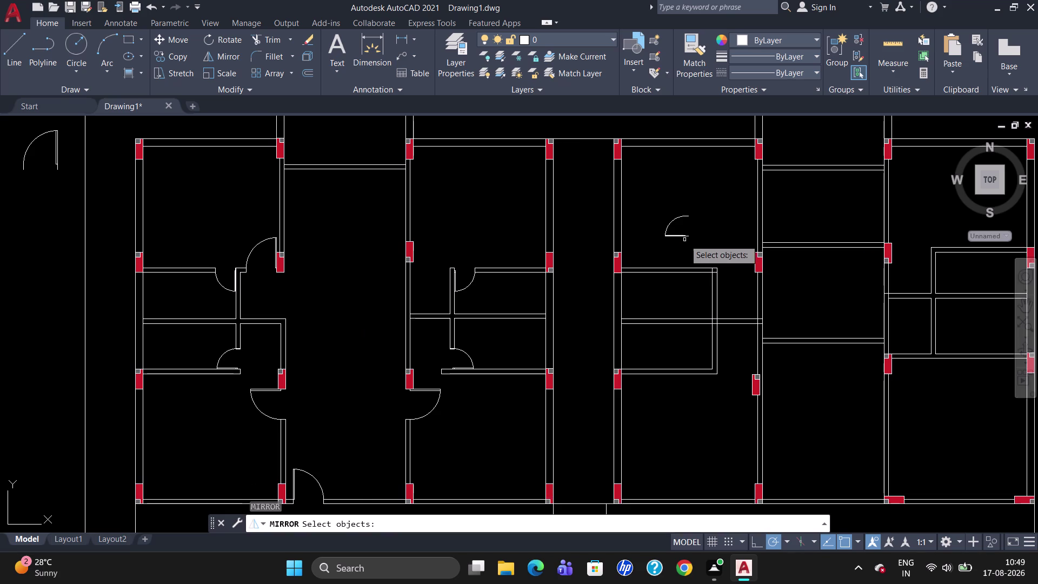
click(685, 237)
key(Return)
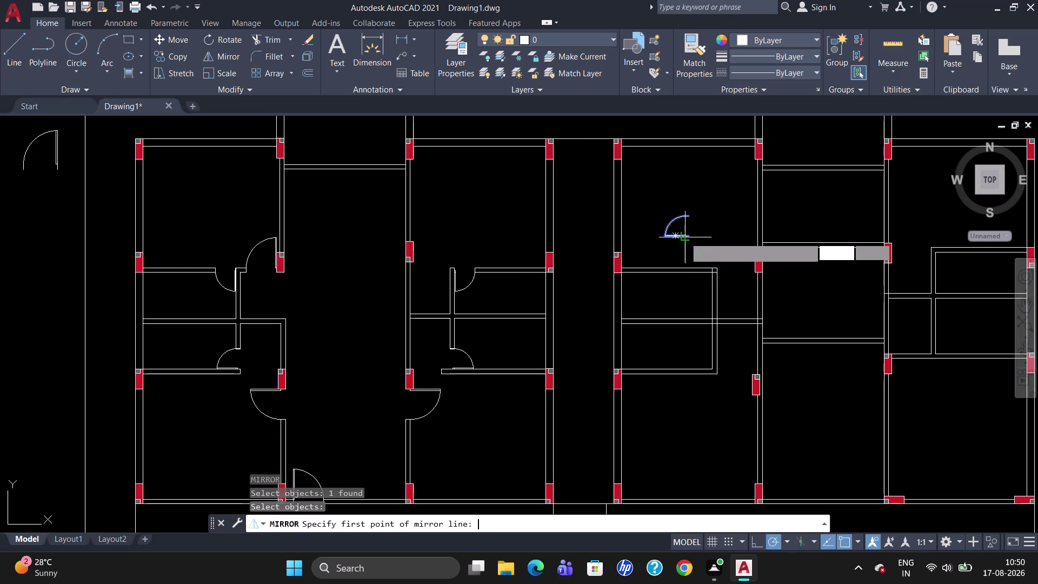
drag(653, 201, 695, 201)
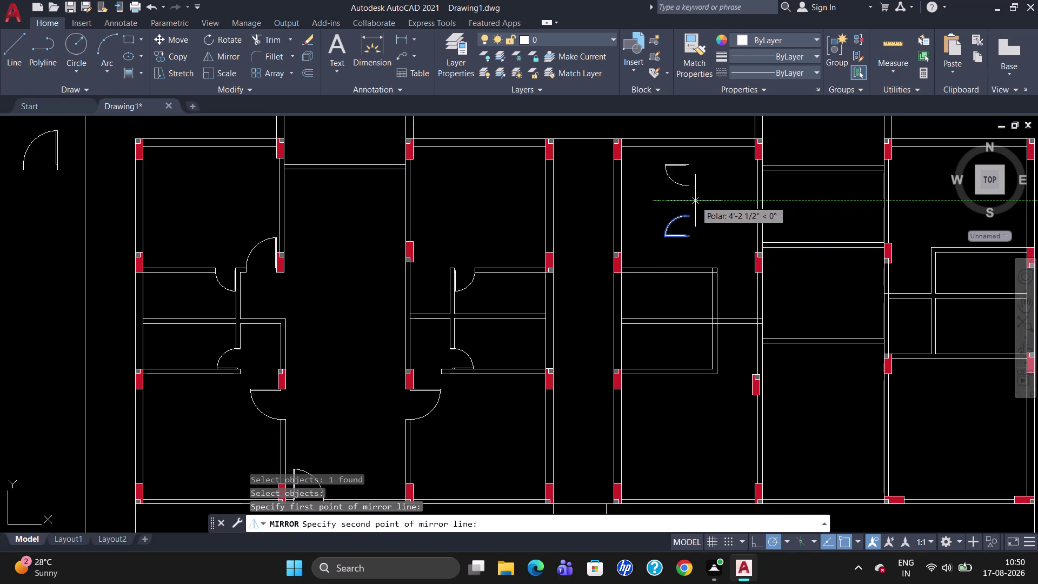
click(695, 201)
drag(712, 230, 695, 202)
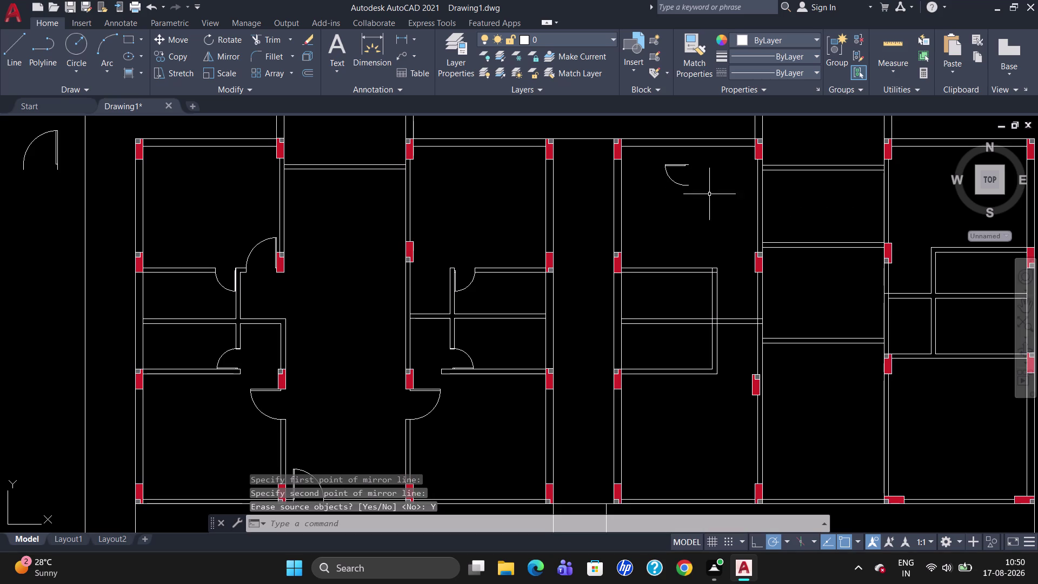
scroll(up, 3)
scroll(down, 3)
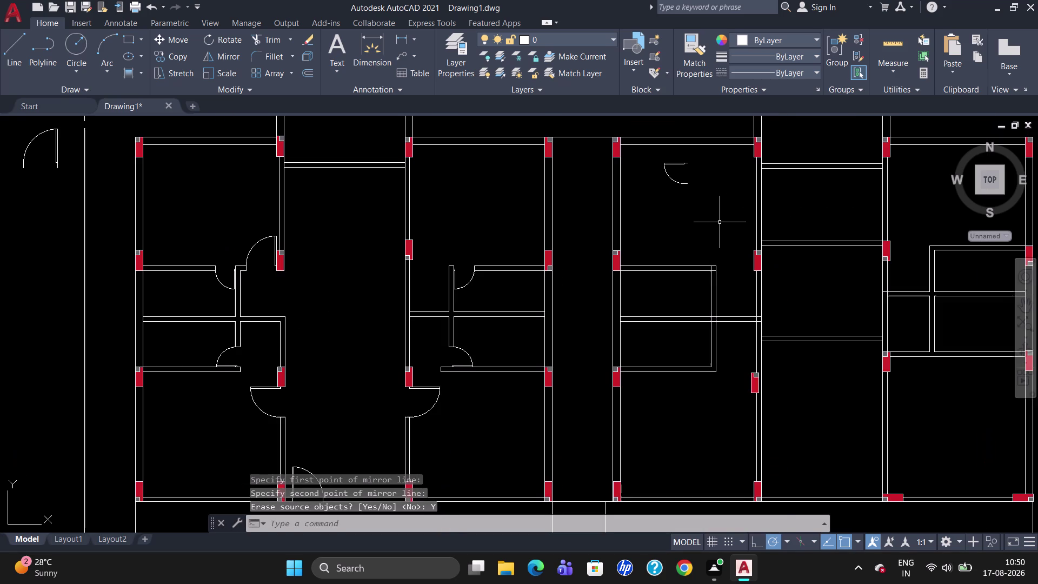
click(687, 162)
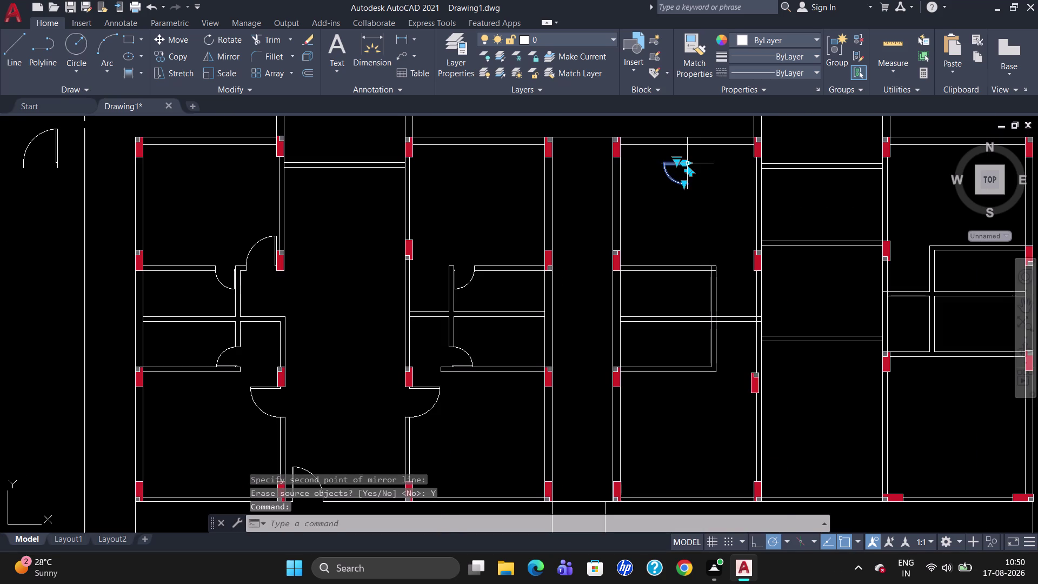
key(m)
key(Return)
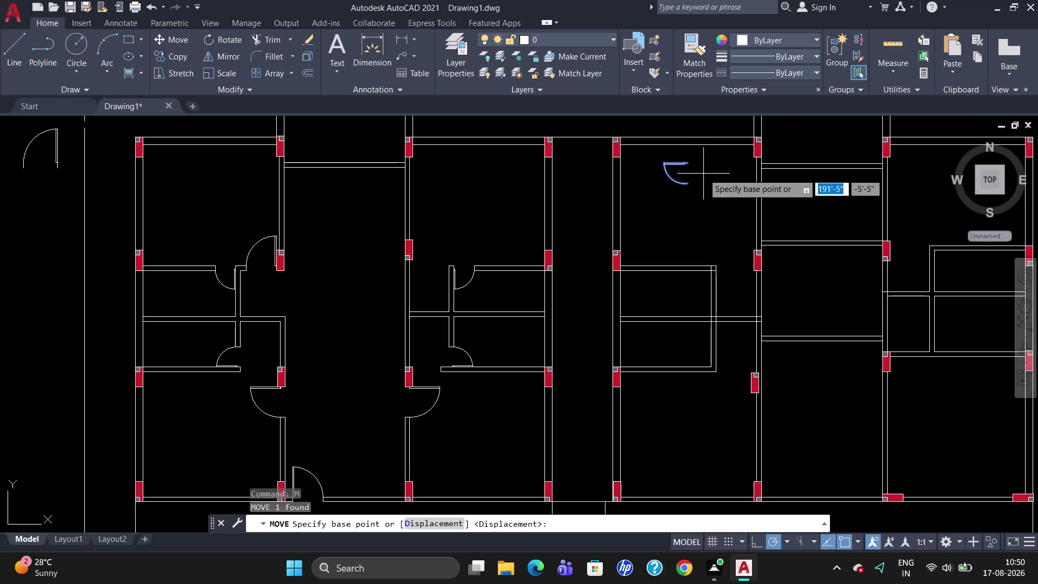
Move the flipped door swing from its corner to the opening endpoint beside the column.
scroll(up, 3)
click(690, 166)
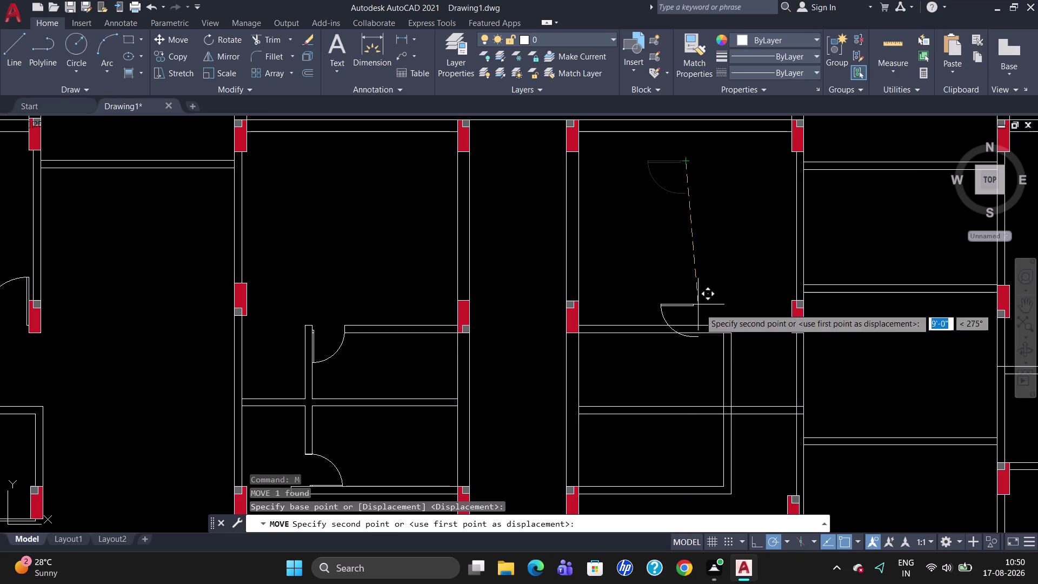
scroll(up, 3)
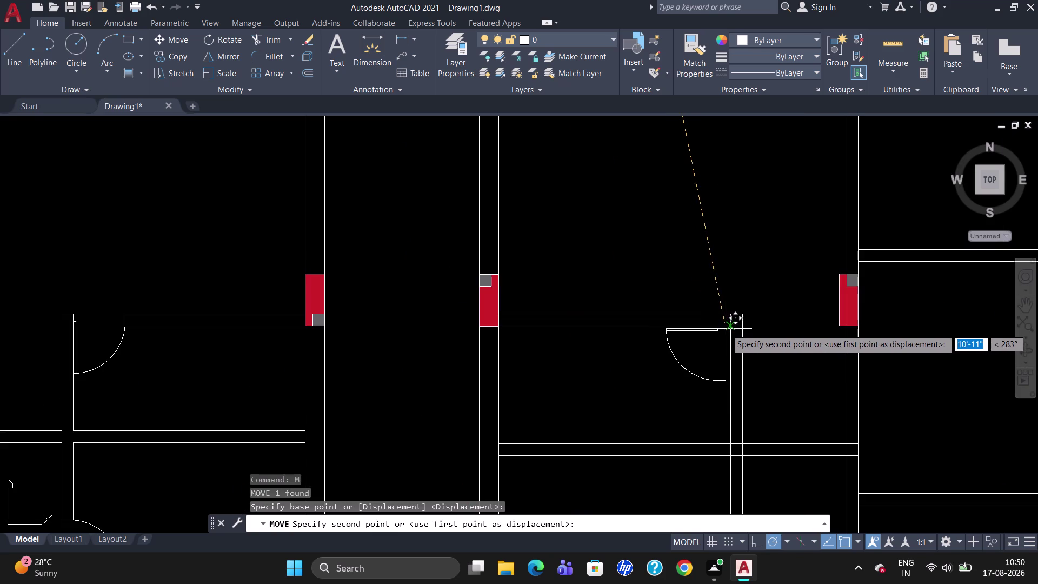
click(741, 329)
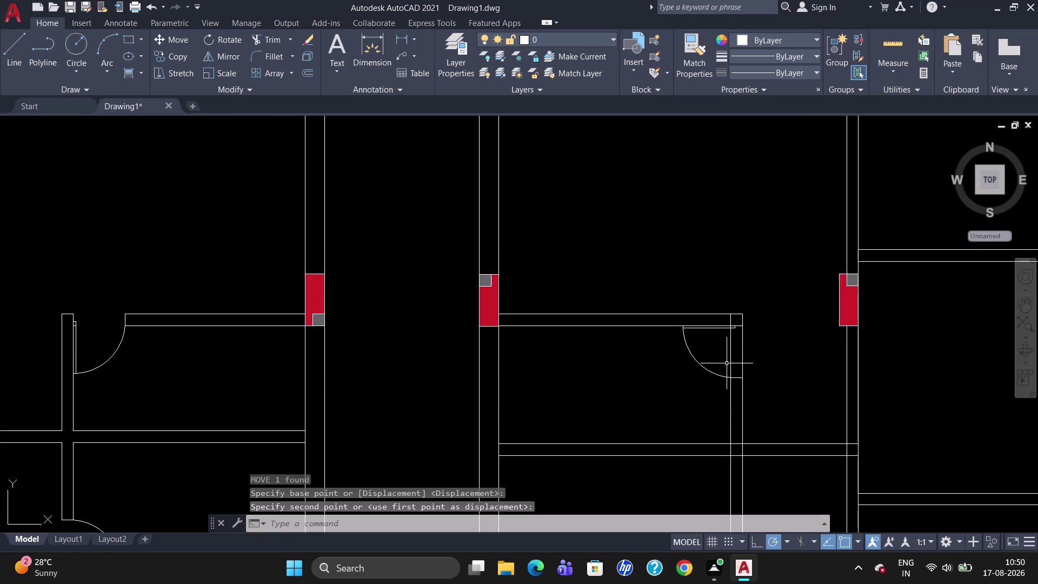
text(T)
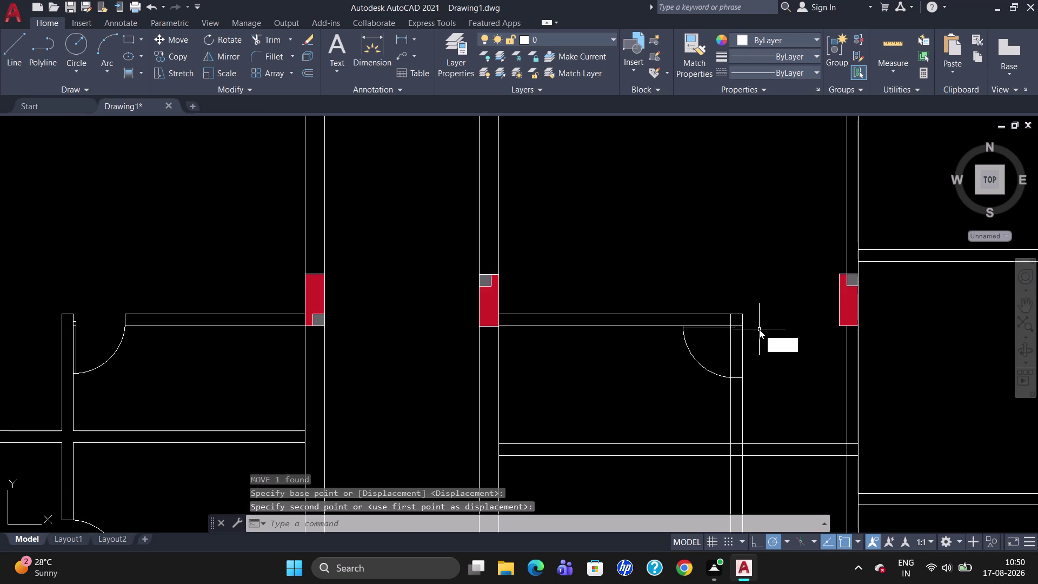
text(R)
key(Return)
Trim the leftover wall stubs at the upper end of the door opening.
key(Return)
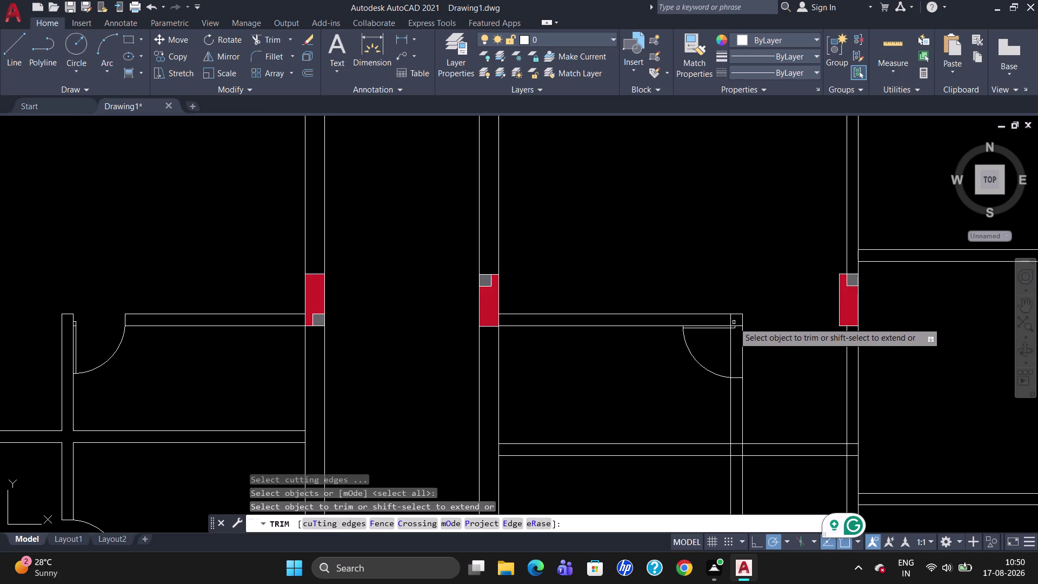
click(729, 319)
click(731, 350)
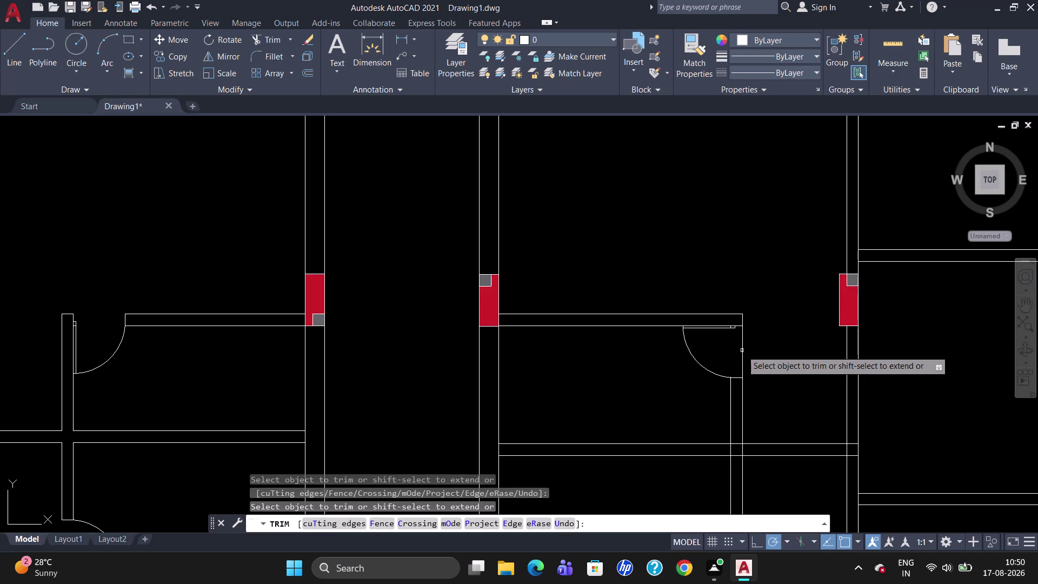
click(742, 349)
scroll(down, 3)
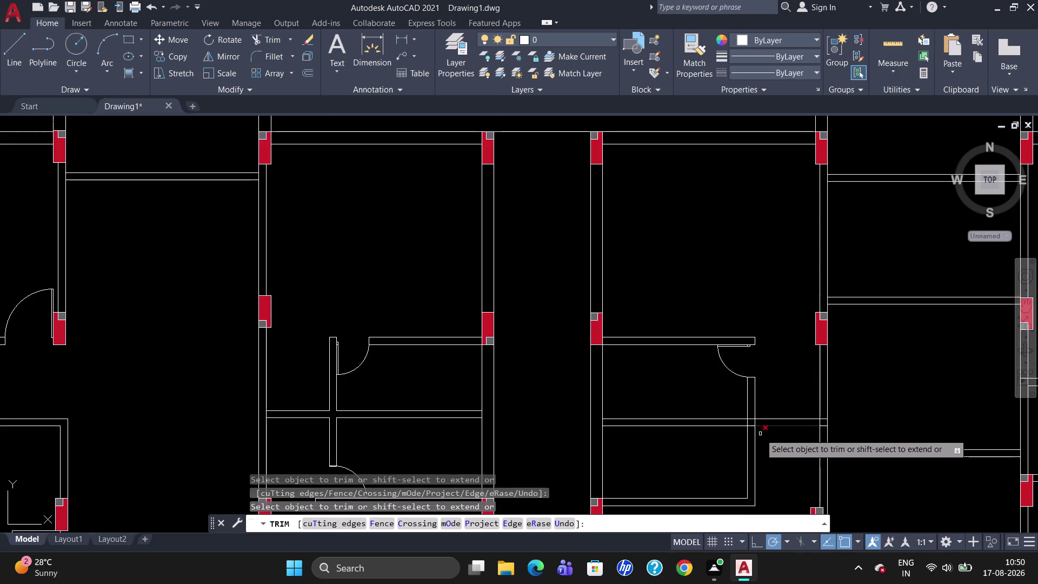
scroll(up, 3)
Trim the remaining wall pieces below the door at the opening.
click(752, 417)
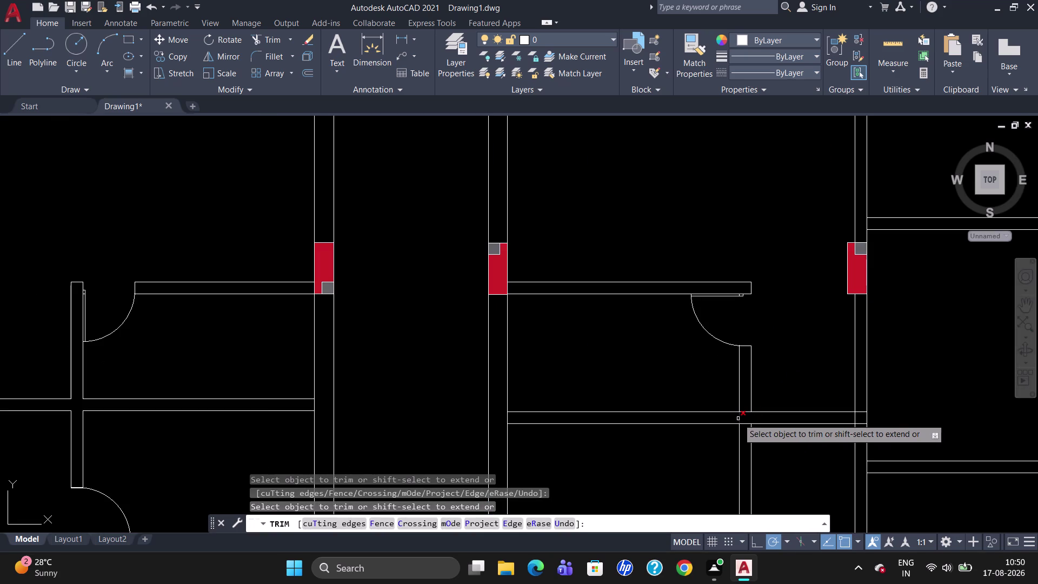
click(738, 418)
click(746, 426)
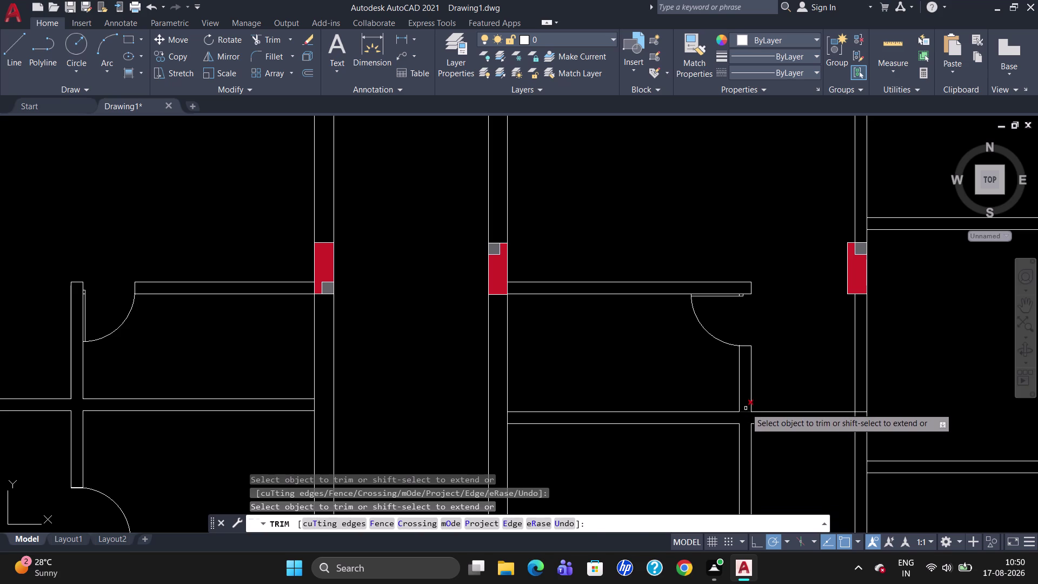
drag(744, 406, 744, 411)
click(744, 414)
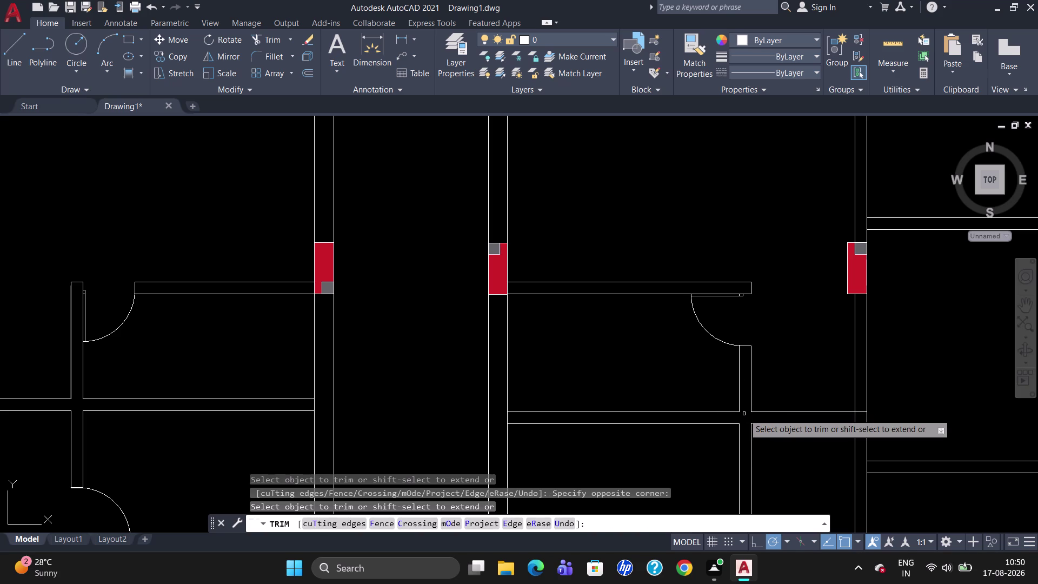
scroll(down, 3)
scroll(up, 3)
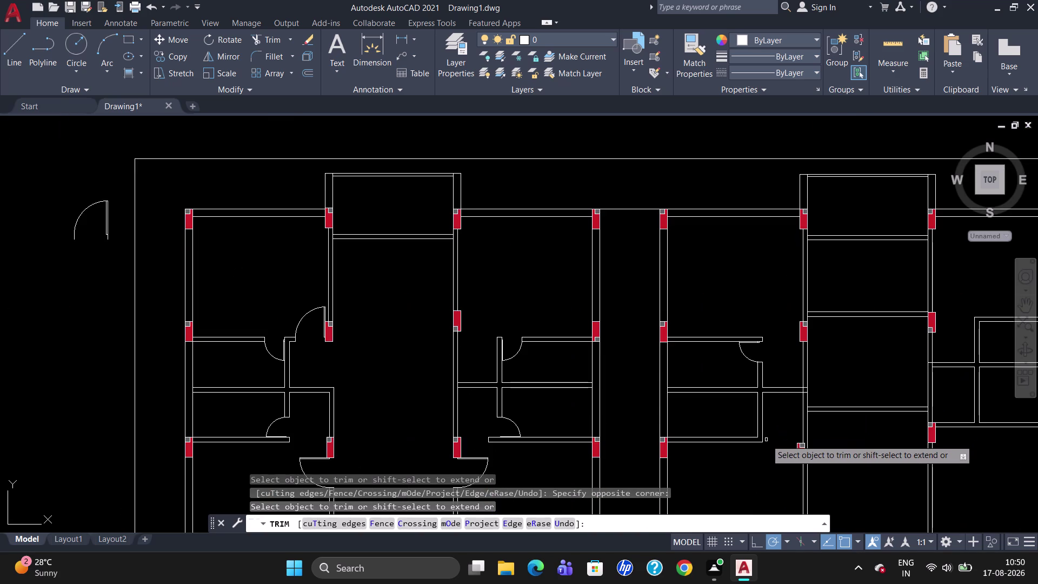
key(Escape)
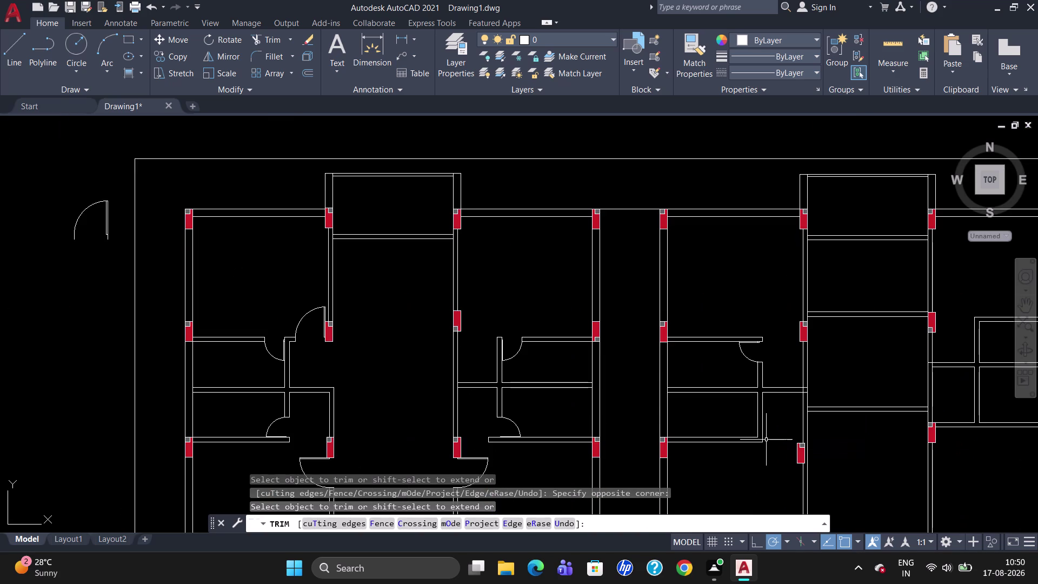
click(265, 435)
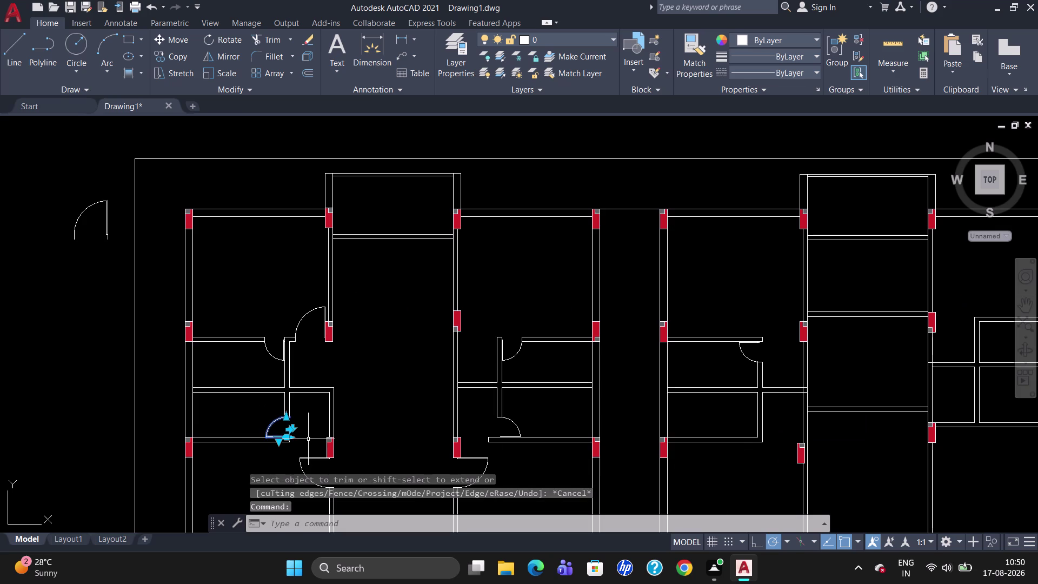
Copy the lower-left door swing into the right-hand room's bottom wall opening.
text(CO)
key(Return)
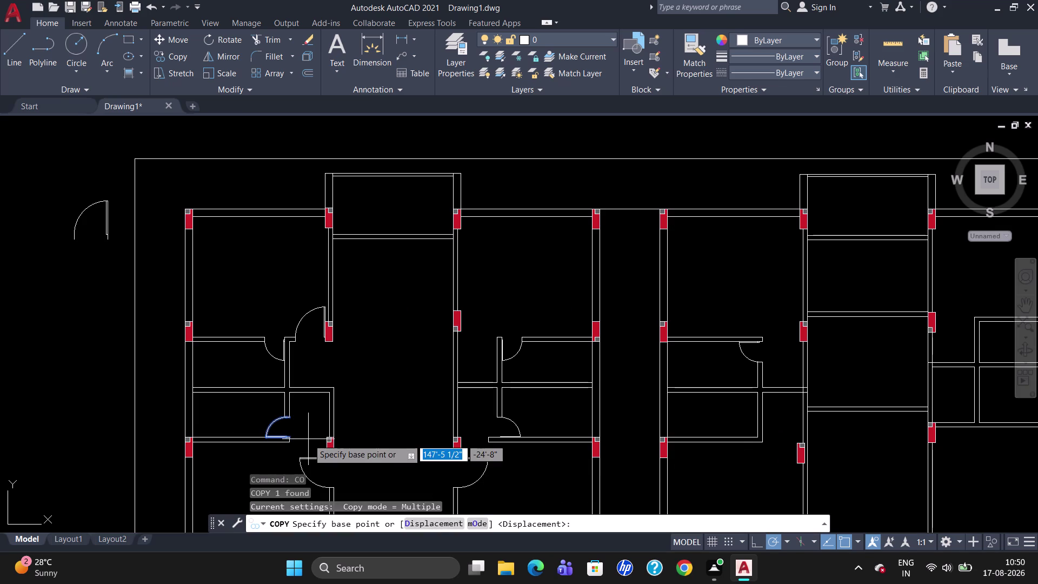
click(293, 438)
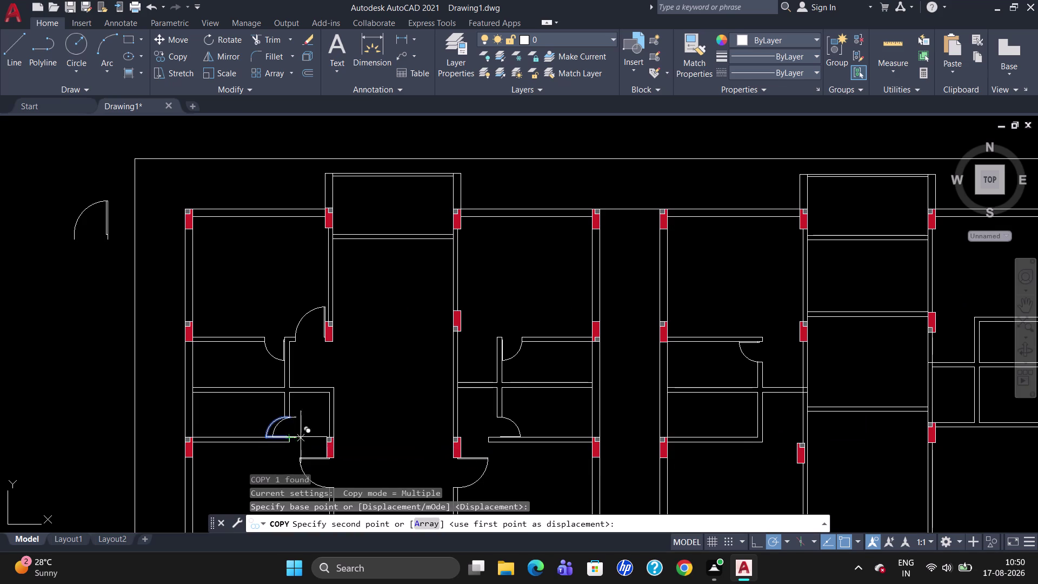
scroll(up, 3)
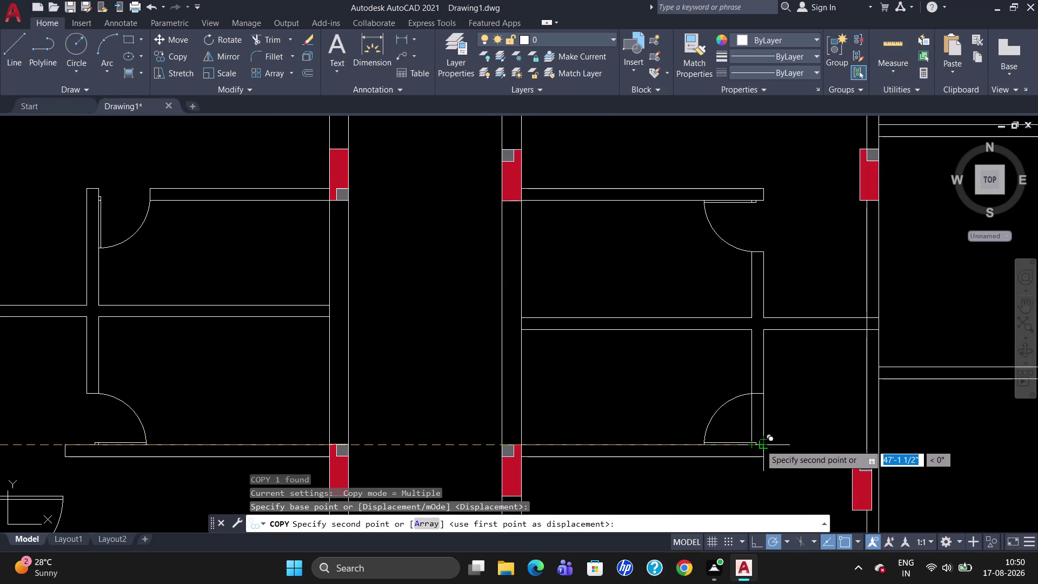
scroll(up, 3)
click(766, 448)
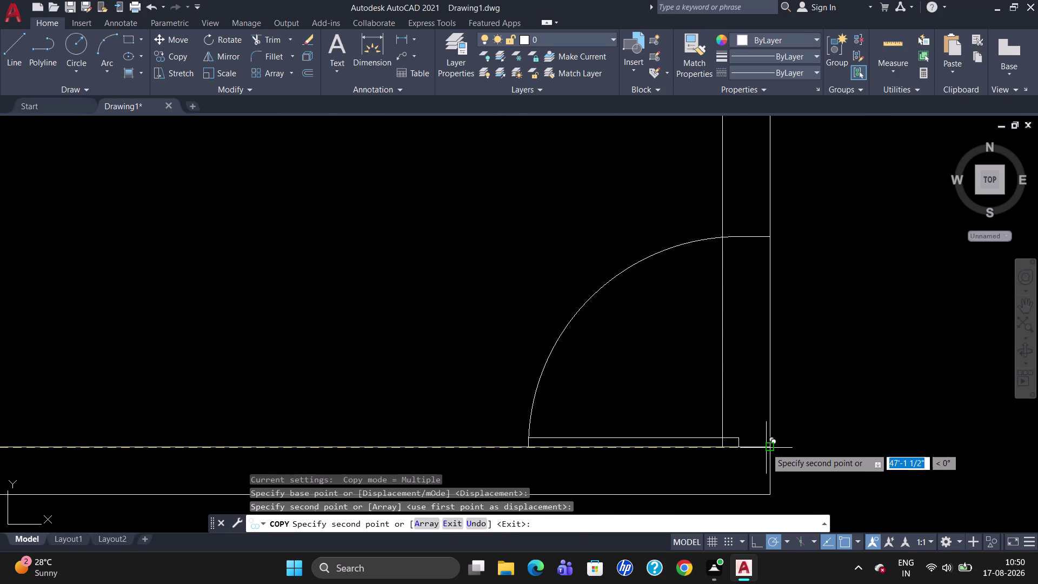
scroll(down, 3)
key(Escape)
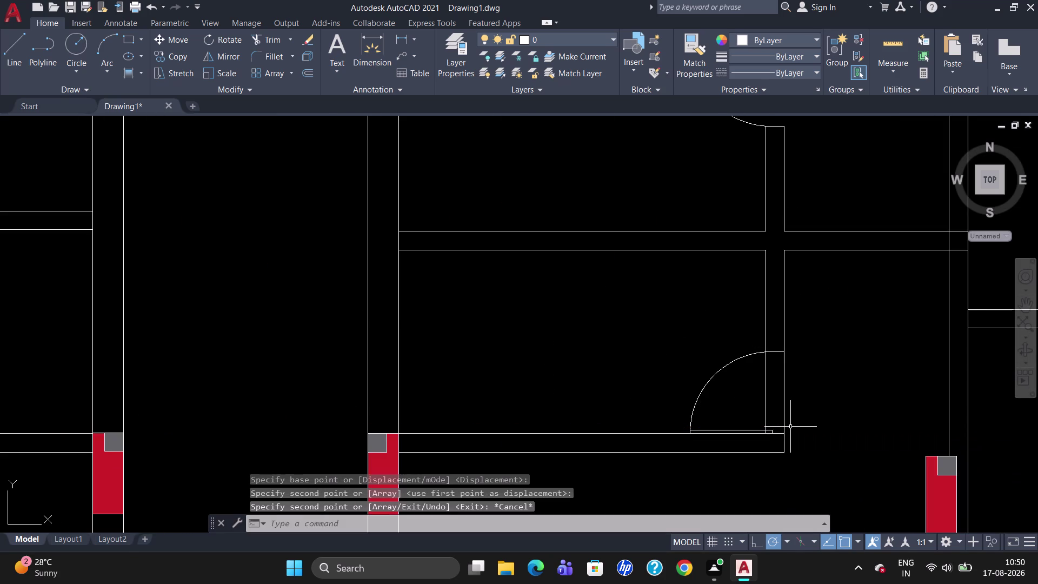
scroll(down, 3)
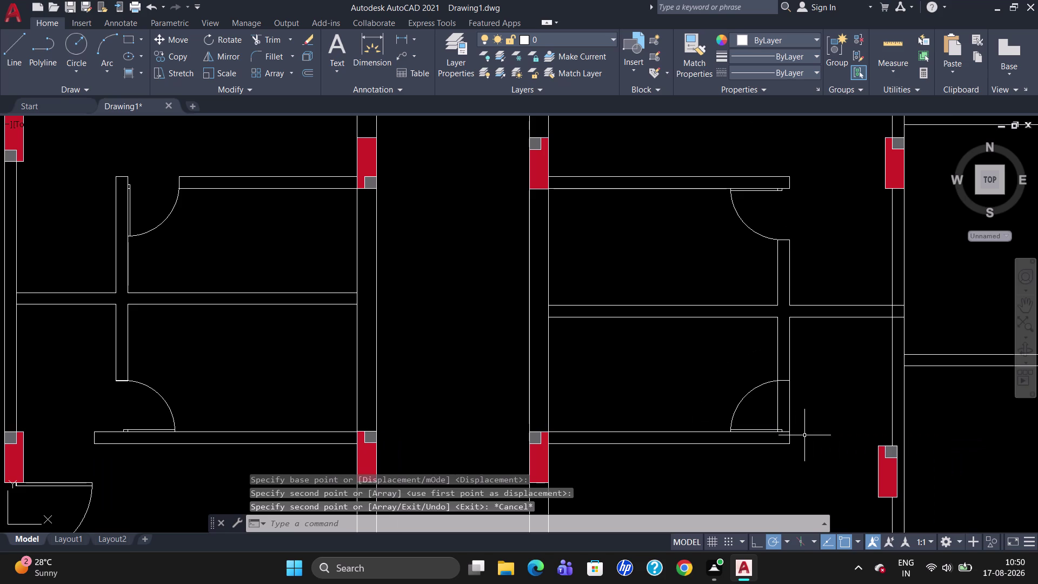
text(TR)
key(Return)
key(Return)
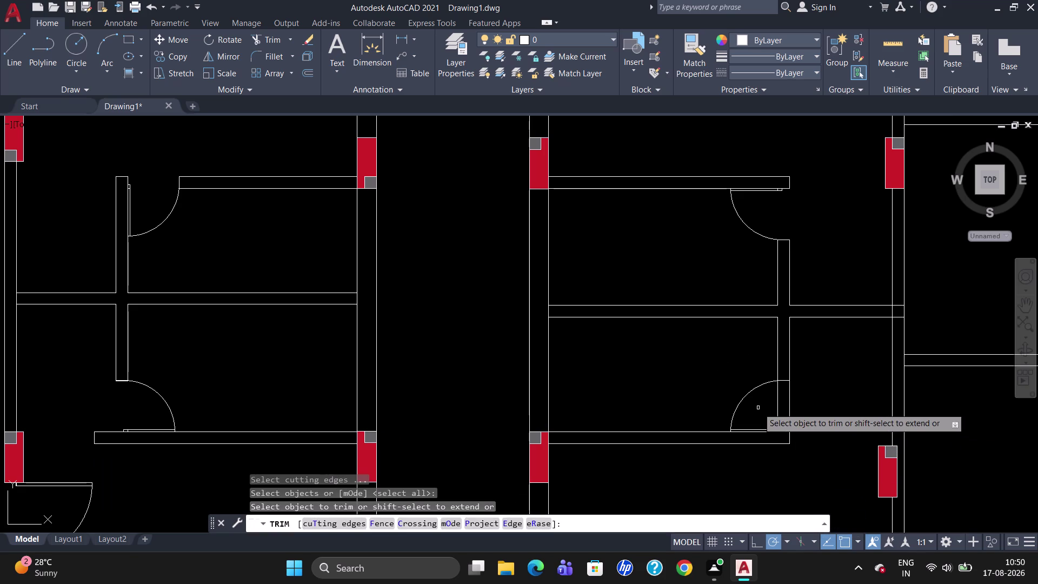